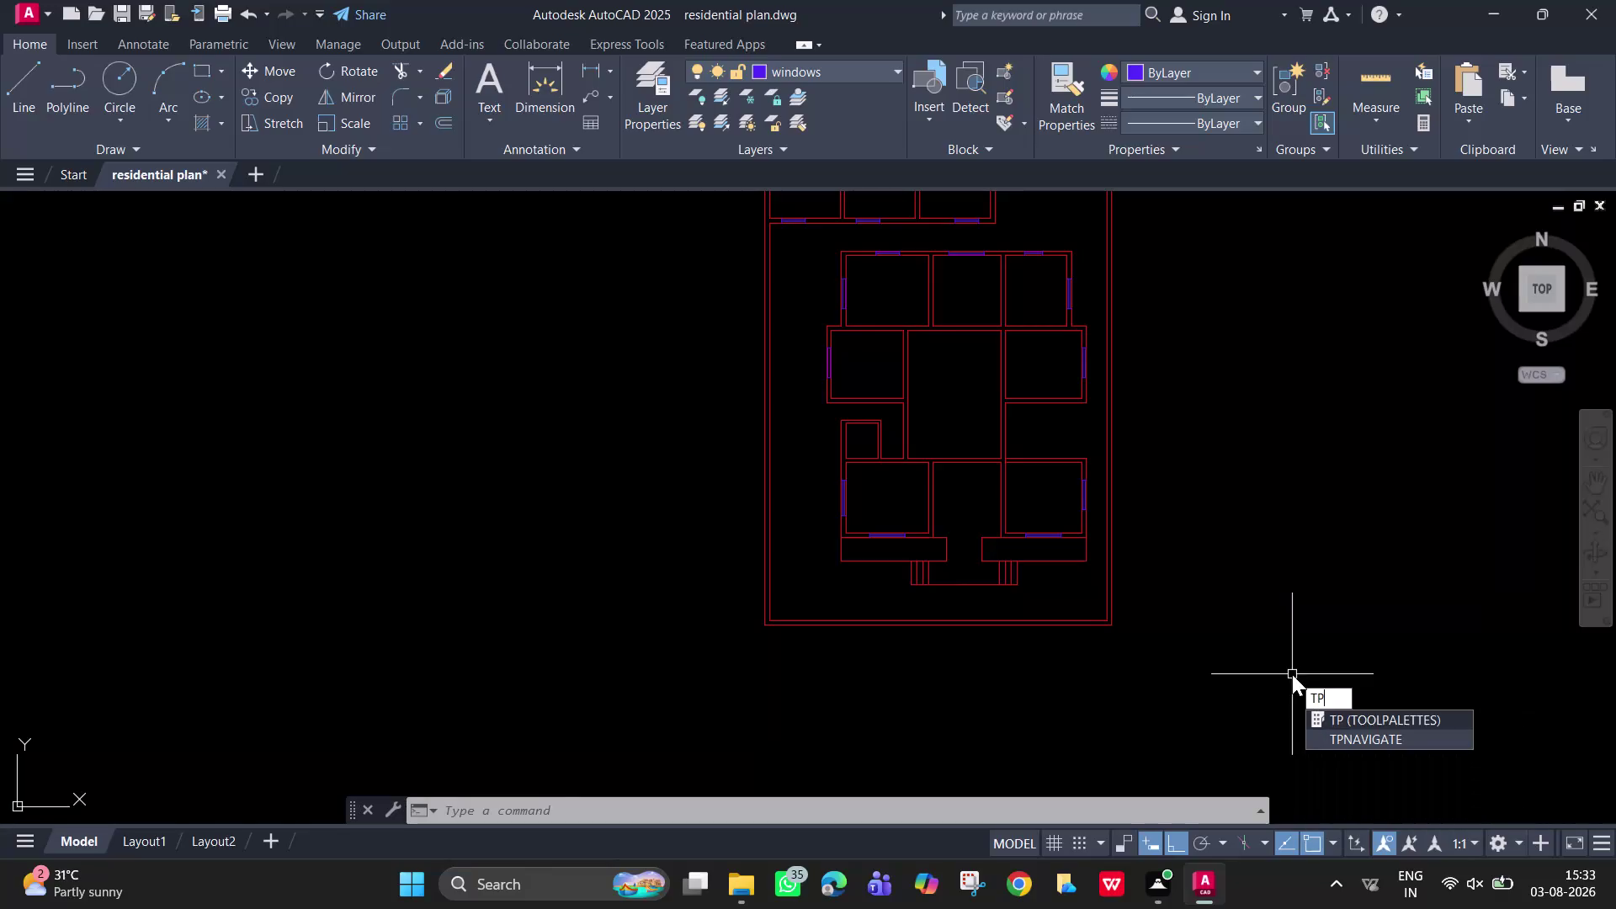
Insert the Door - Imperial sample left of the plan, then open Layer Properties.
key(Return)
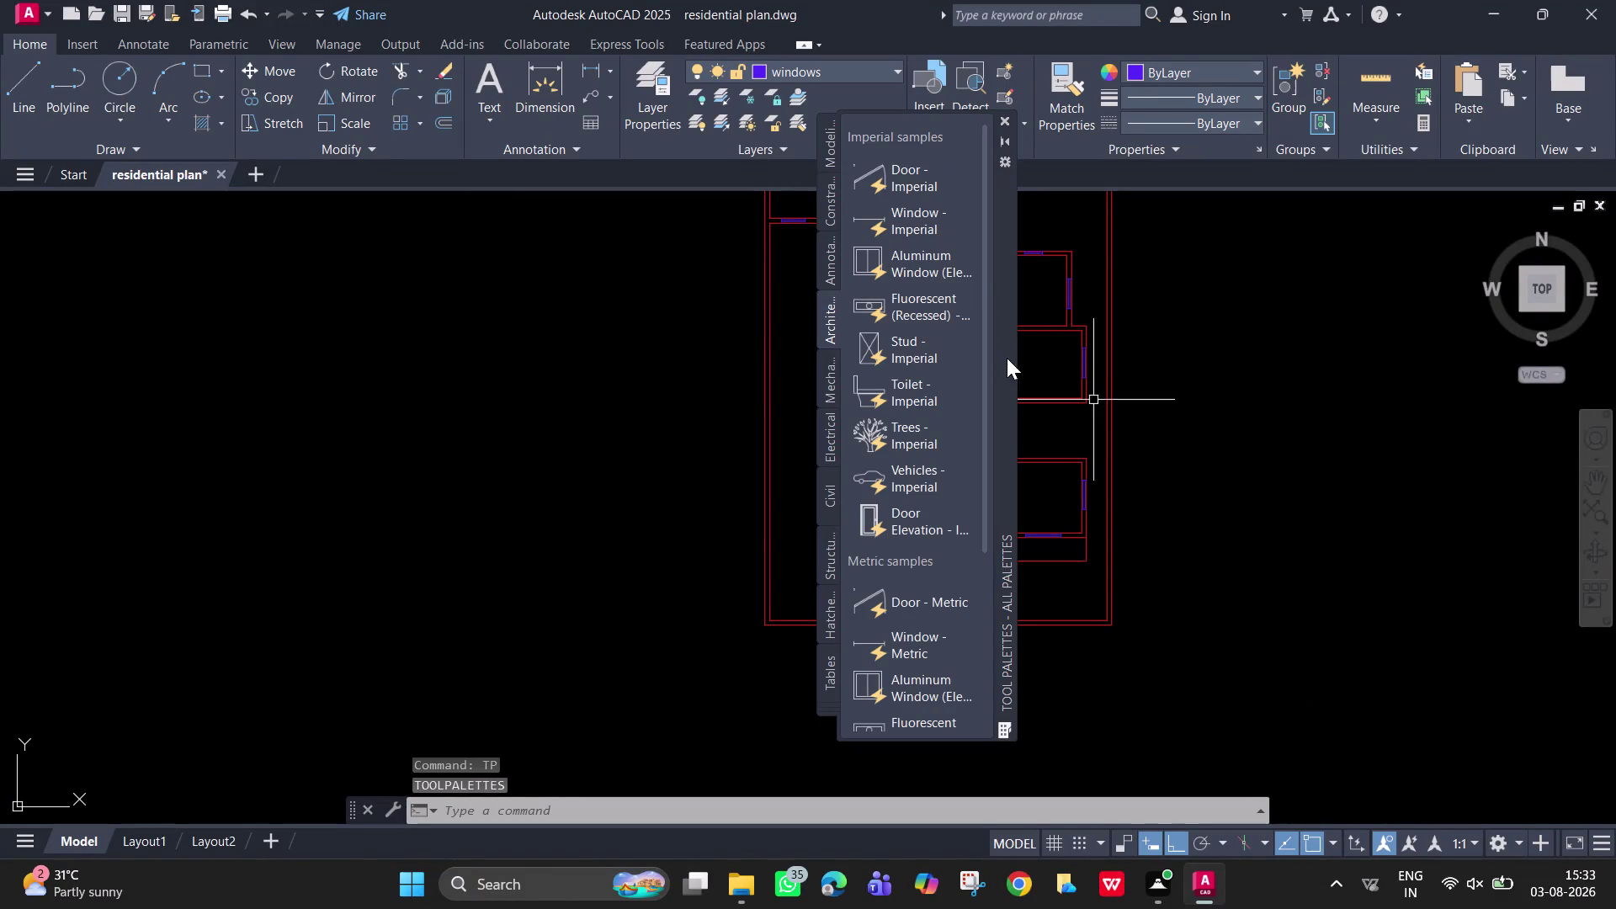
click(929, 181)
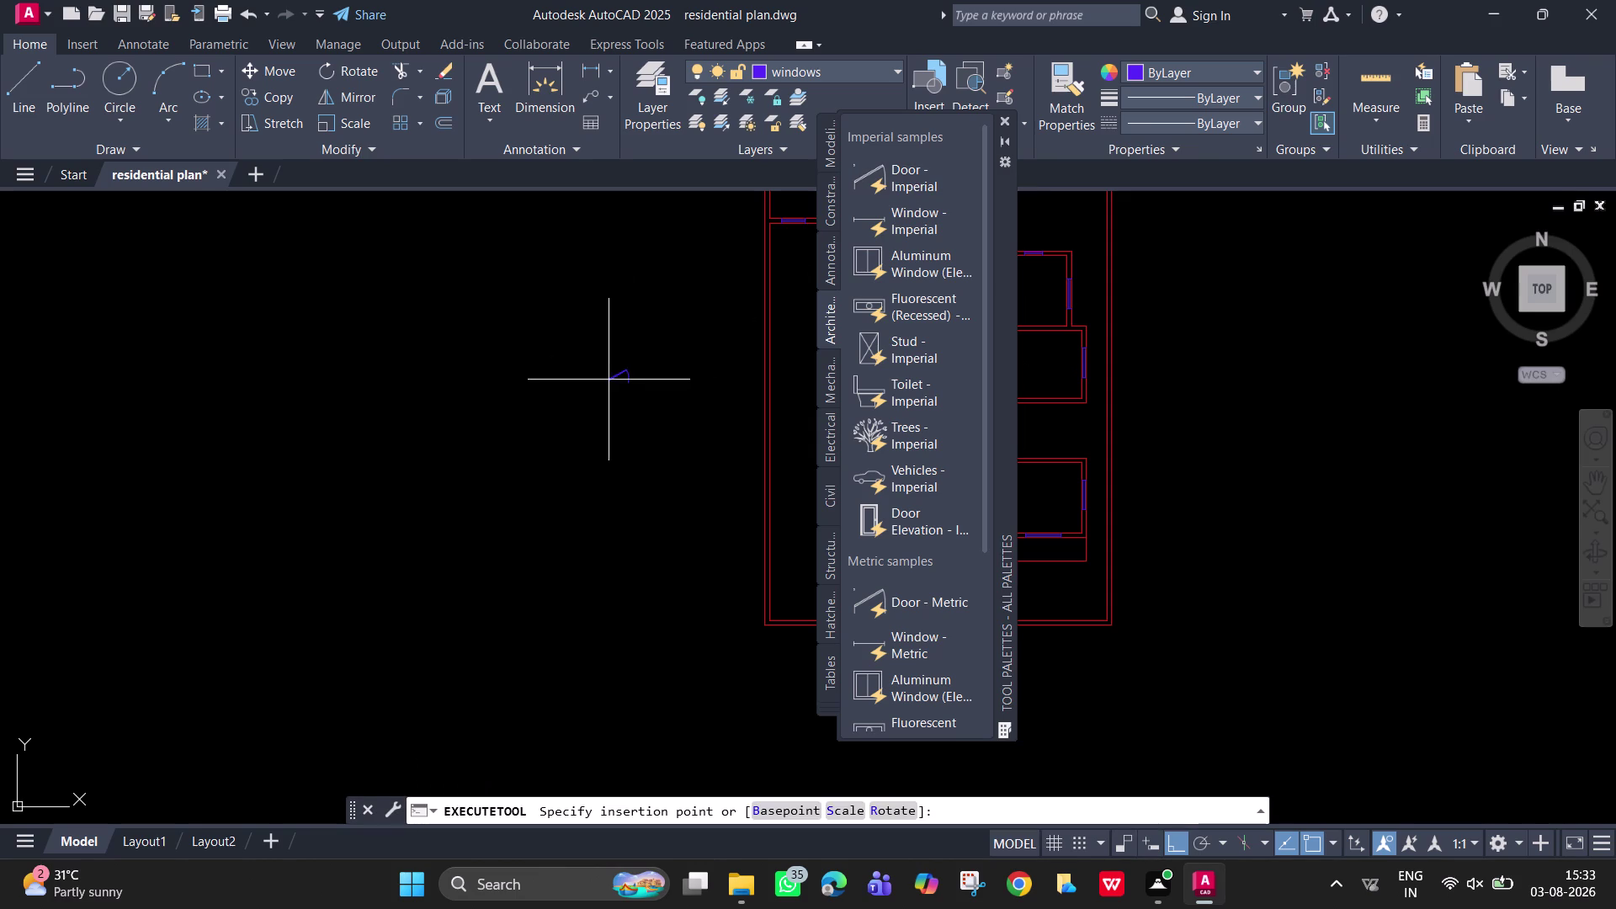
click(448, 464)
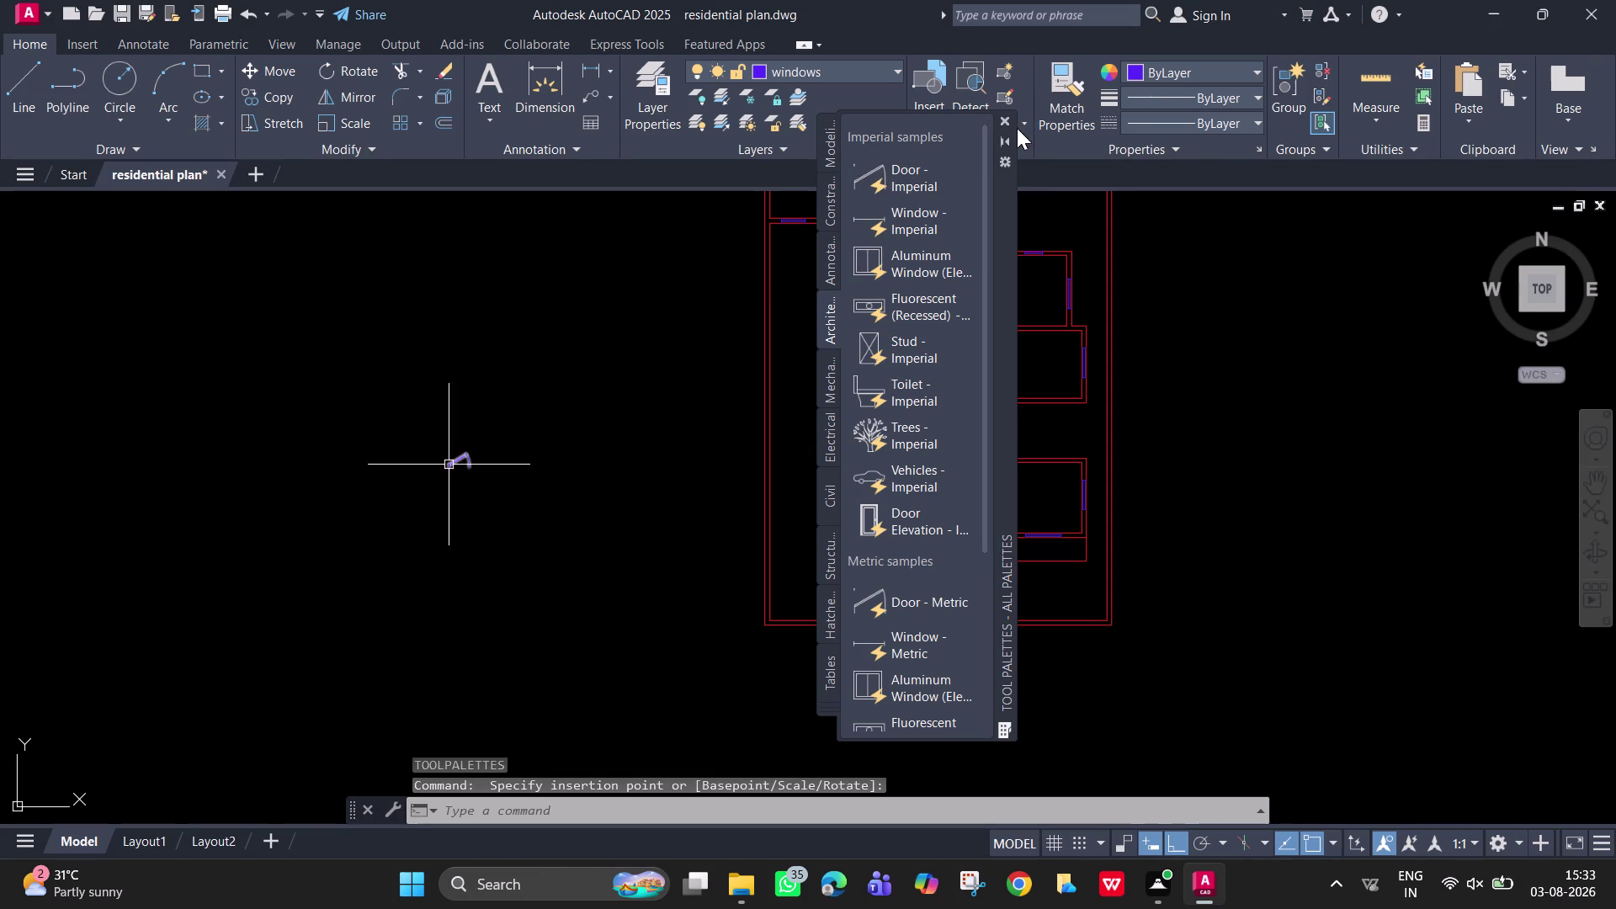
click(1000, 123)
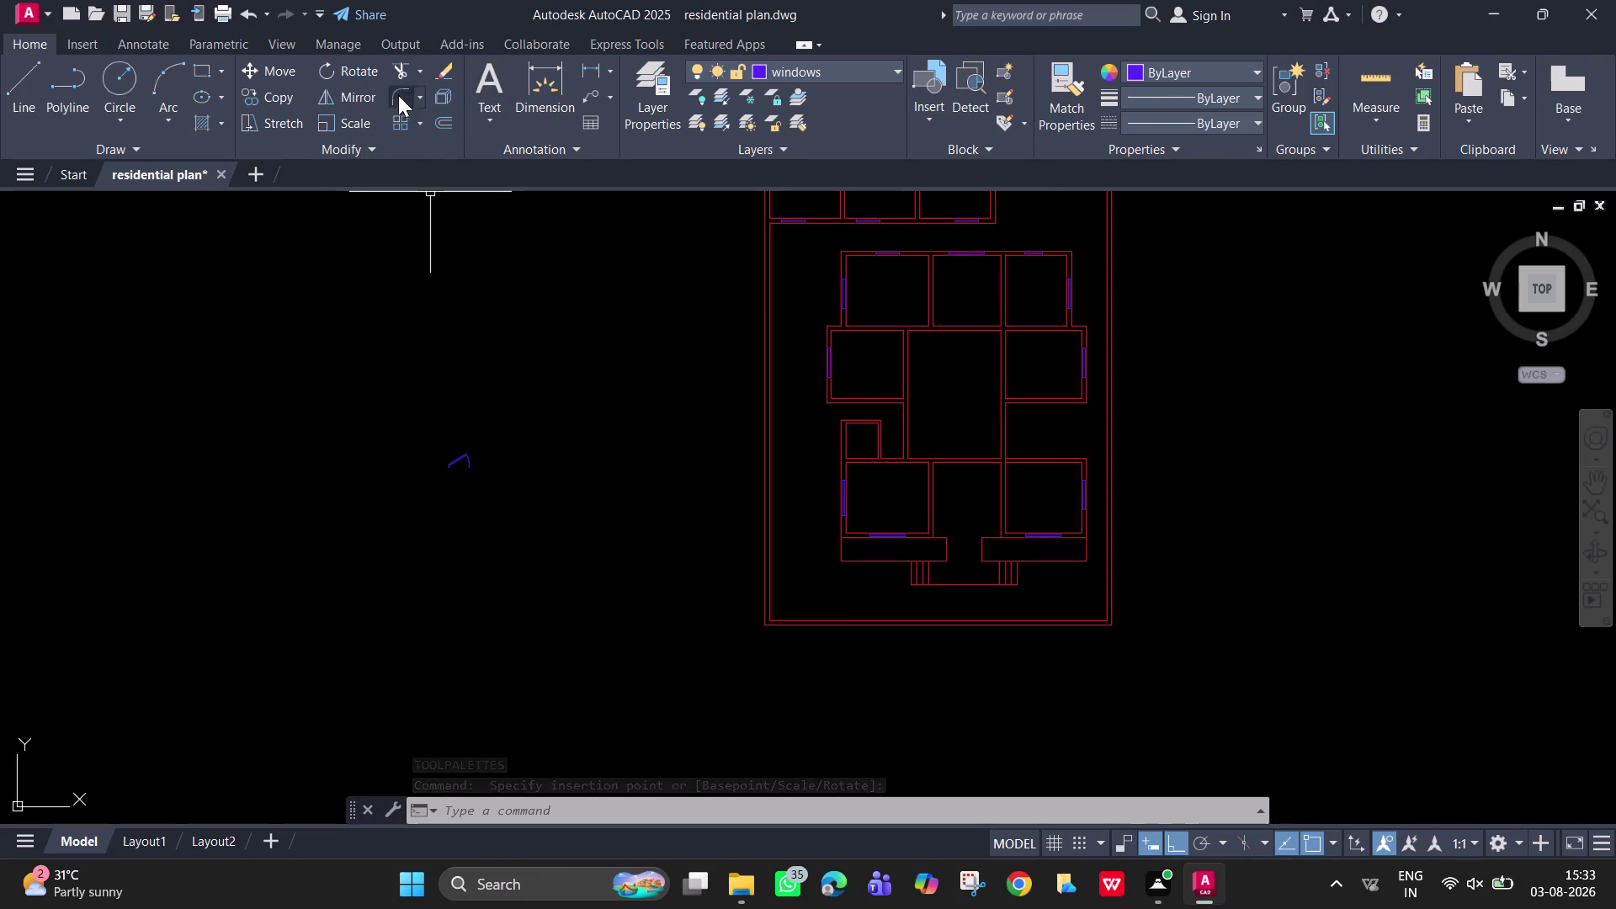
click(669, 91)
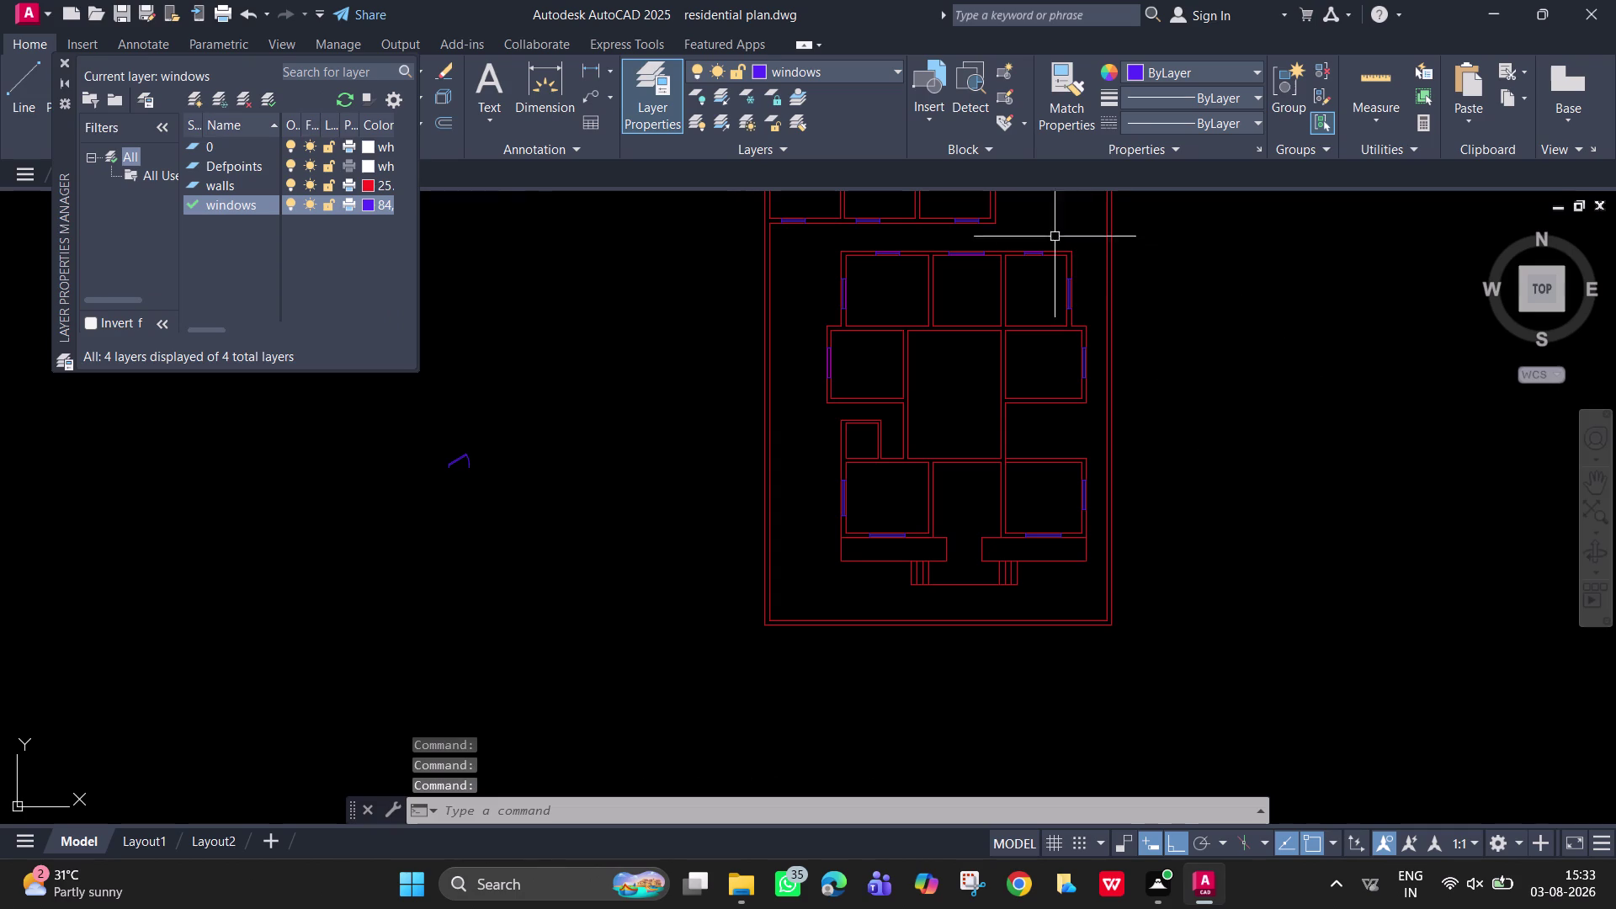
Add a new layer named 'furniture' and open its color swatch.
double_click(260, 203)
double_click(259, 203)
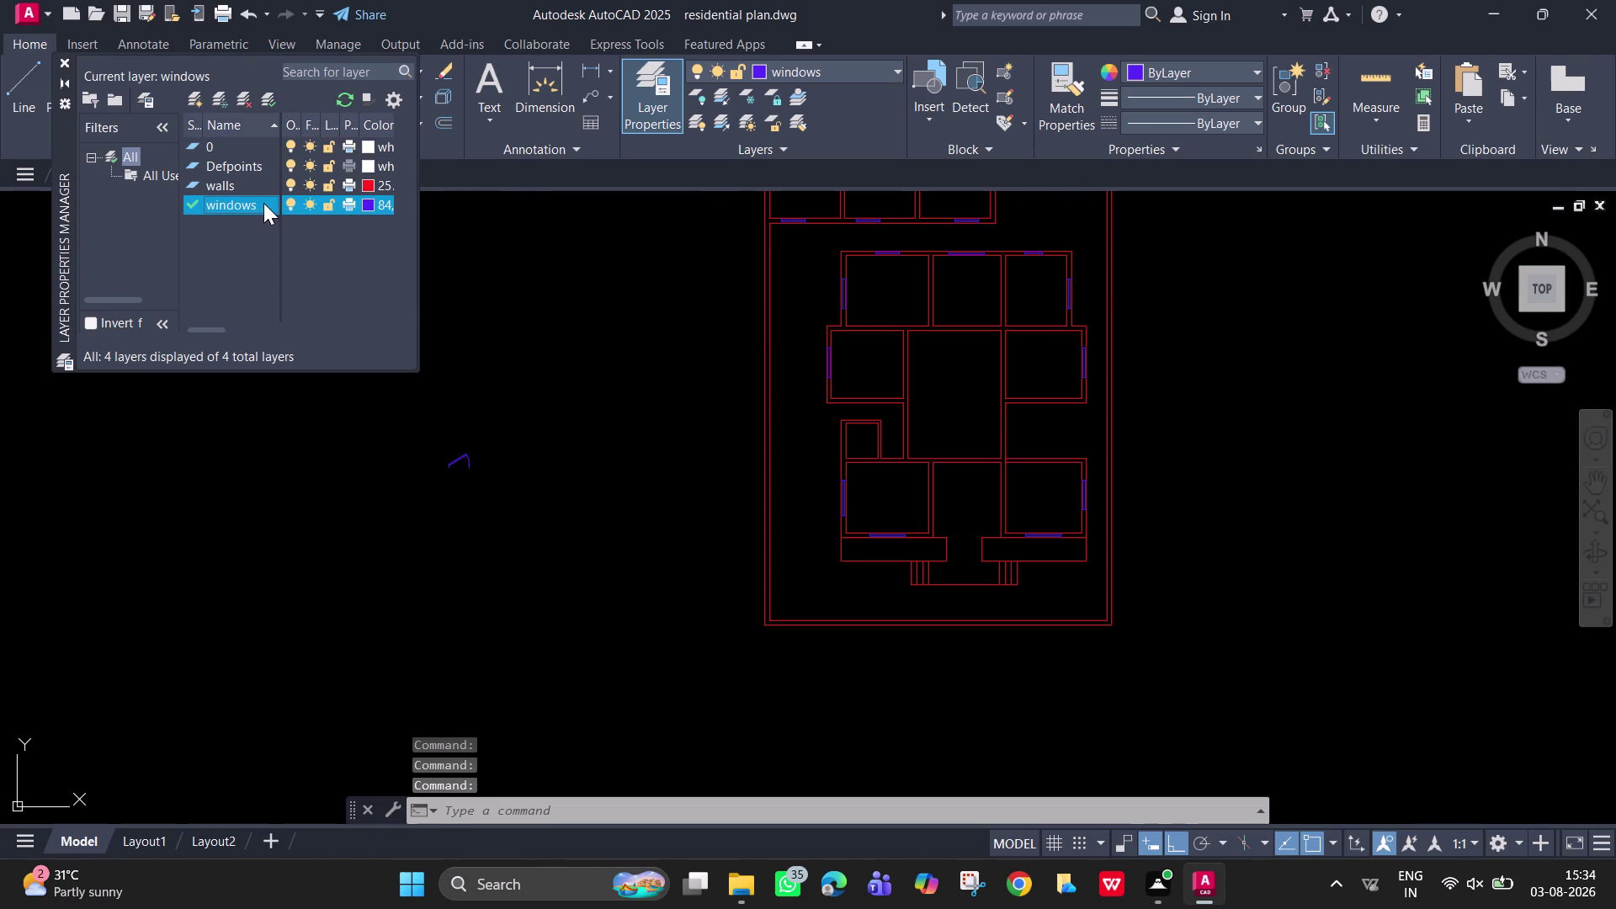
double_click(268, 203)
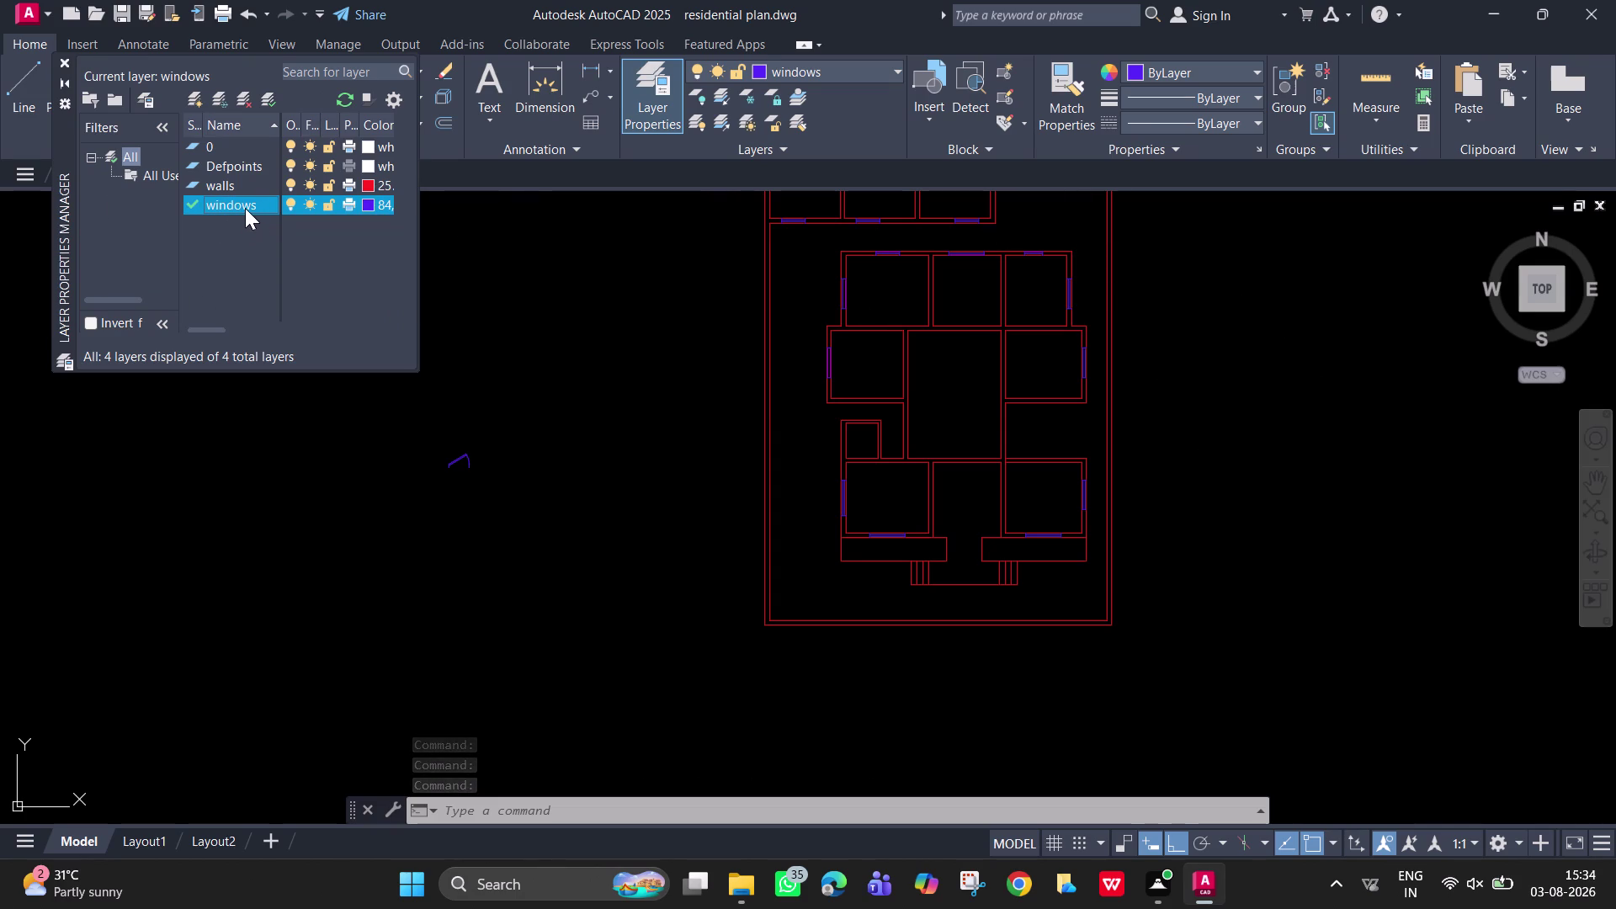
double_click(245, 208)
double_click(253, 206)
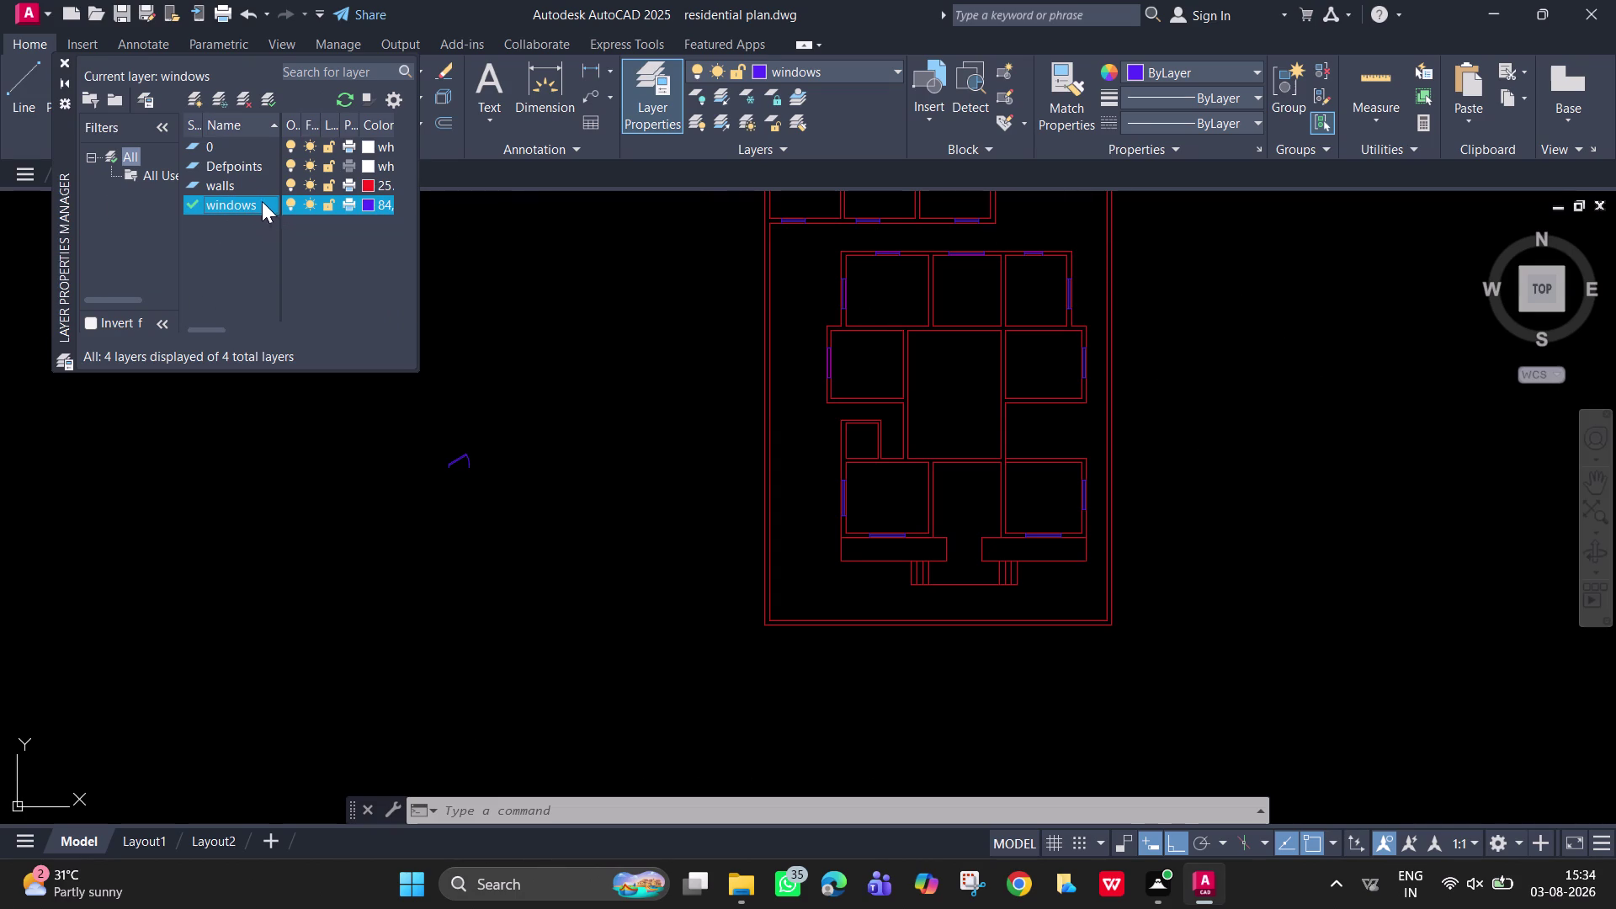
click(193, 98)
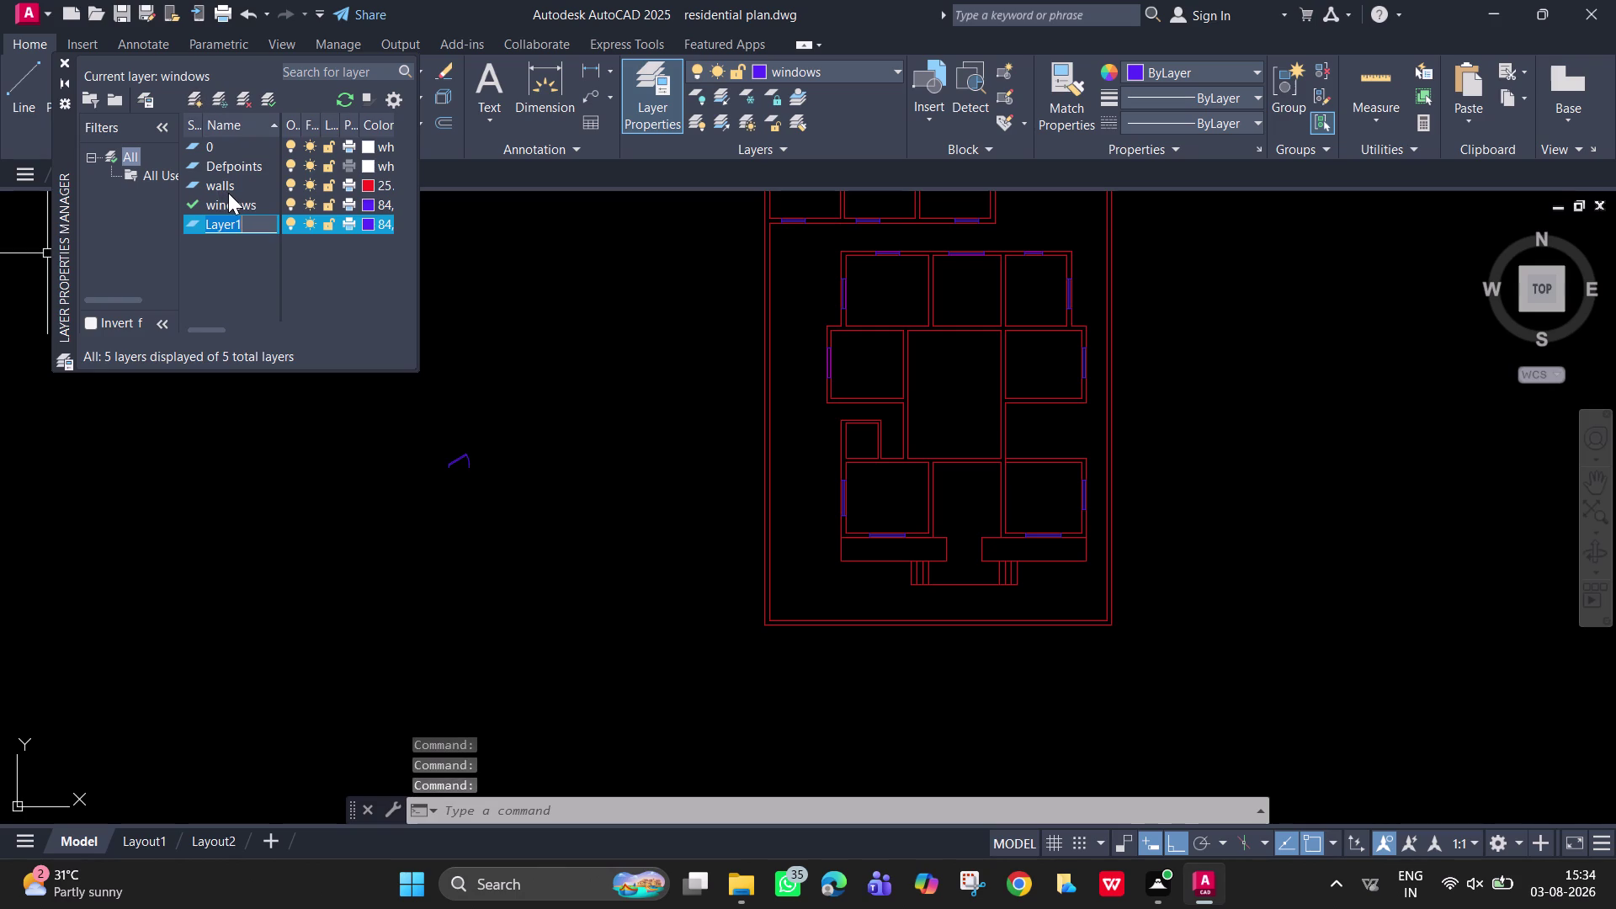
key(BackSpace)
text(furn)
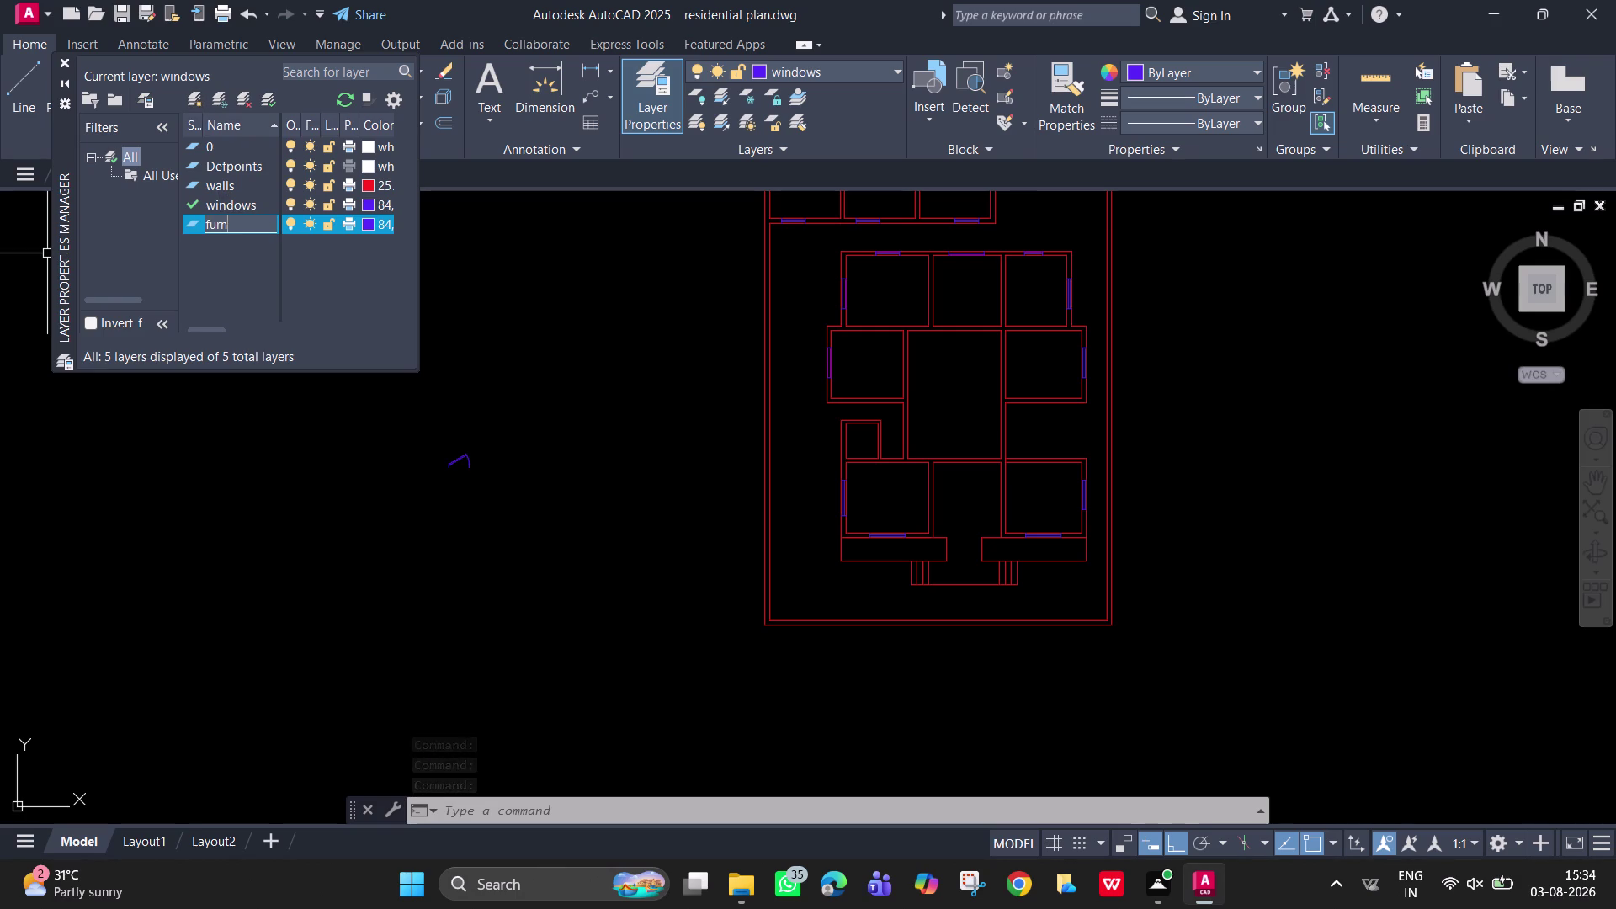
text(iture)
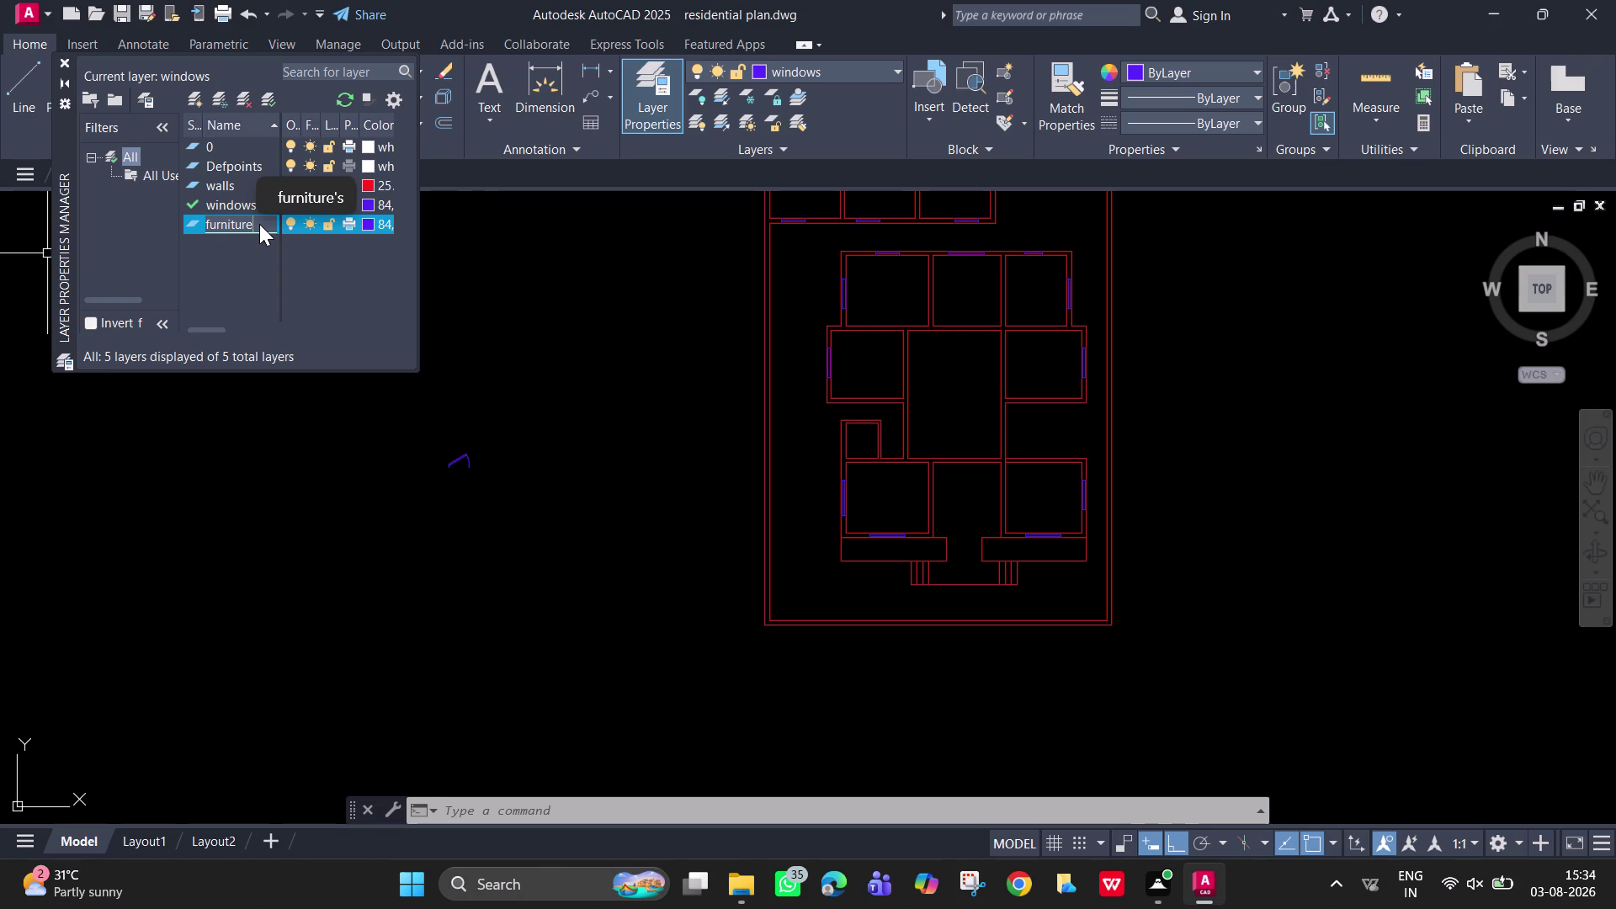
key(Return)
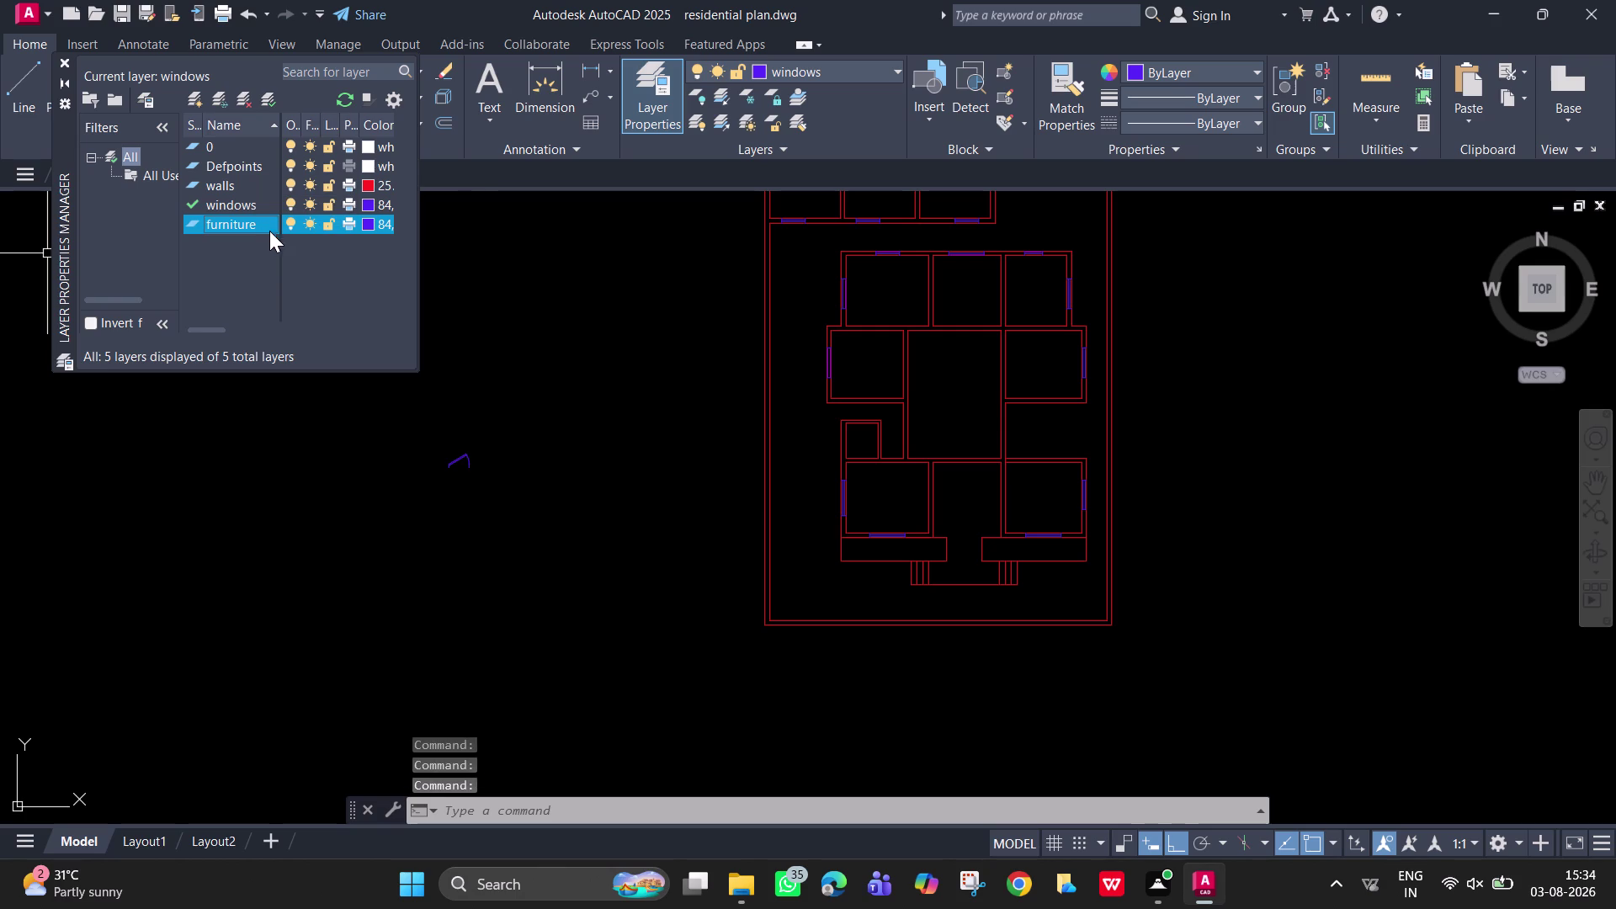
click(360, 219)
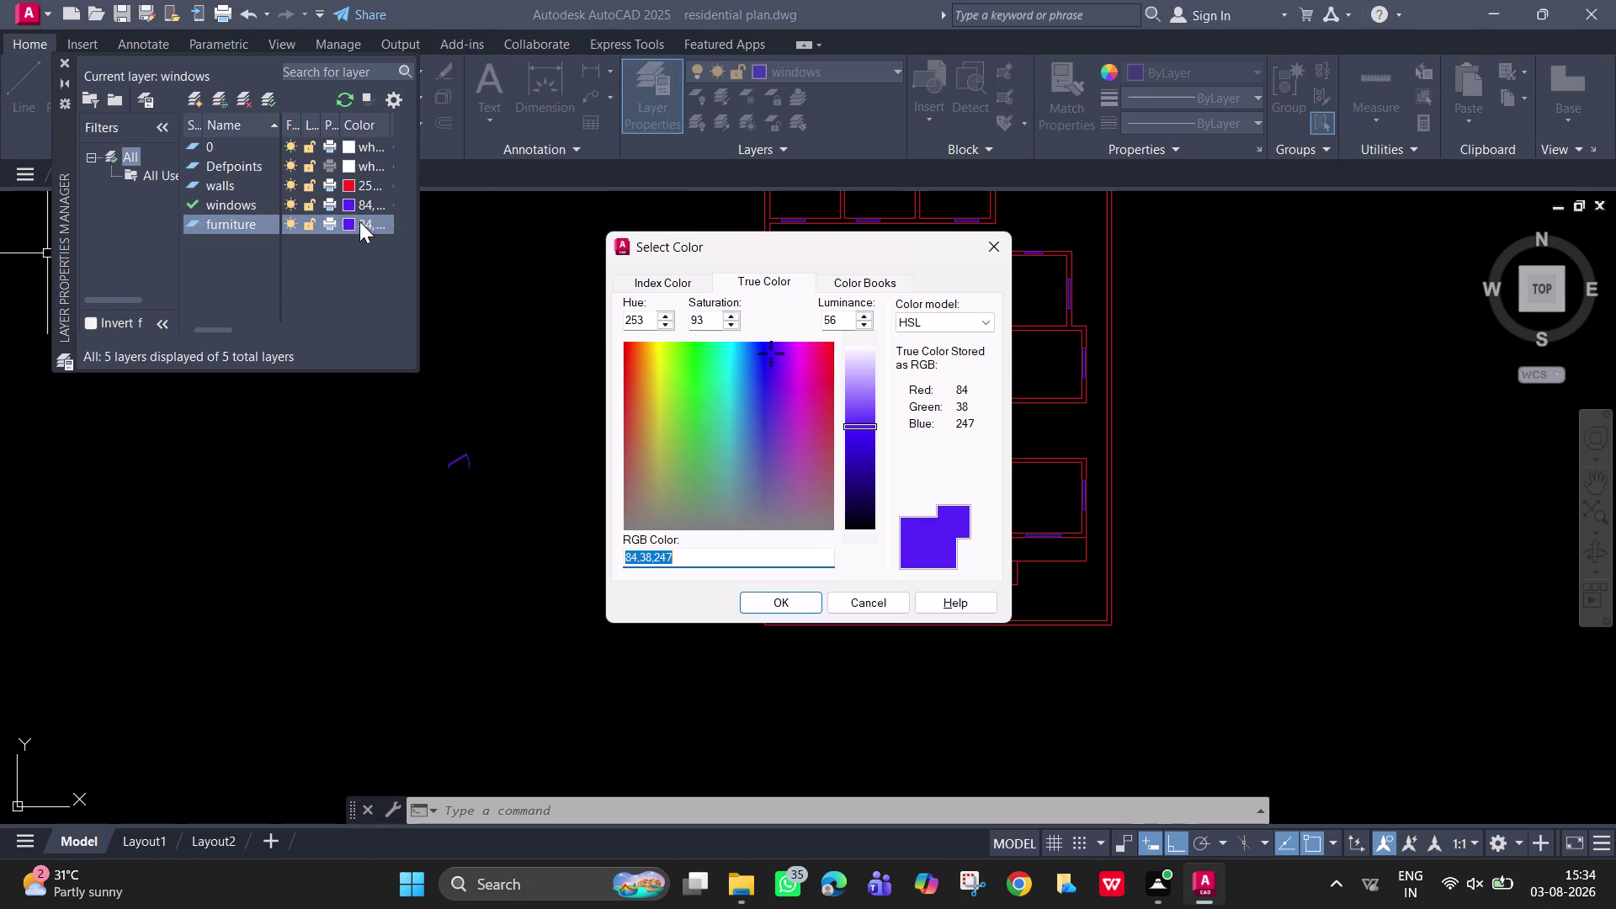
Set the furniture layer color to a magenta True Color shade.
drag(721, 369, 705, 346)
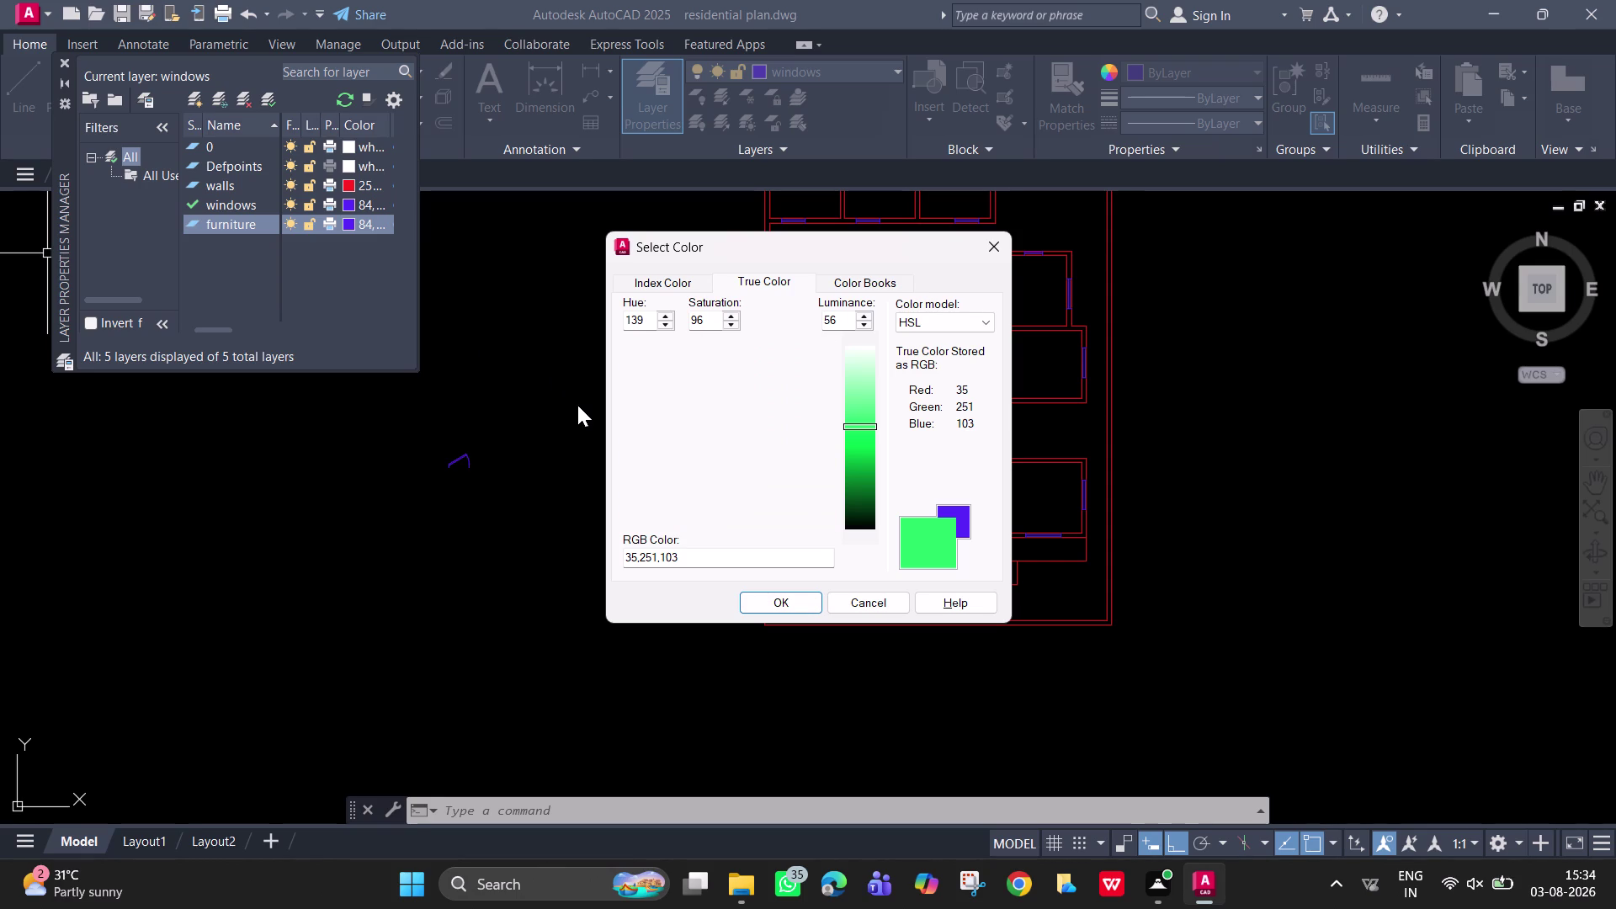
click(733, 378)
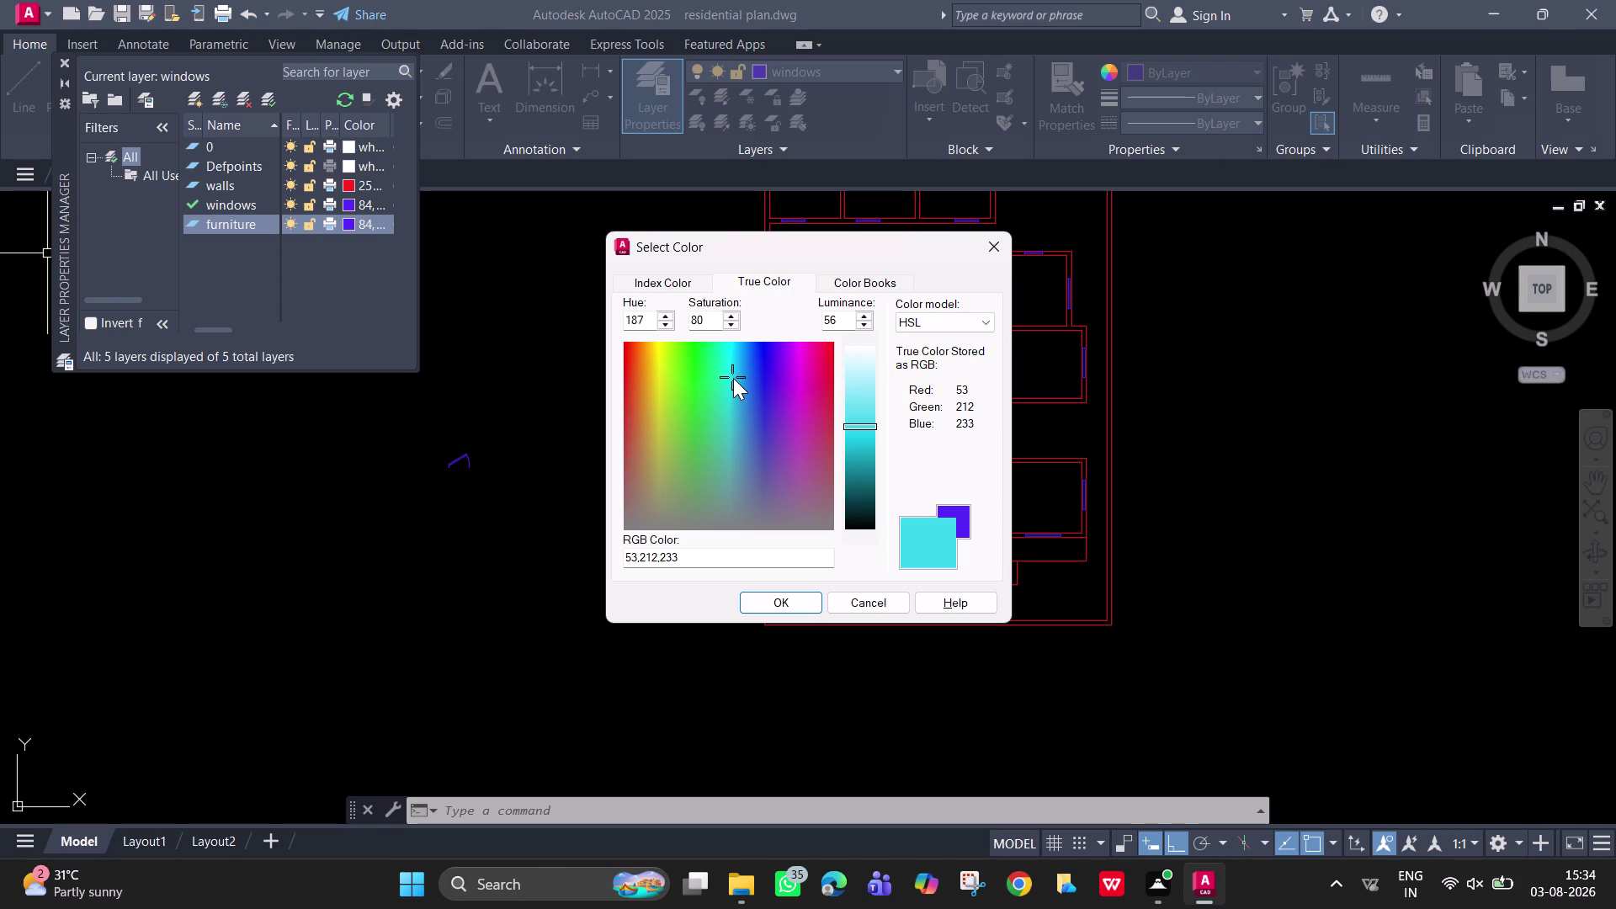
drag(730, 378, 729, 369)
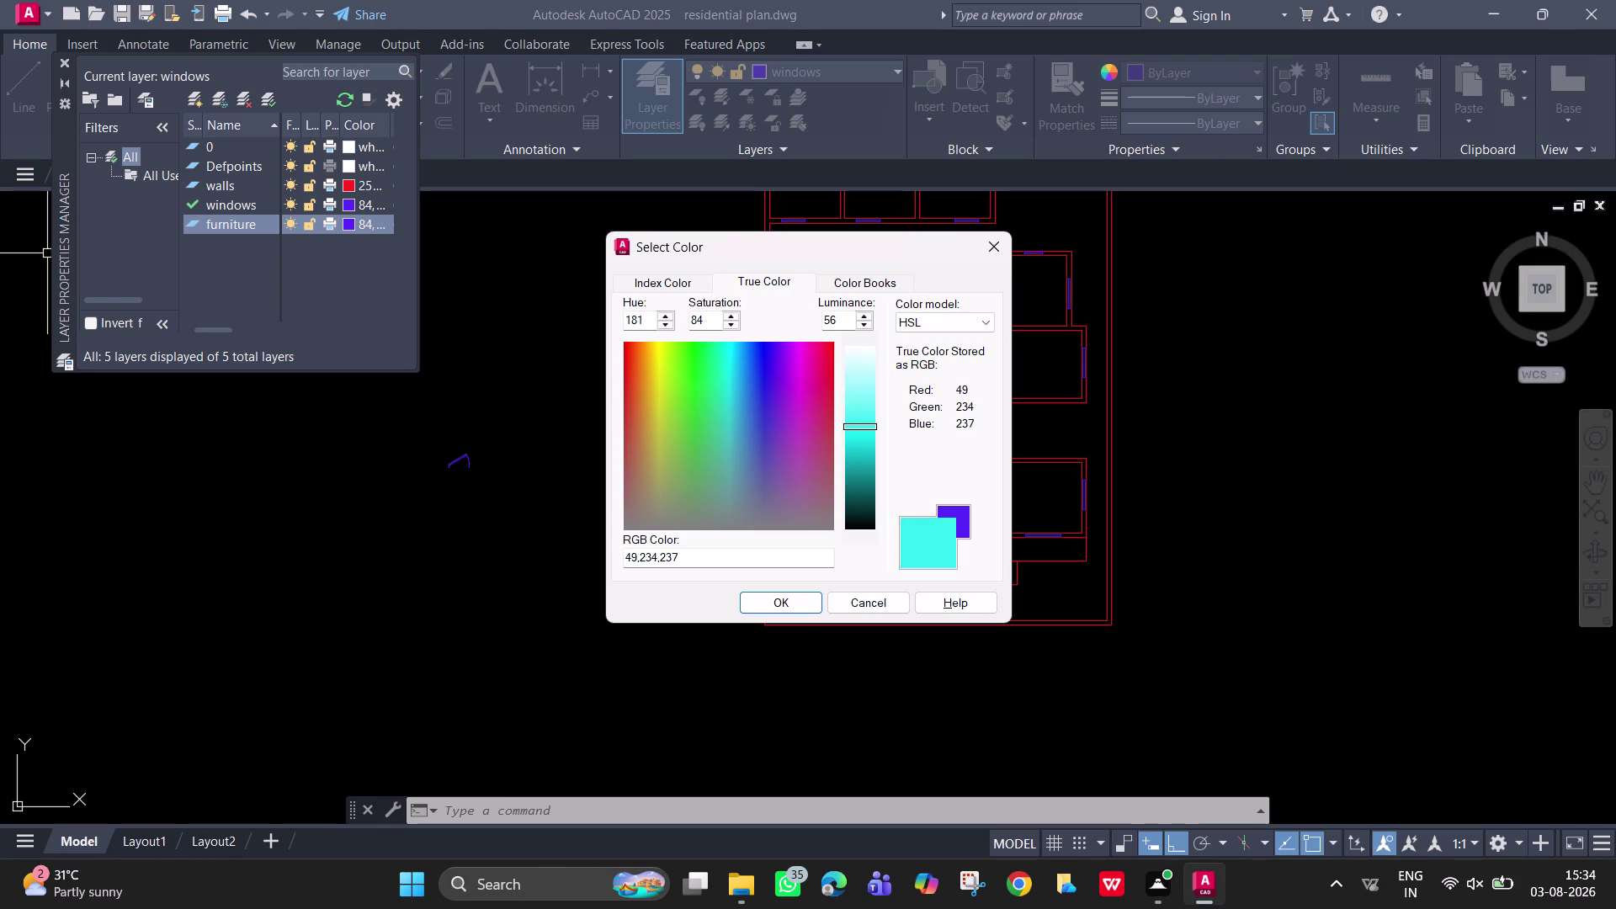
drag(730, 370, 661, 354)
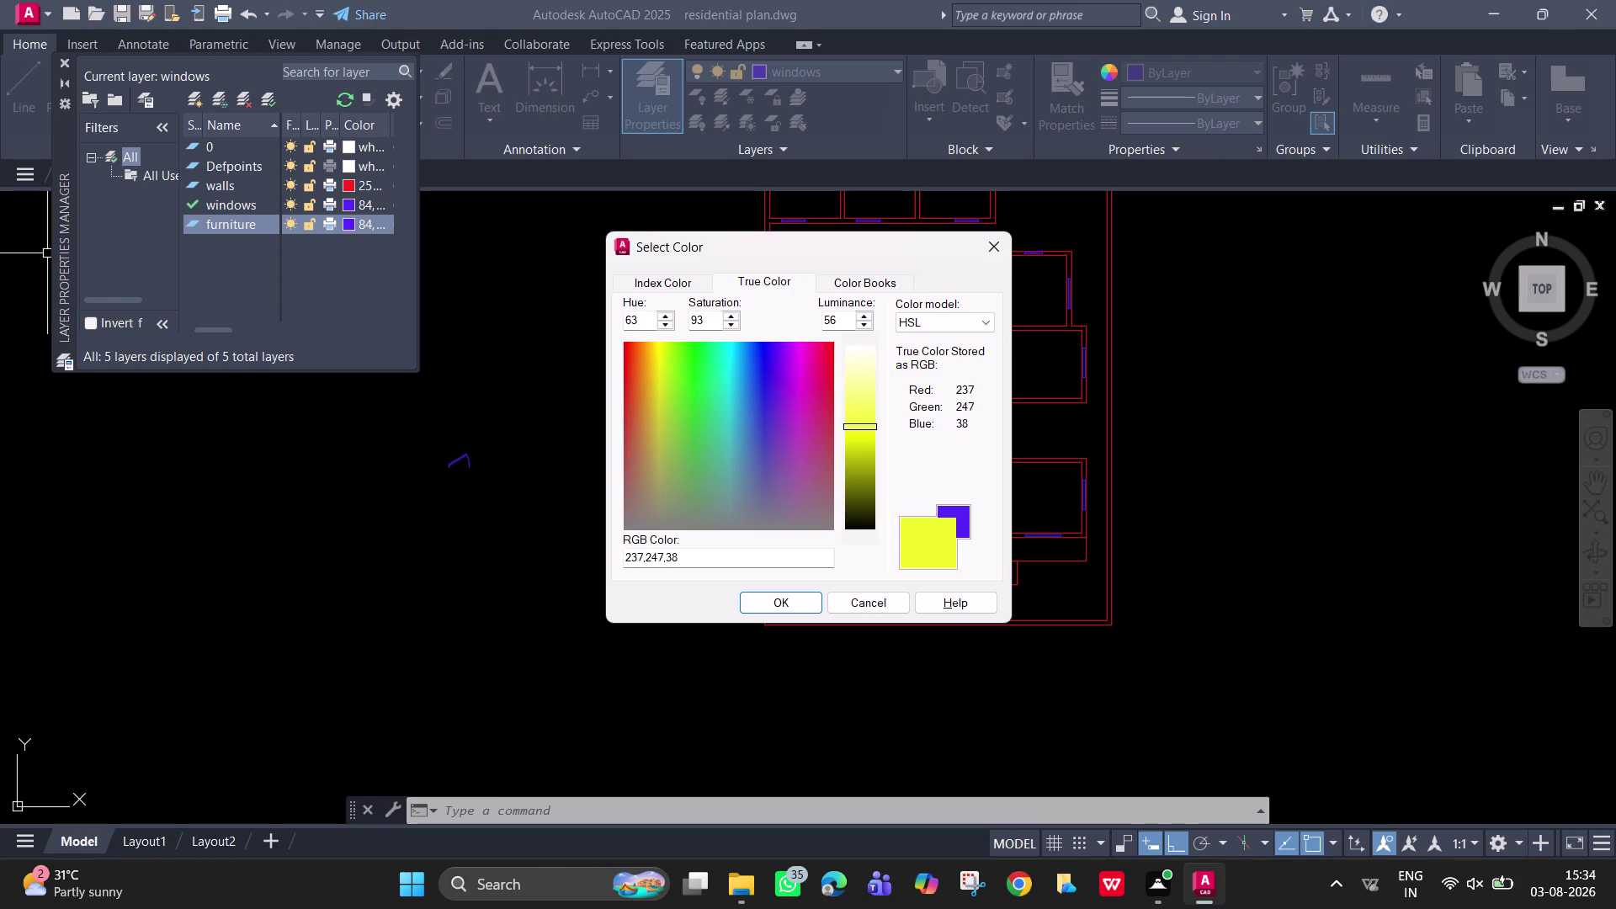
drag(661, 354, 641, 399)
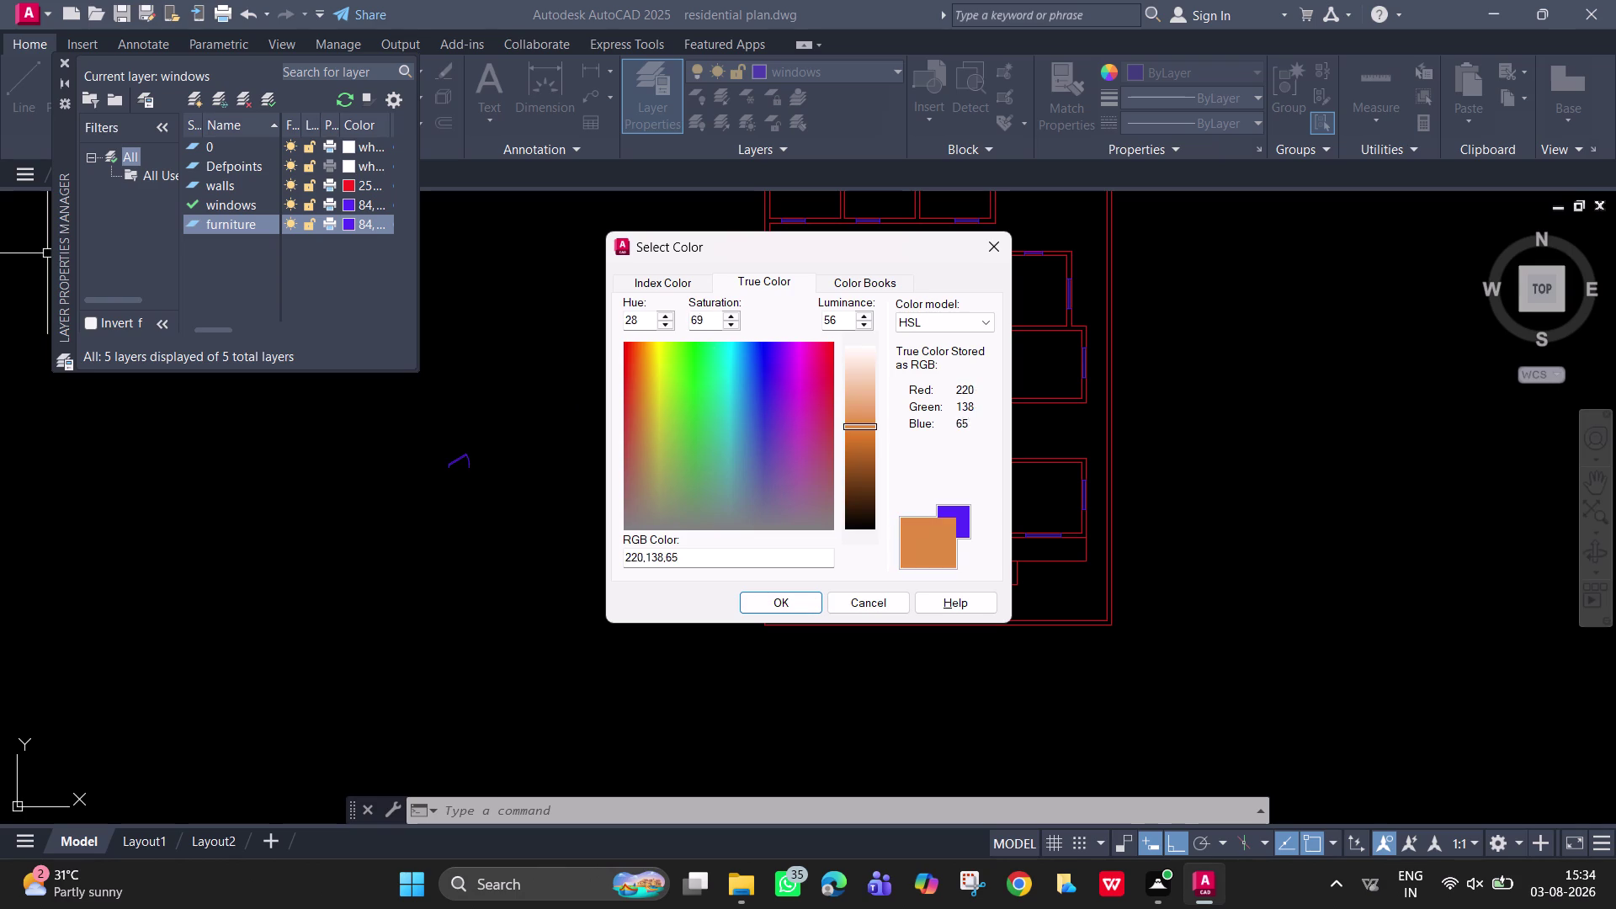
drag(640, 399, 835, 344)
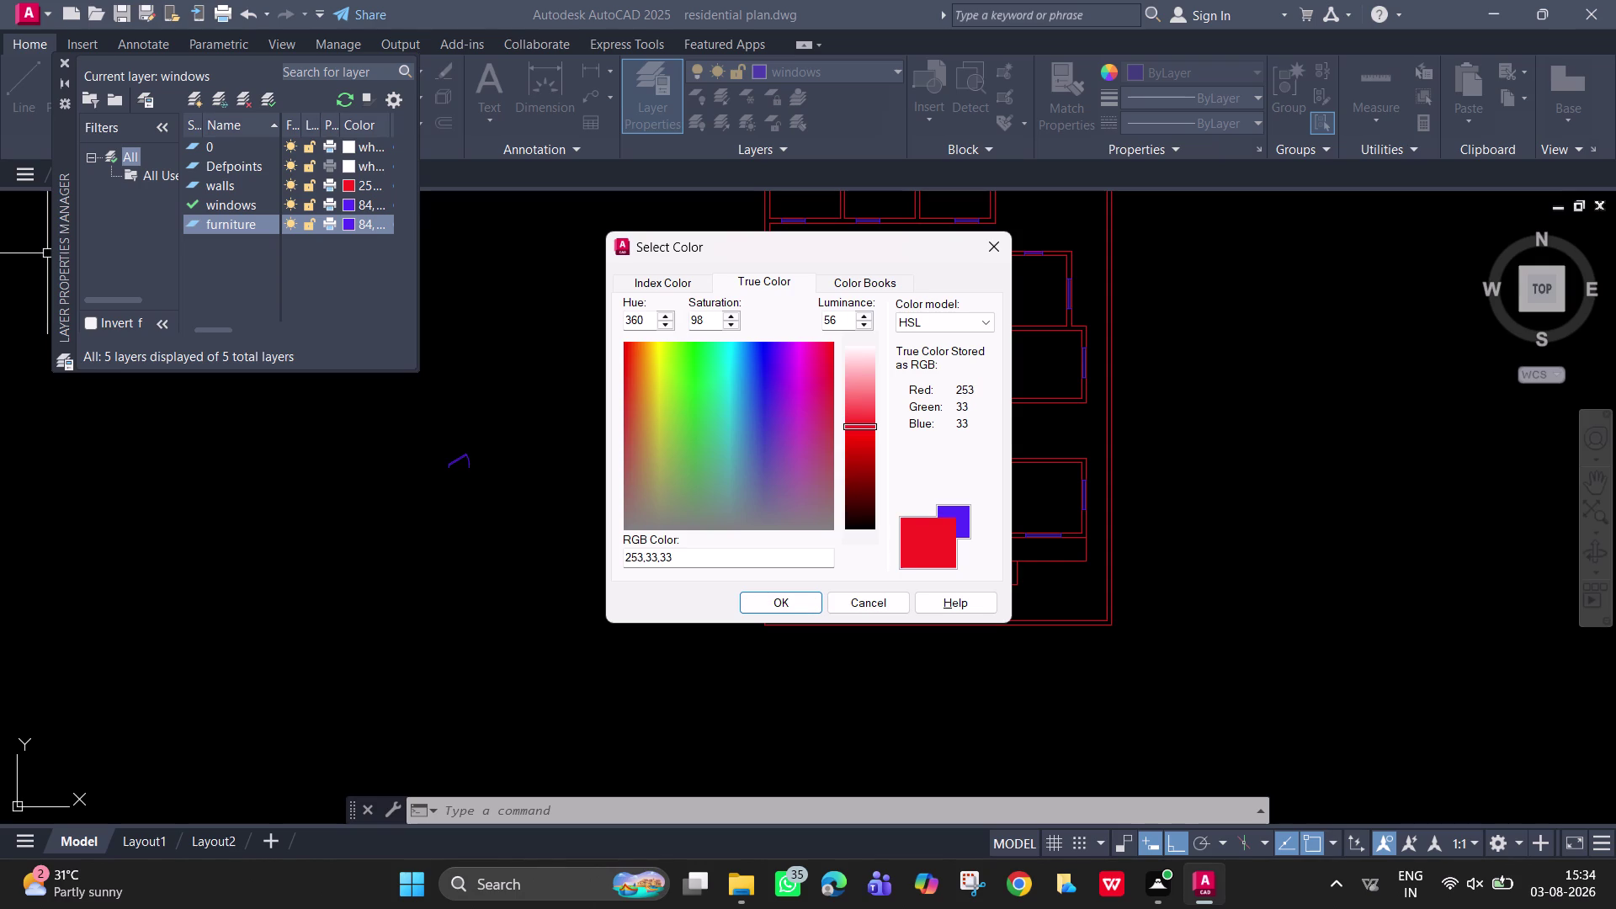
drag(835, 344, 832, 394)
drag(821, 394, 792, 524)
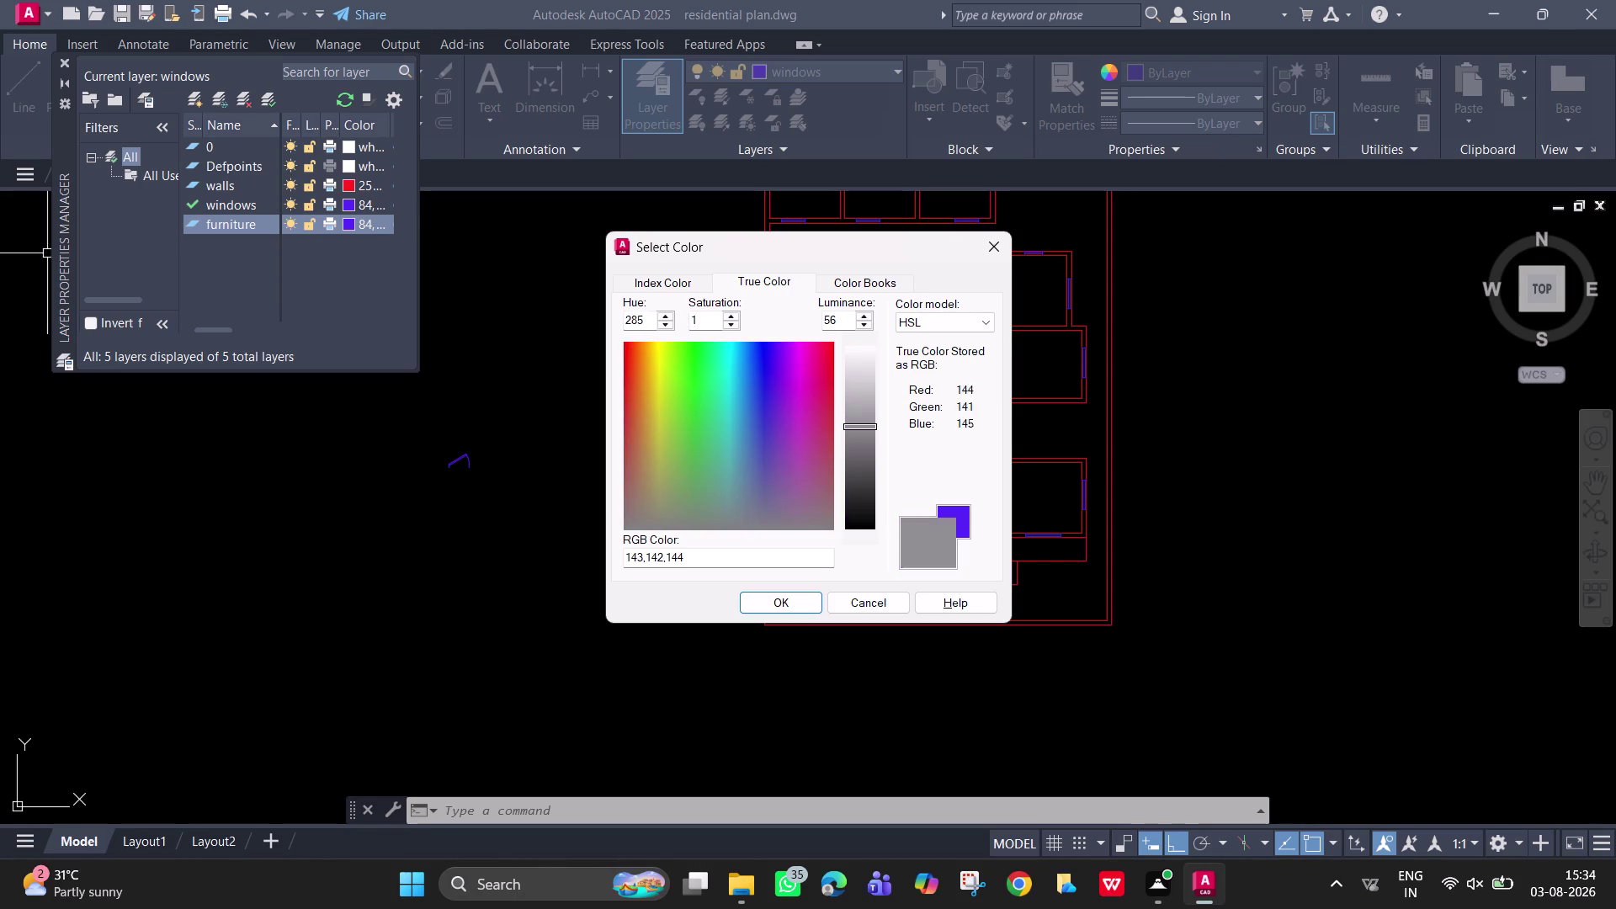
drag(792, 524, 836, 429)
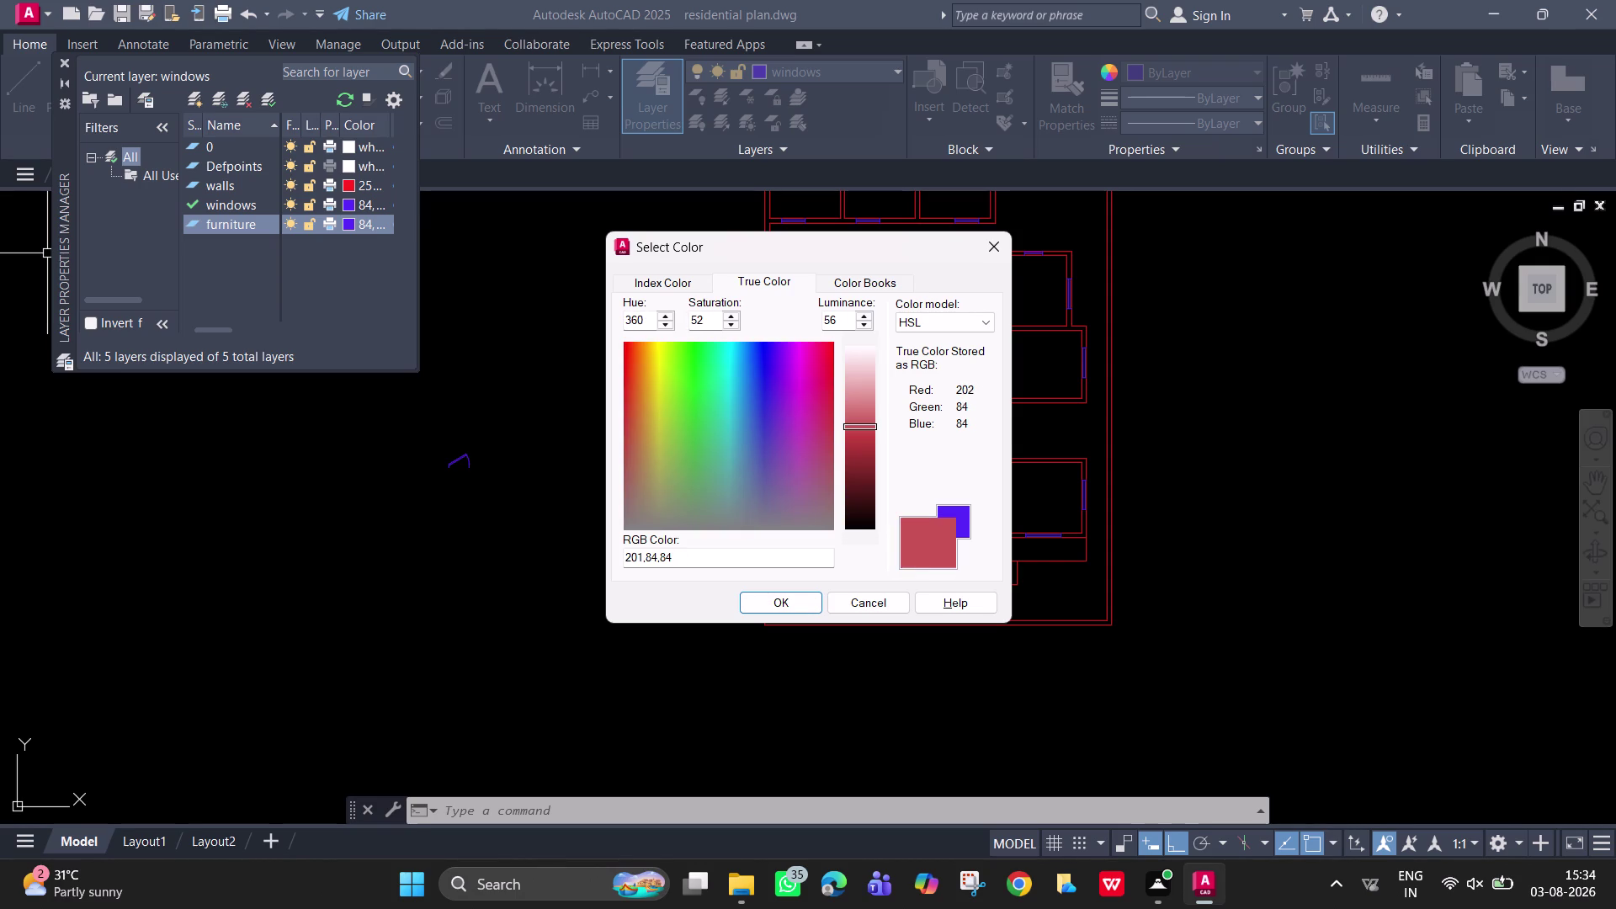
drag(836, 428, 834, 432)
click(785, 432)
click(801, 442)
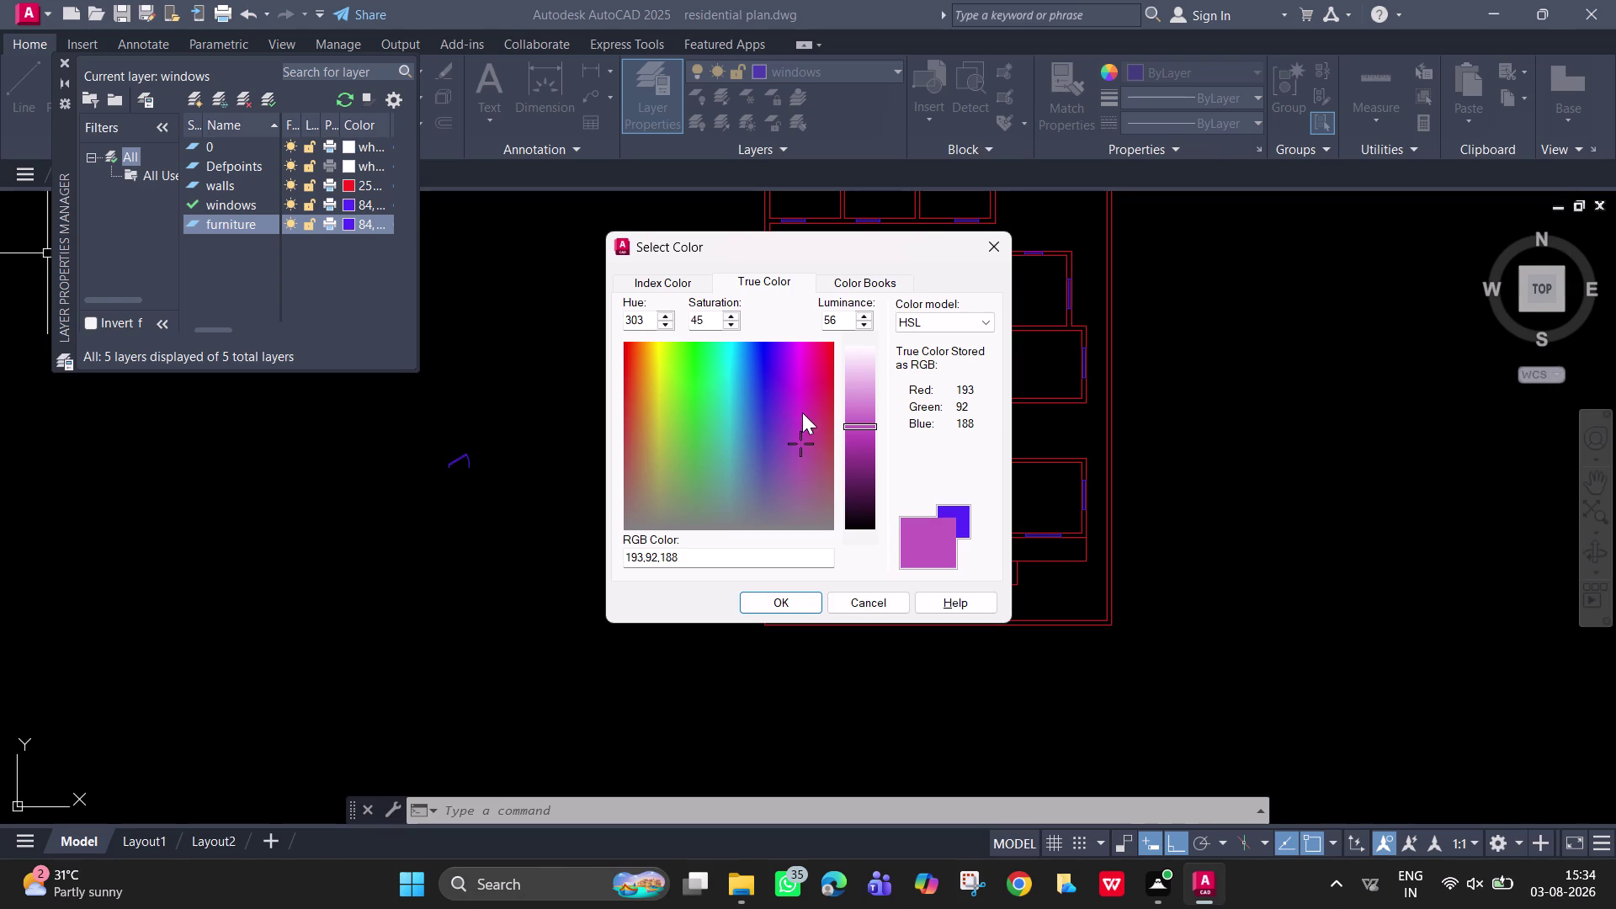
click(802, 409)
click(791, 608)
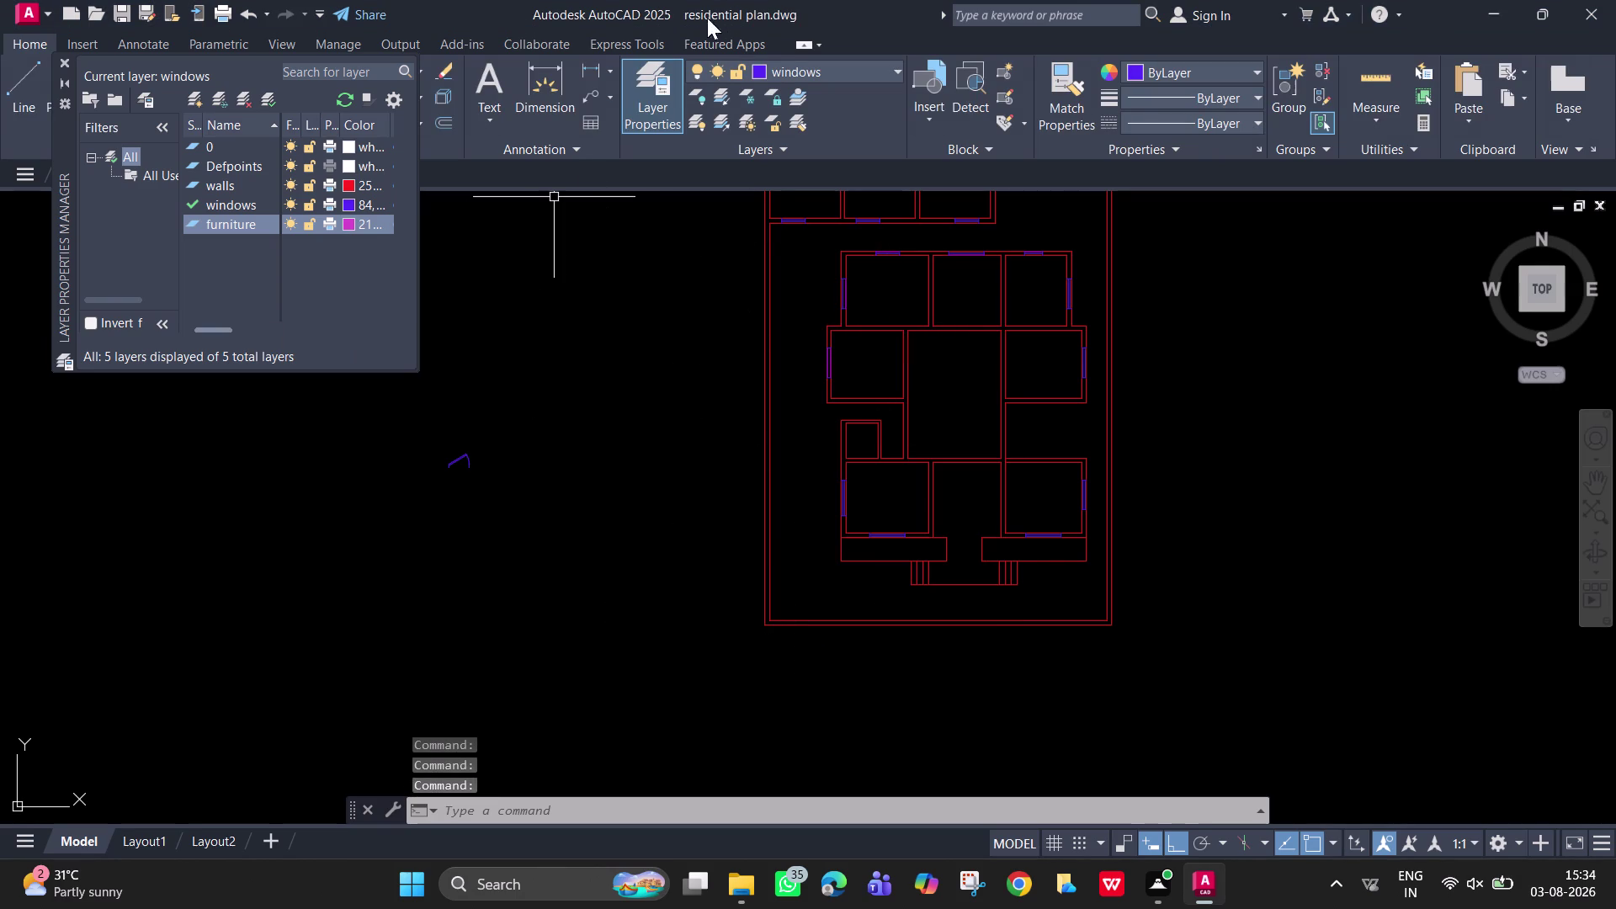
Make furniture the current layer and open DesignCenter with DC.
click(811, 67)
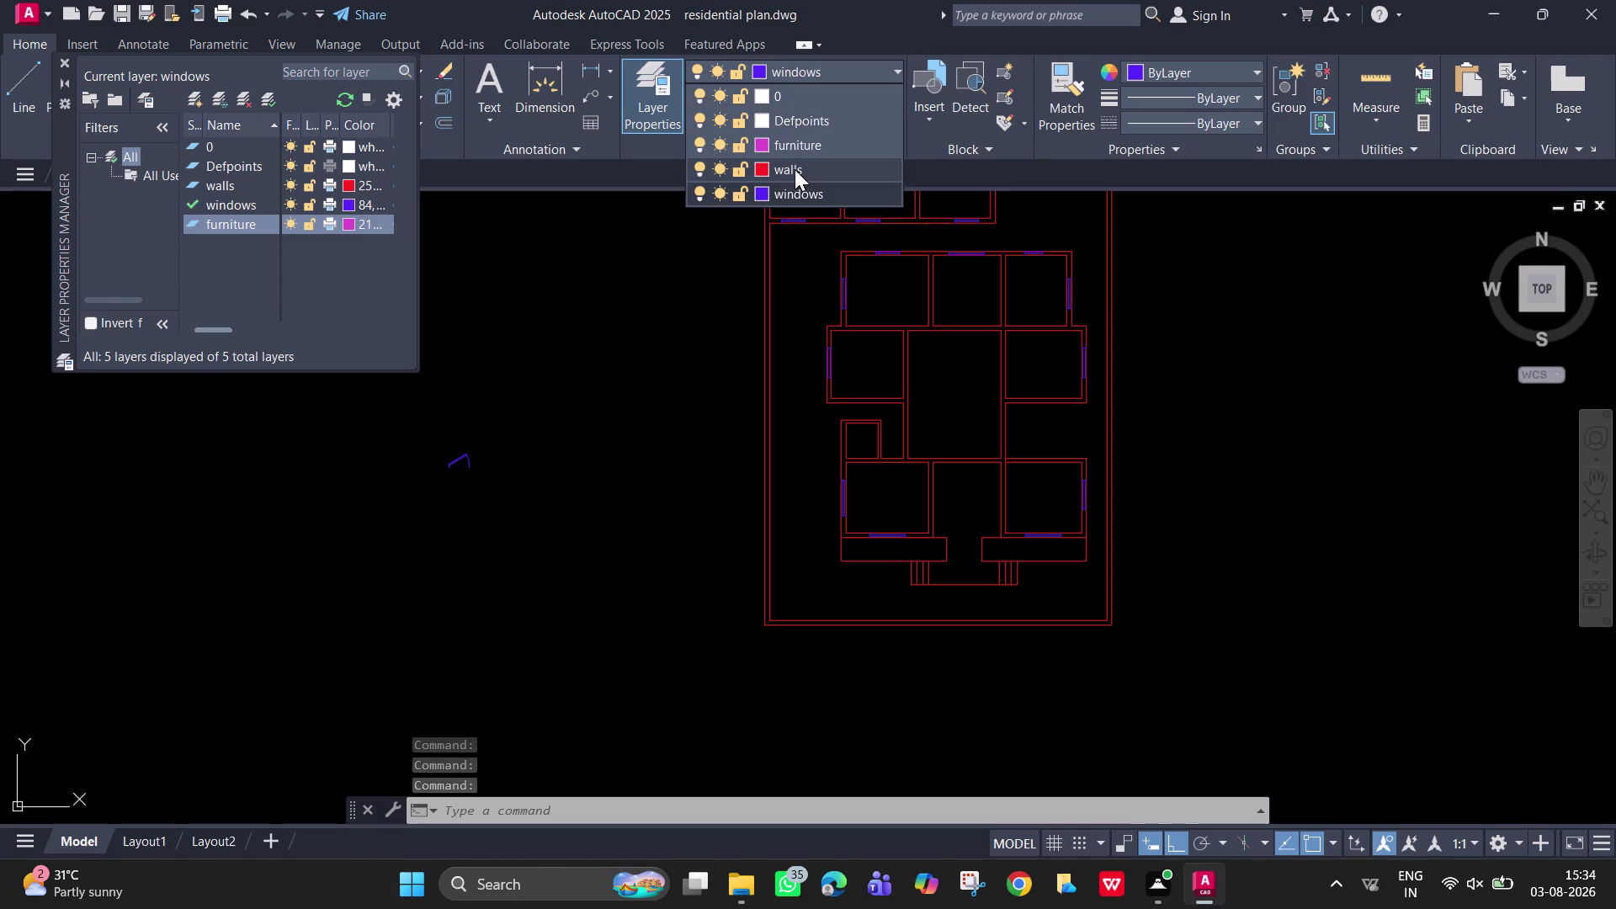
click(791, 140)
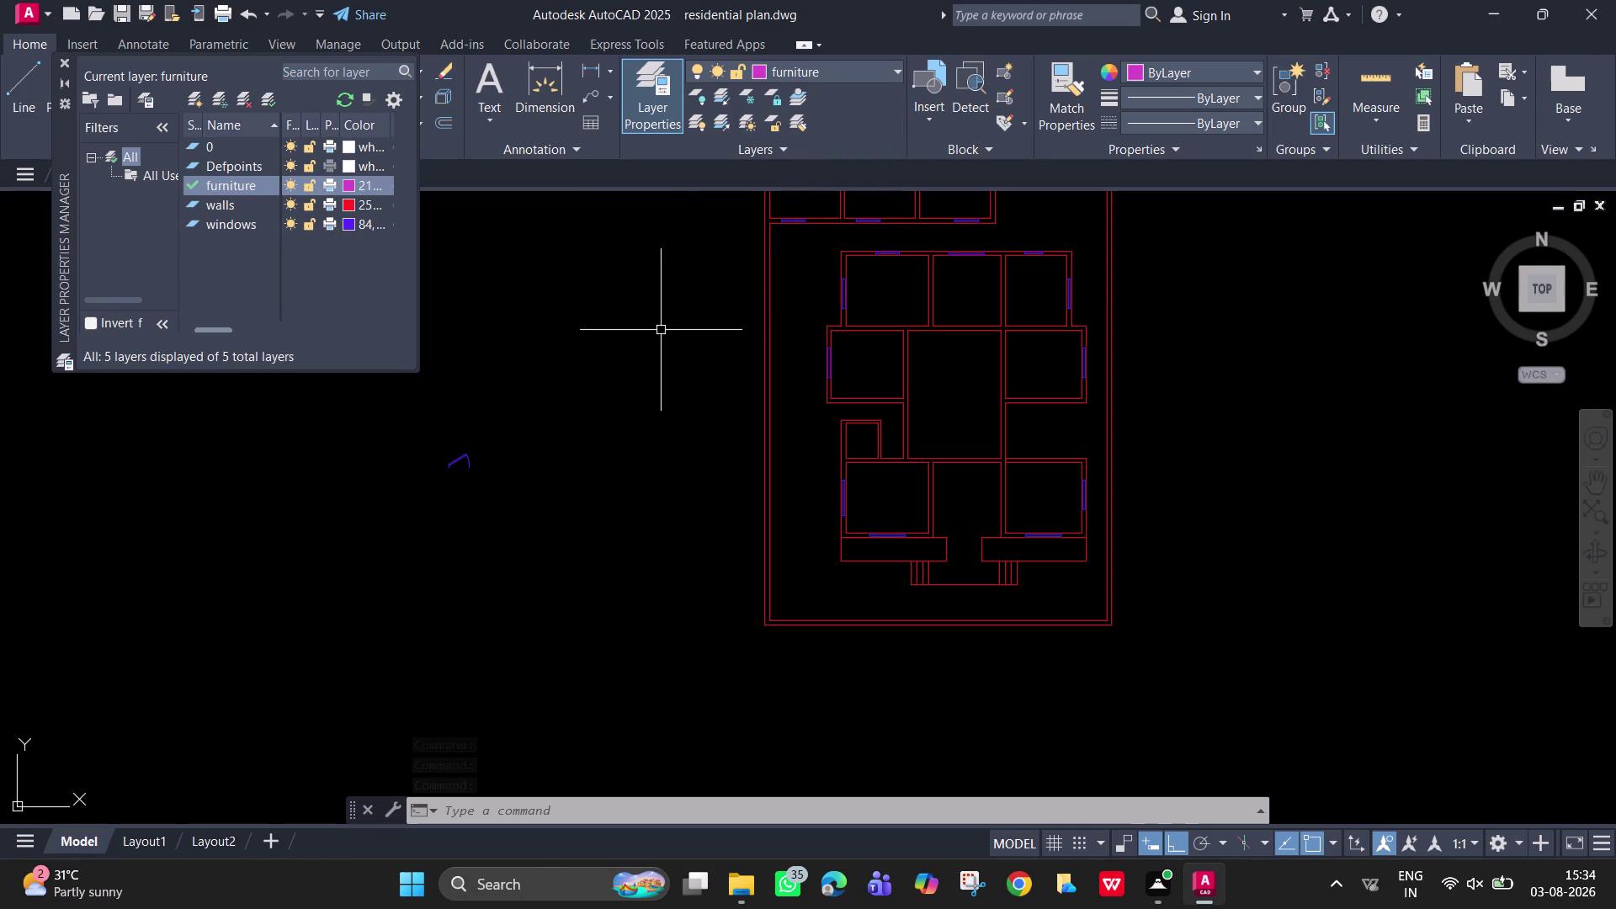
key(d)
key(c)
key(space)
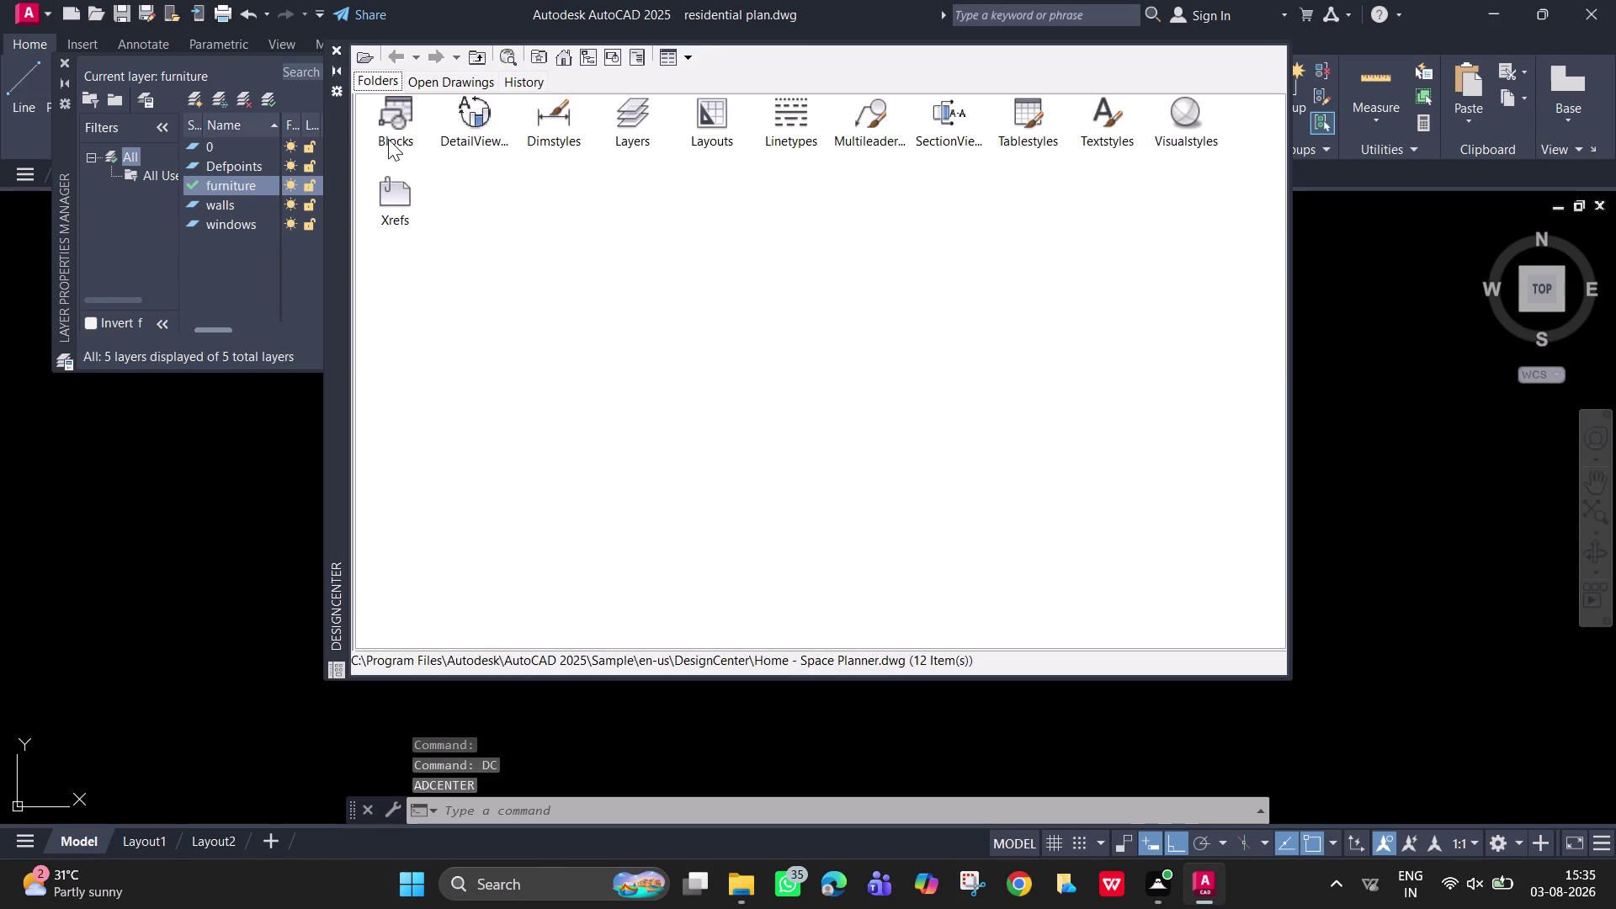
Insert the Bed - Queen and Dining Set blocks into the plan.
triple_click(399, 120)
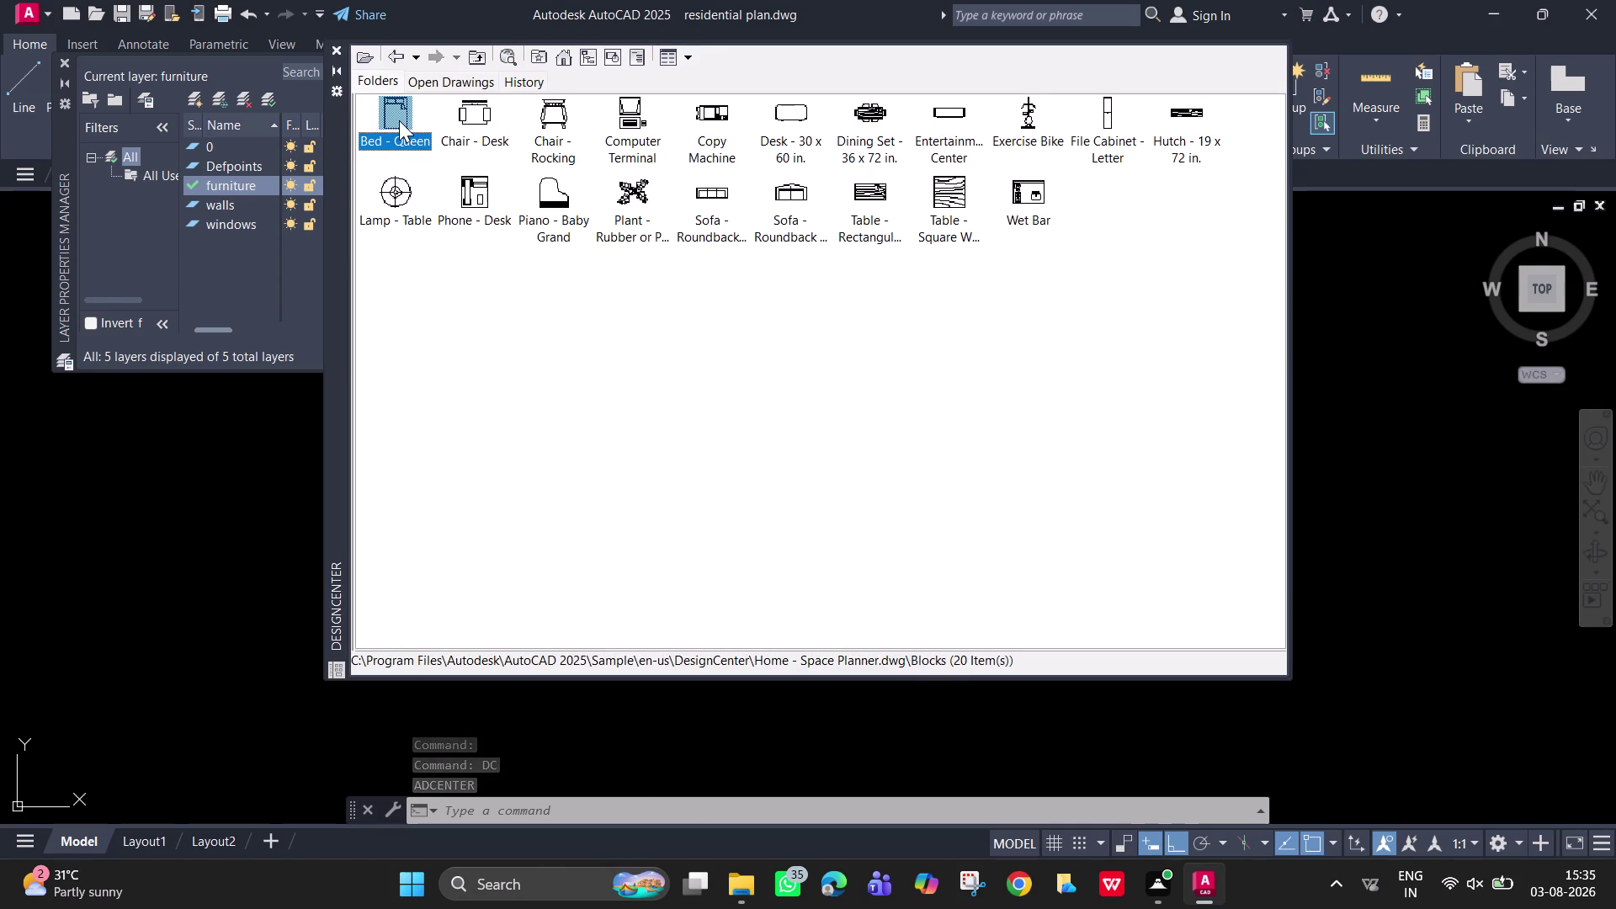
double_click(404, 118)
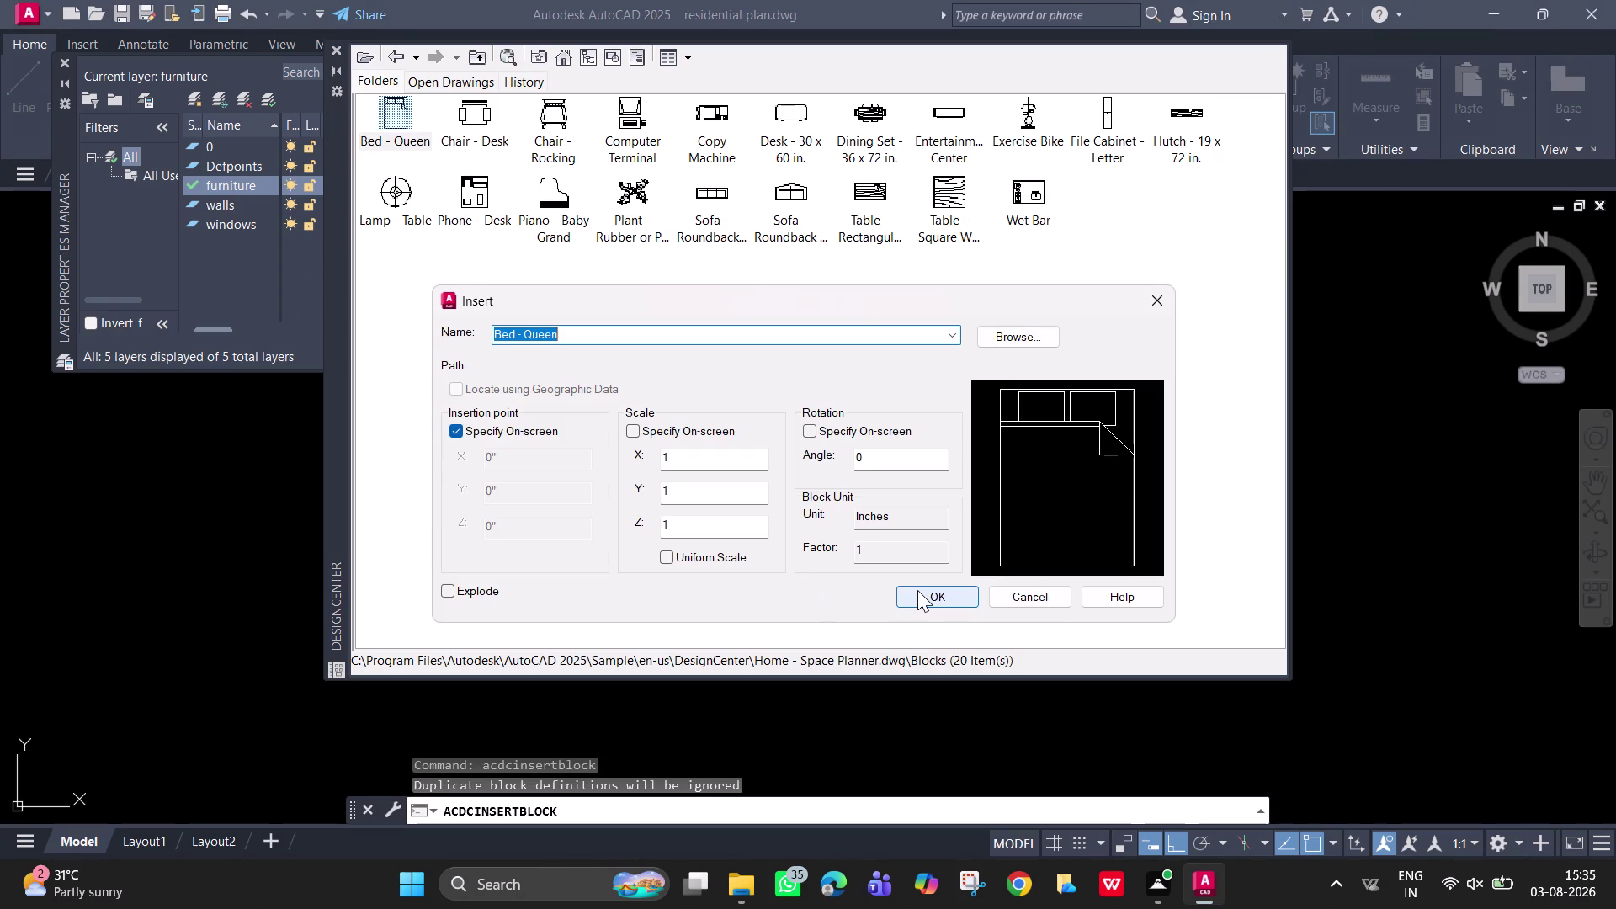
click(917, 592)
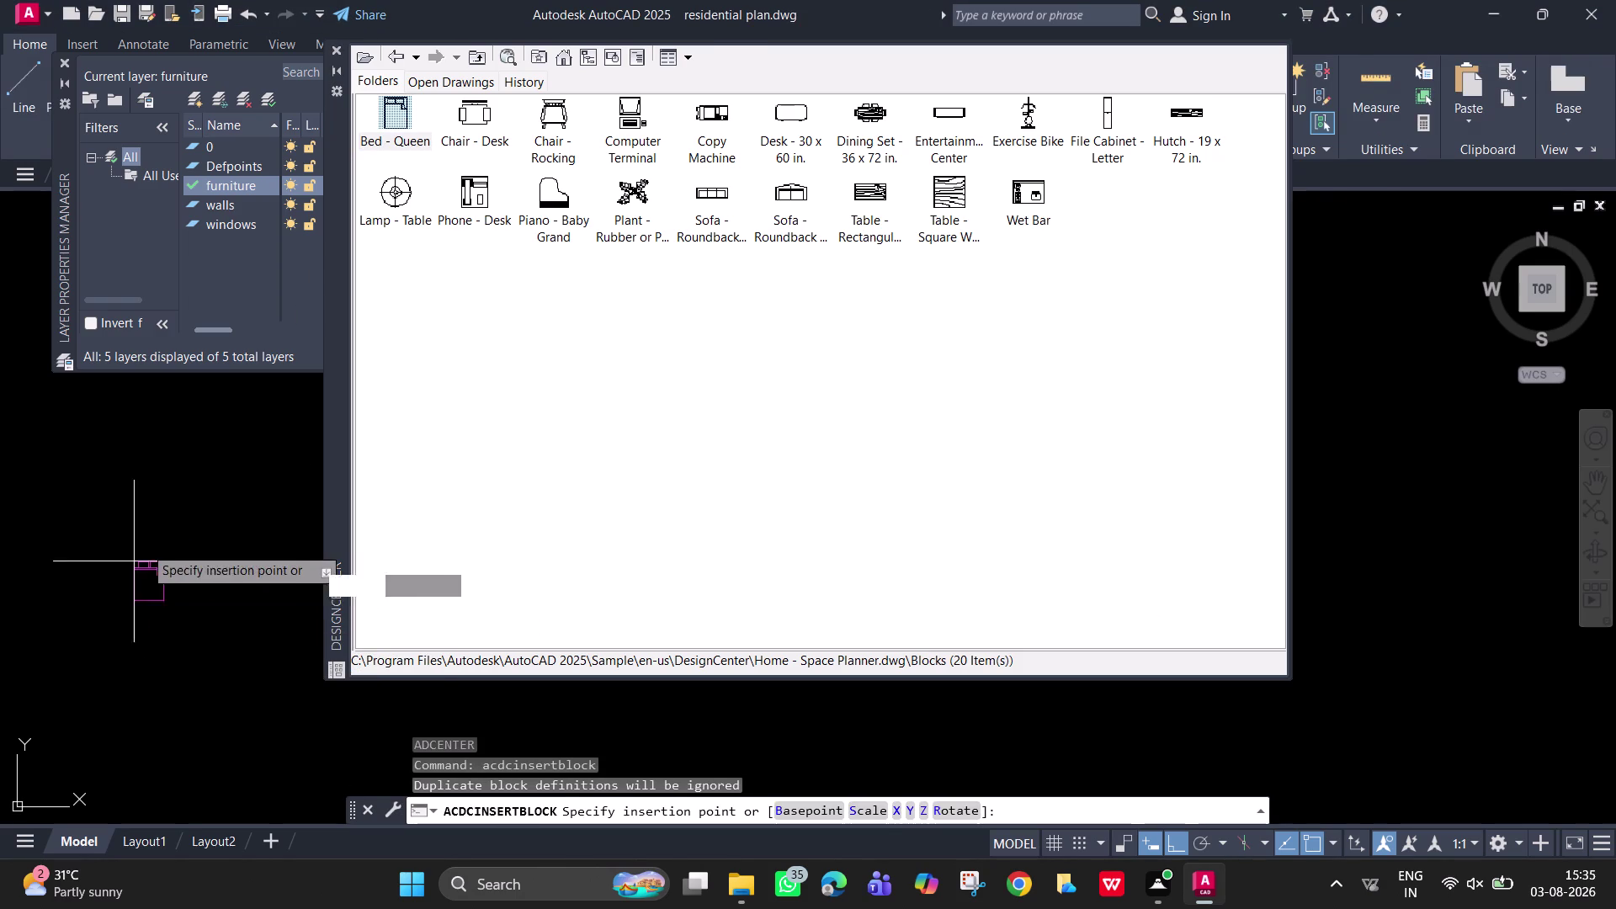
drag(152, 525, 157, 516)
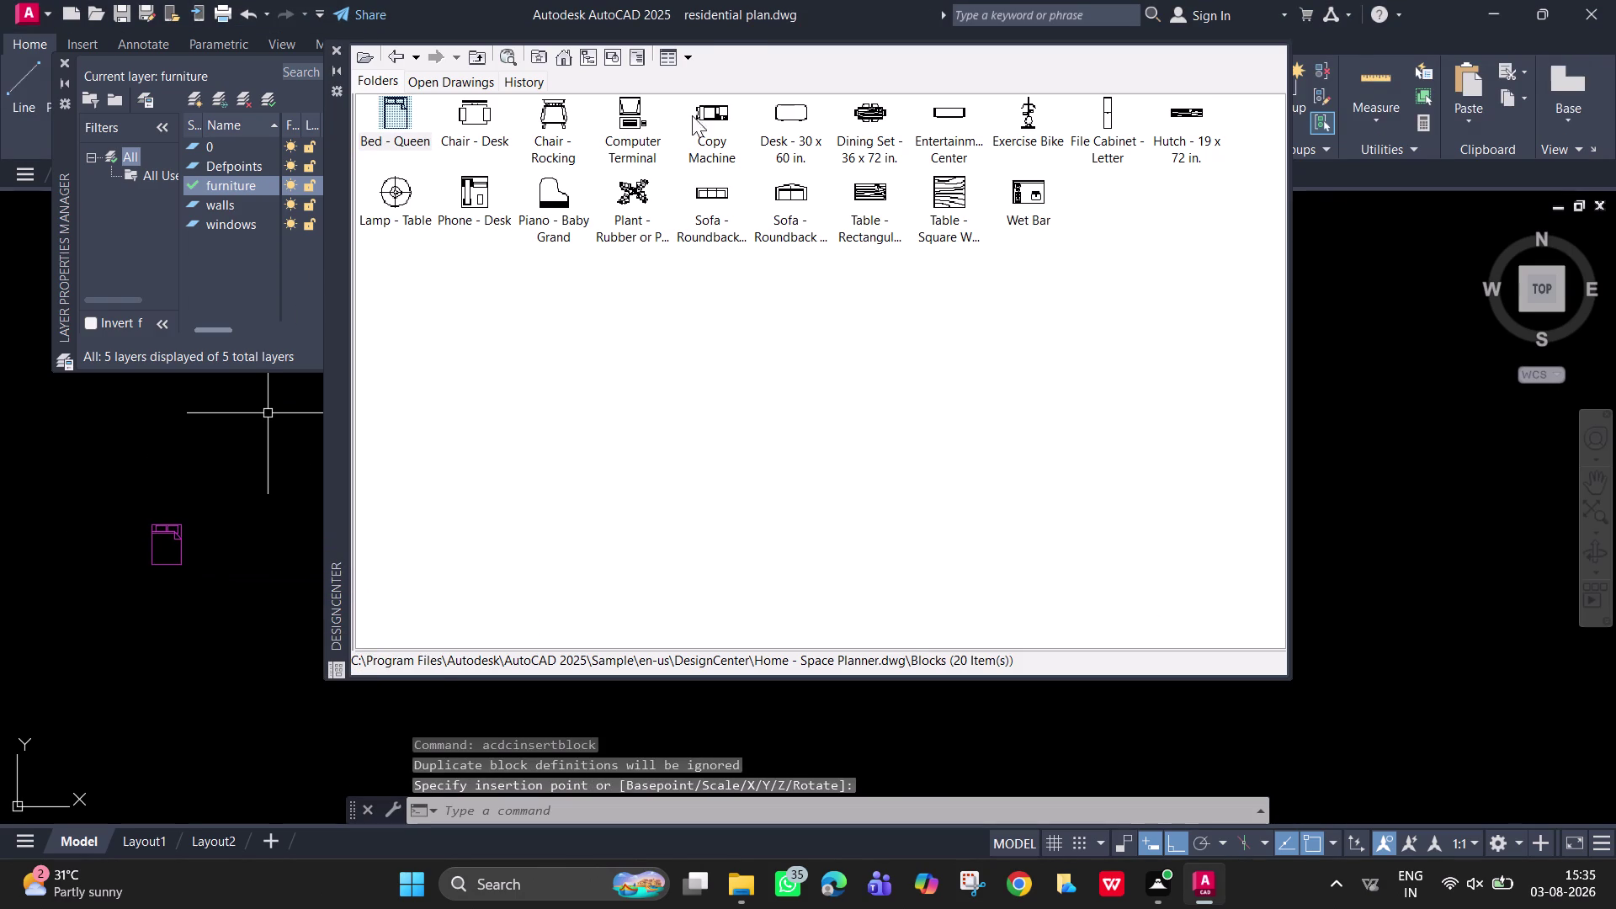
double_click(869, 124)
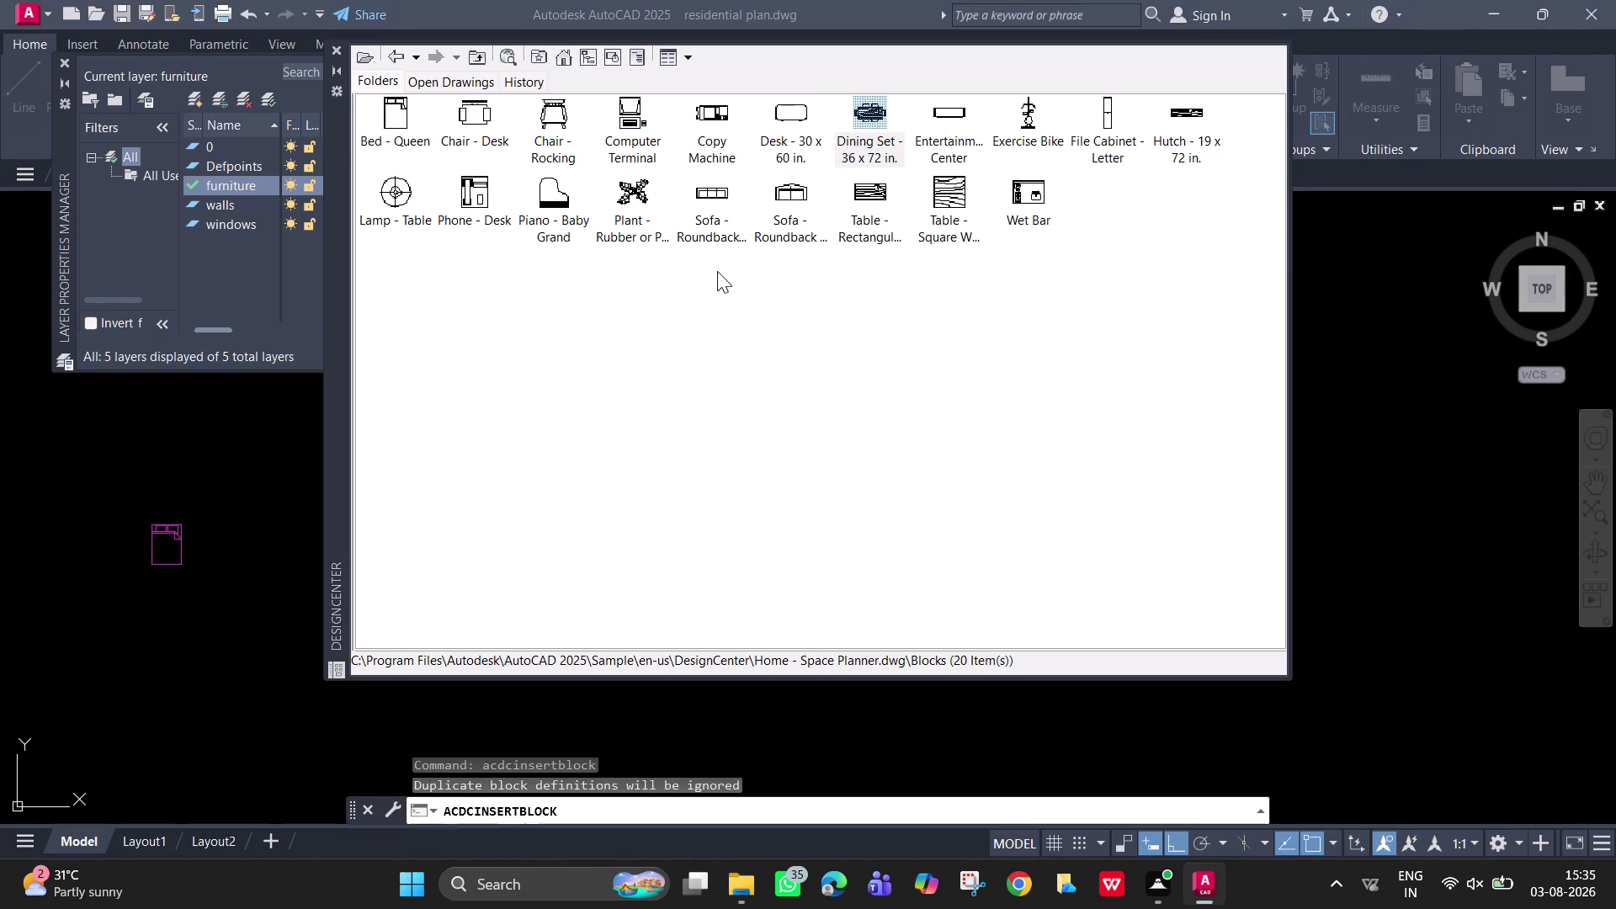
click(941, 603)
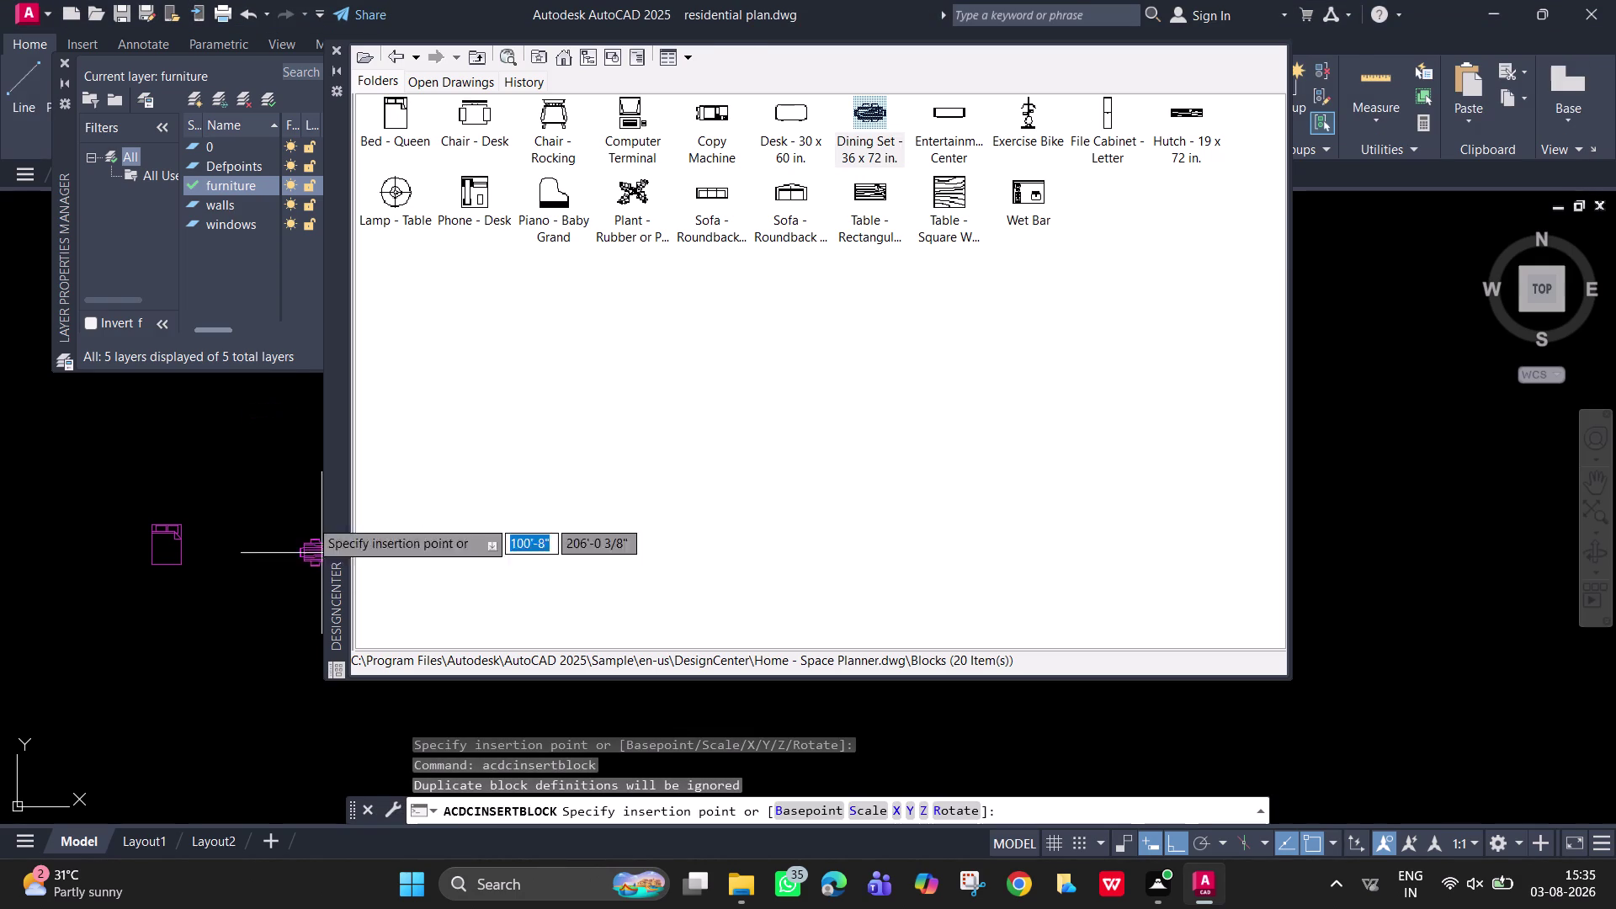
click(248, 450)
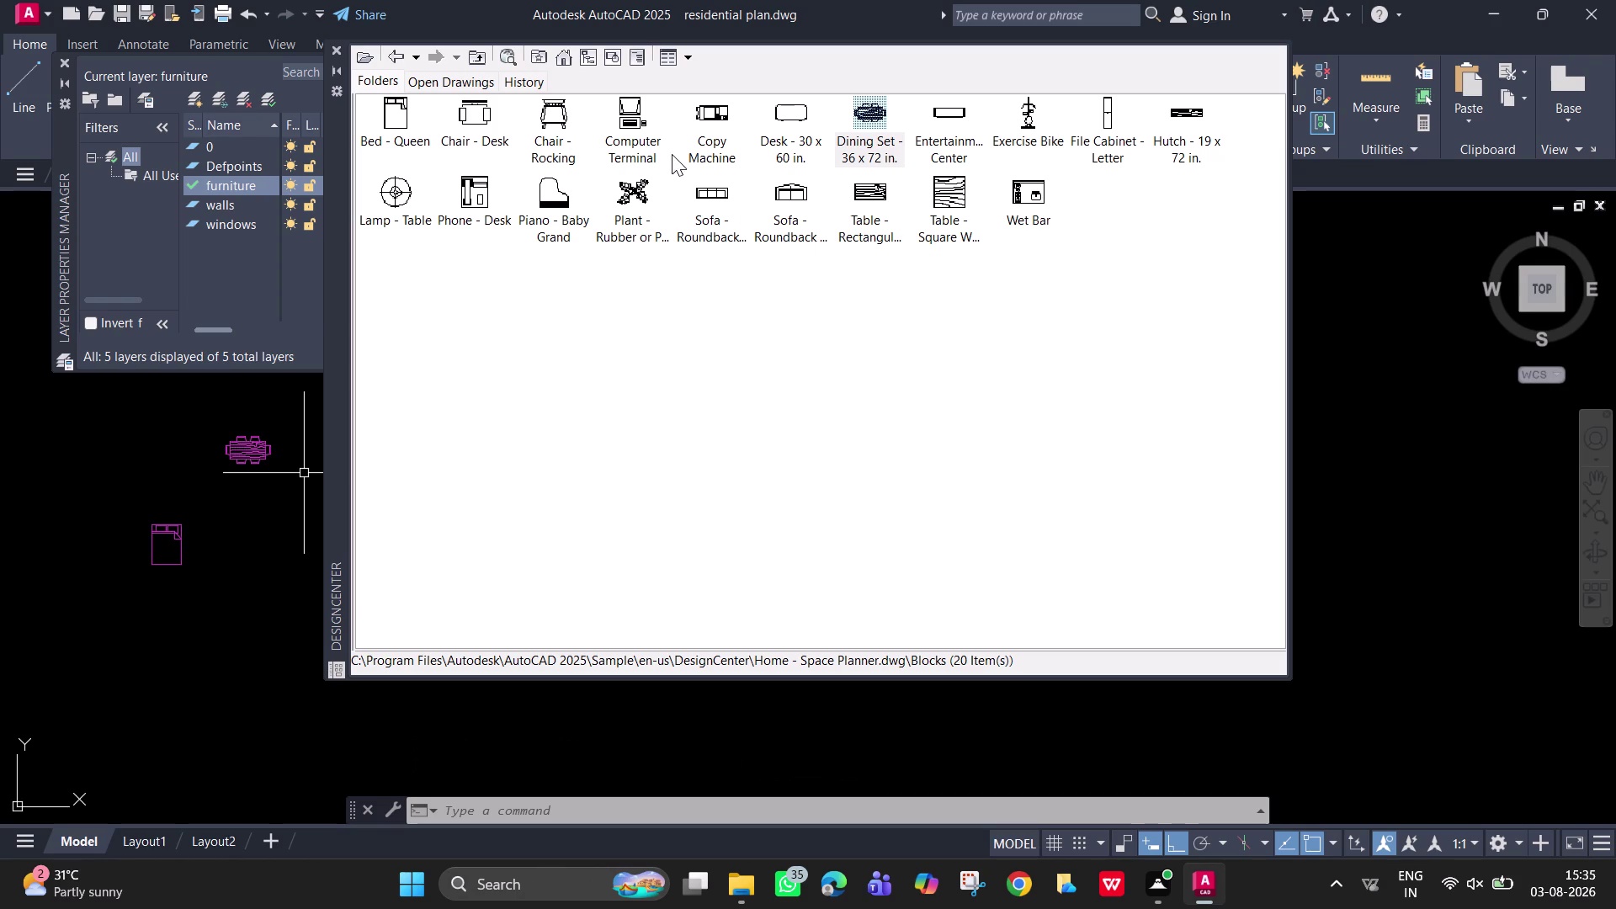
Place the 7 ft roundback sofa left of the dining set.
click(702, 208)
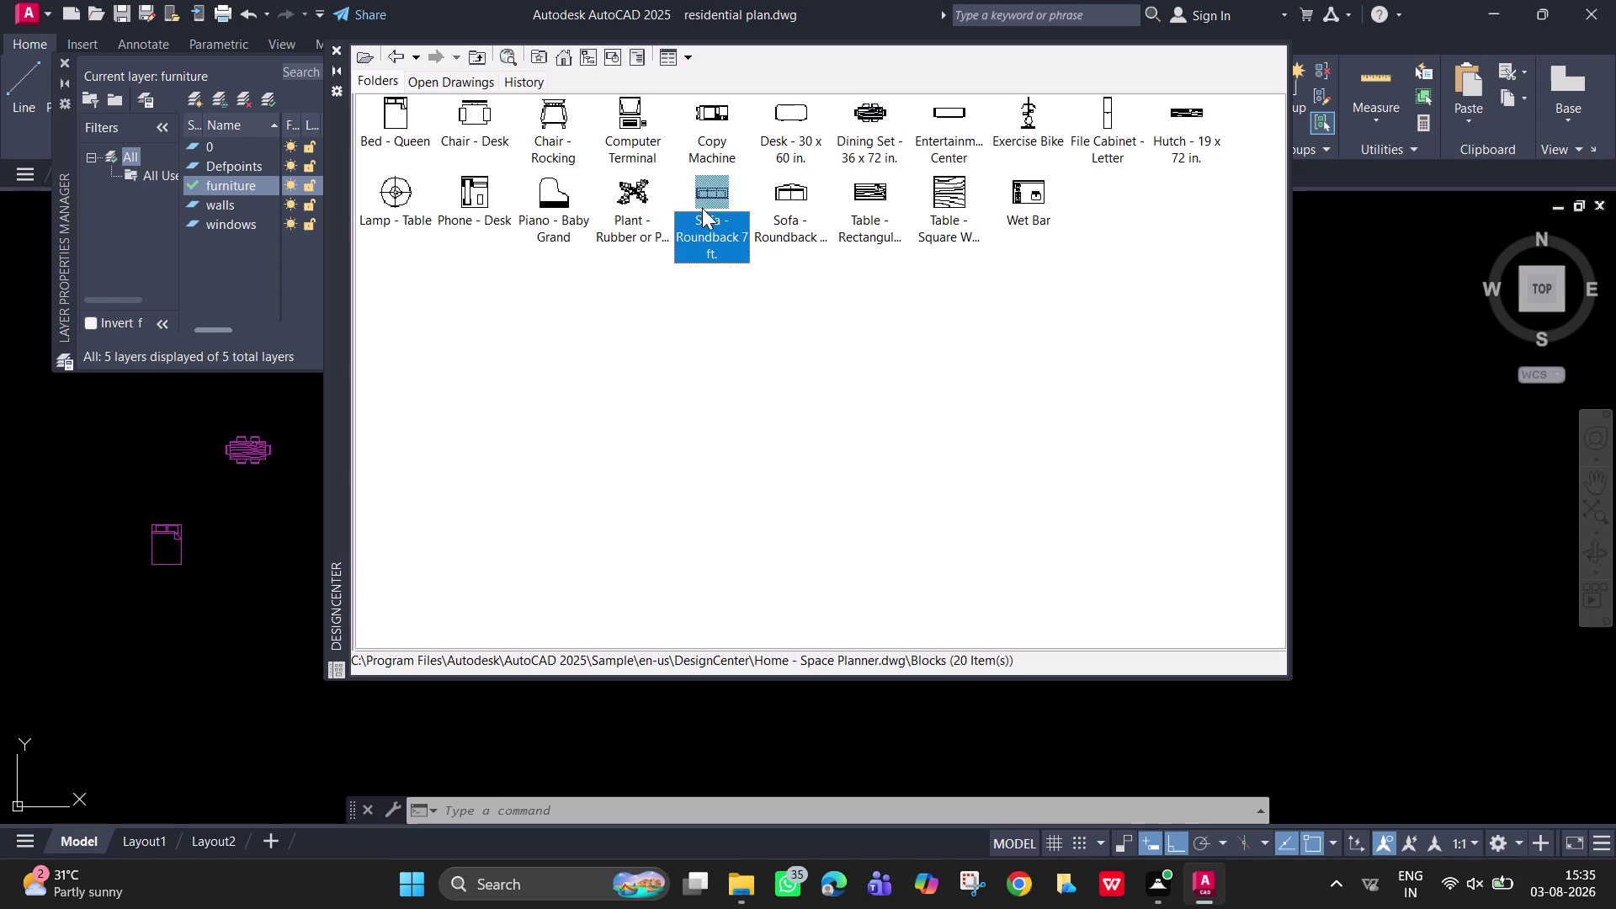
double_click(705, 202)
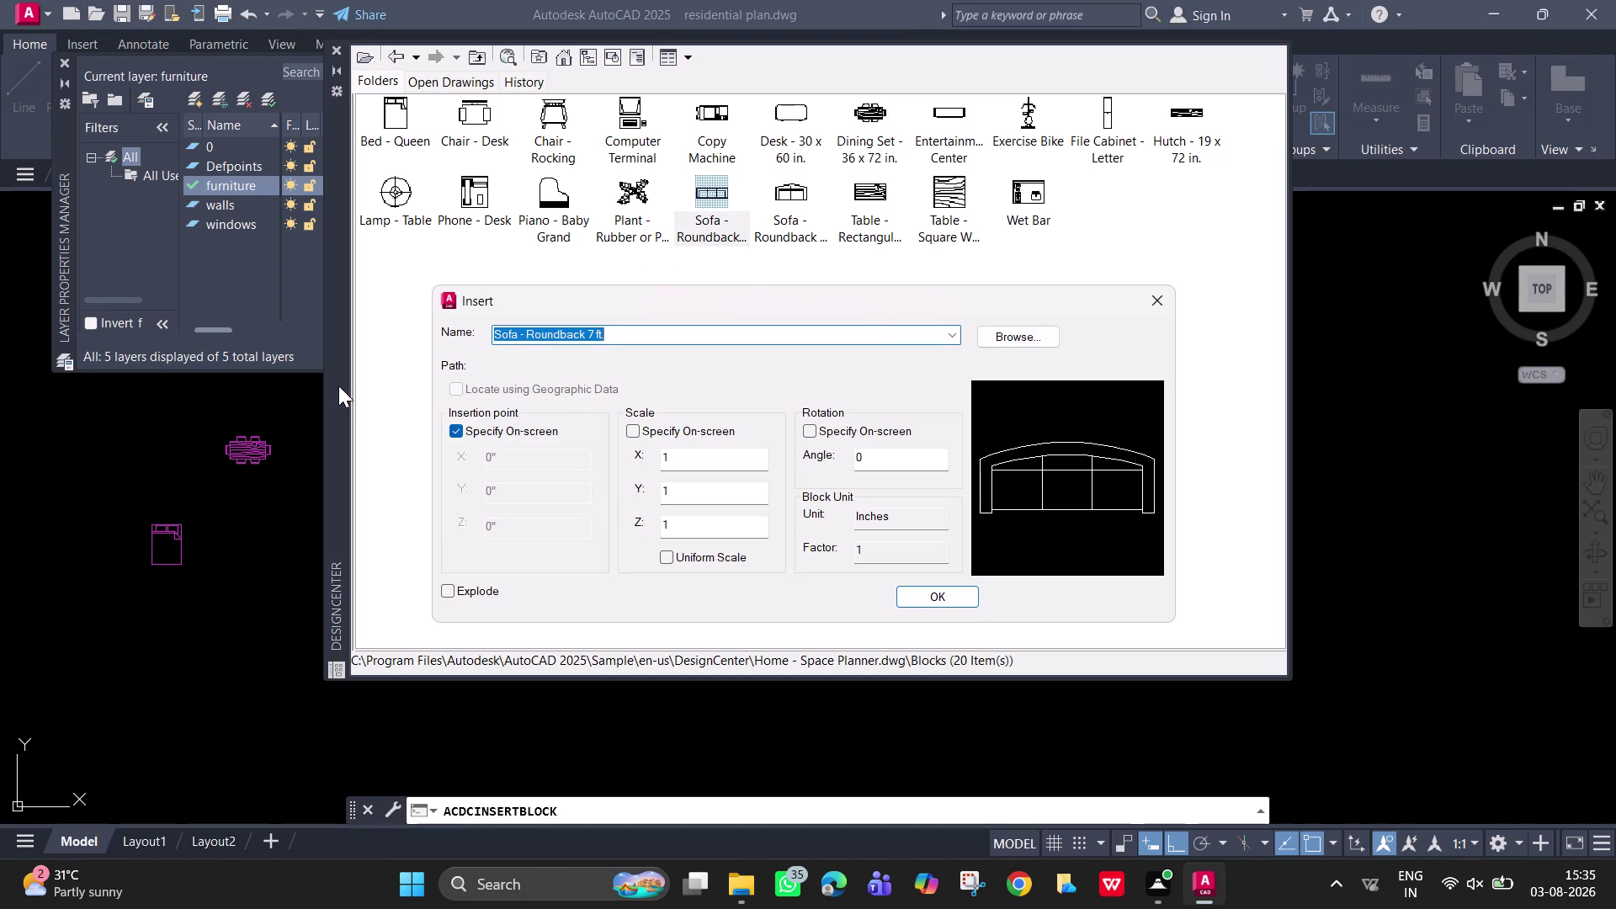
click(911, 606)
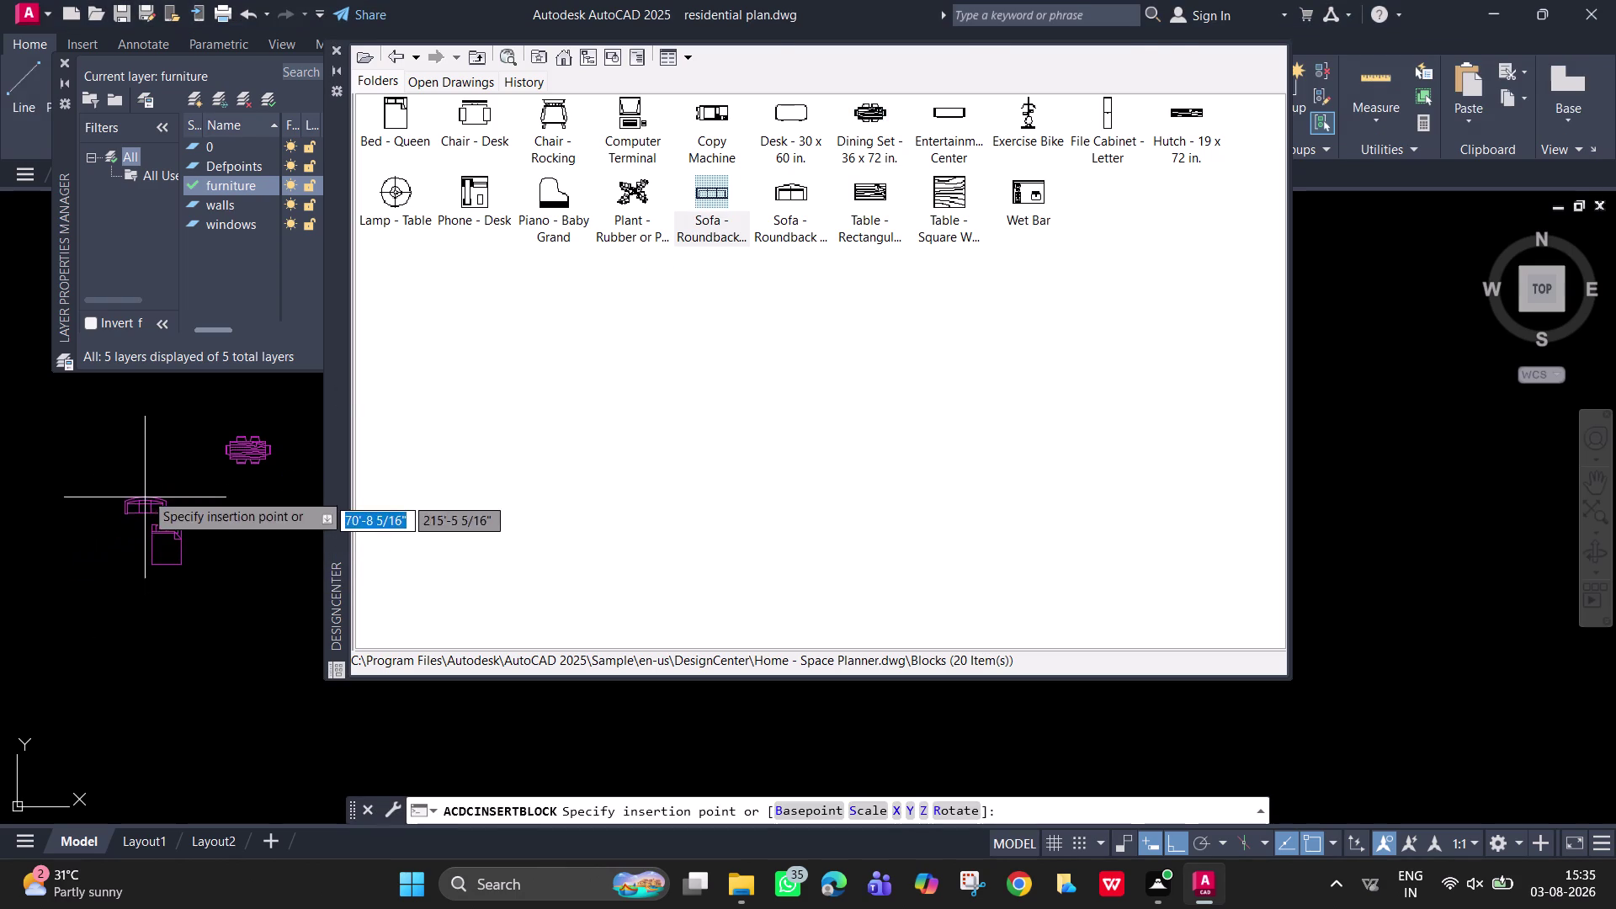
click(146, 445)
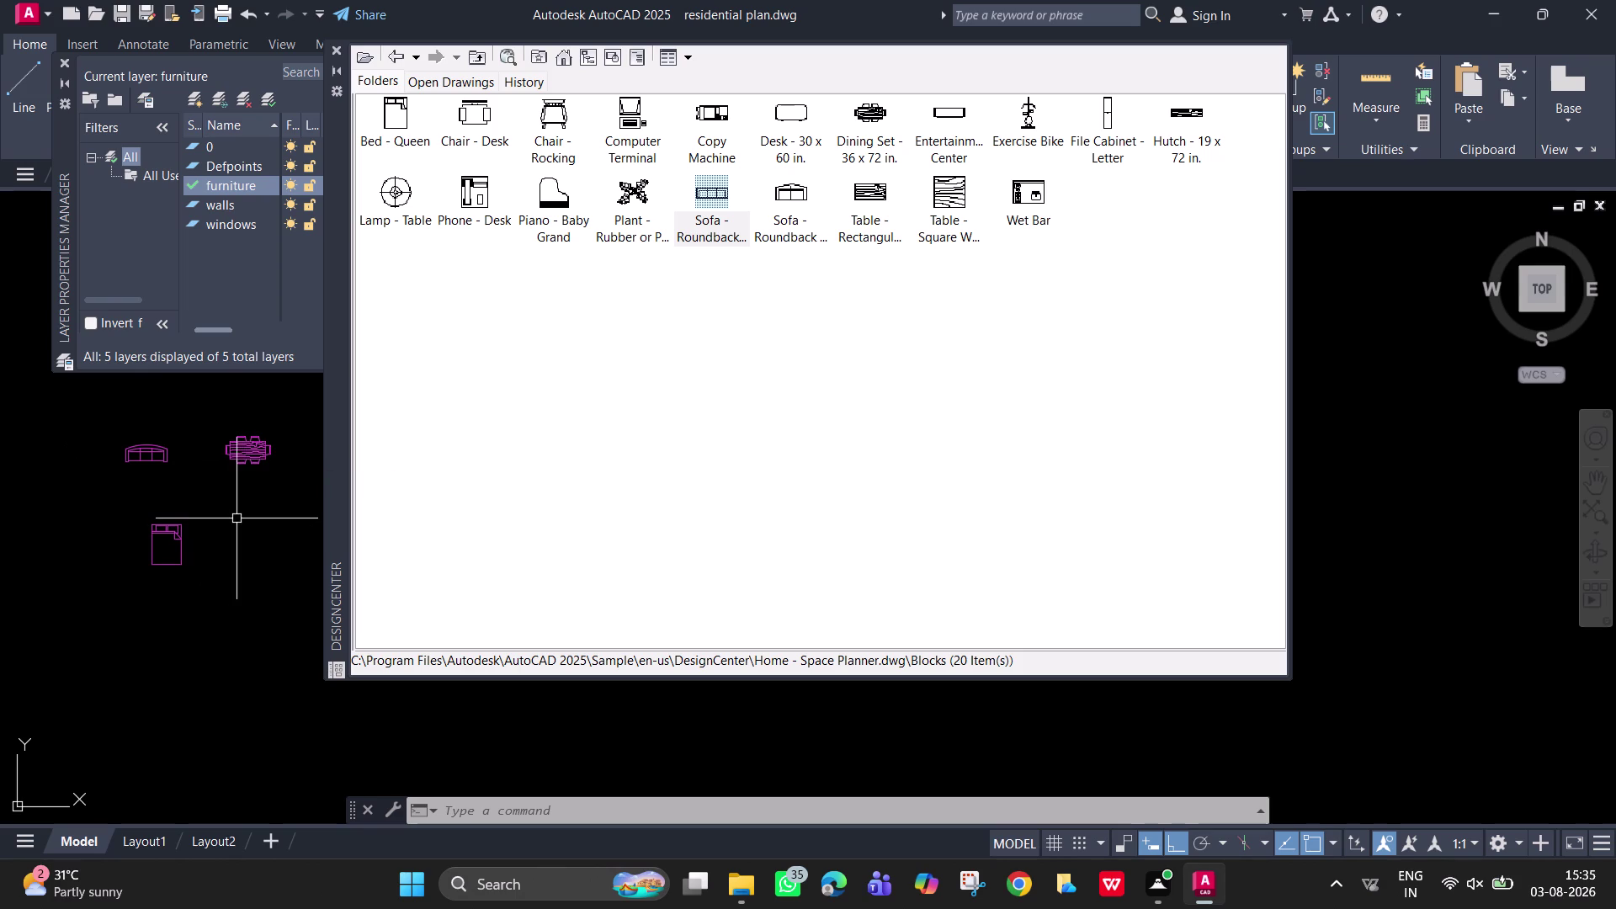
Place a rectangular table below the bed and a desk chair beside it.
double_click(871, 194)
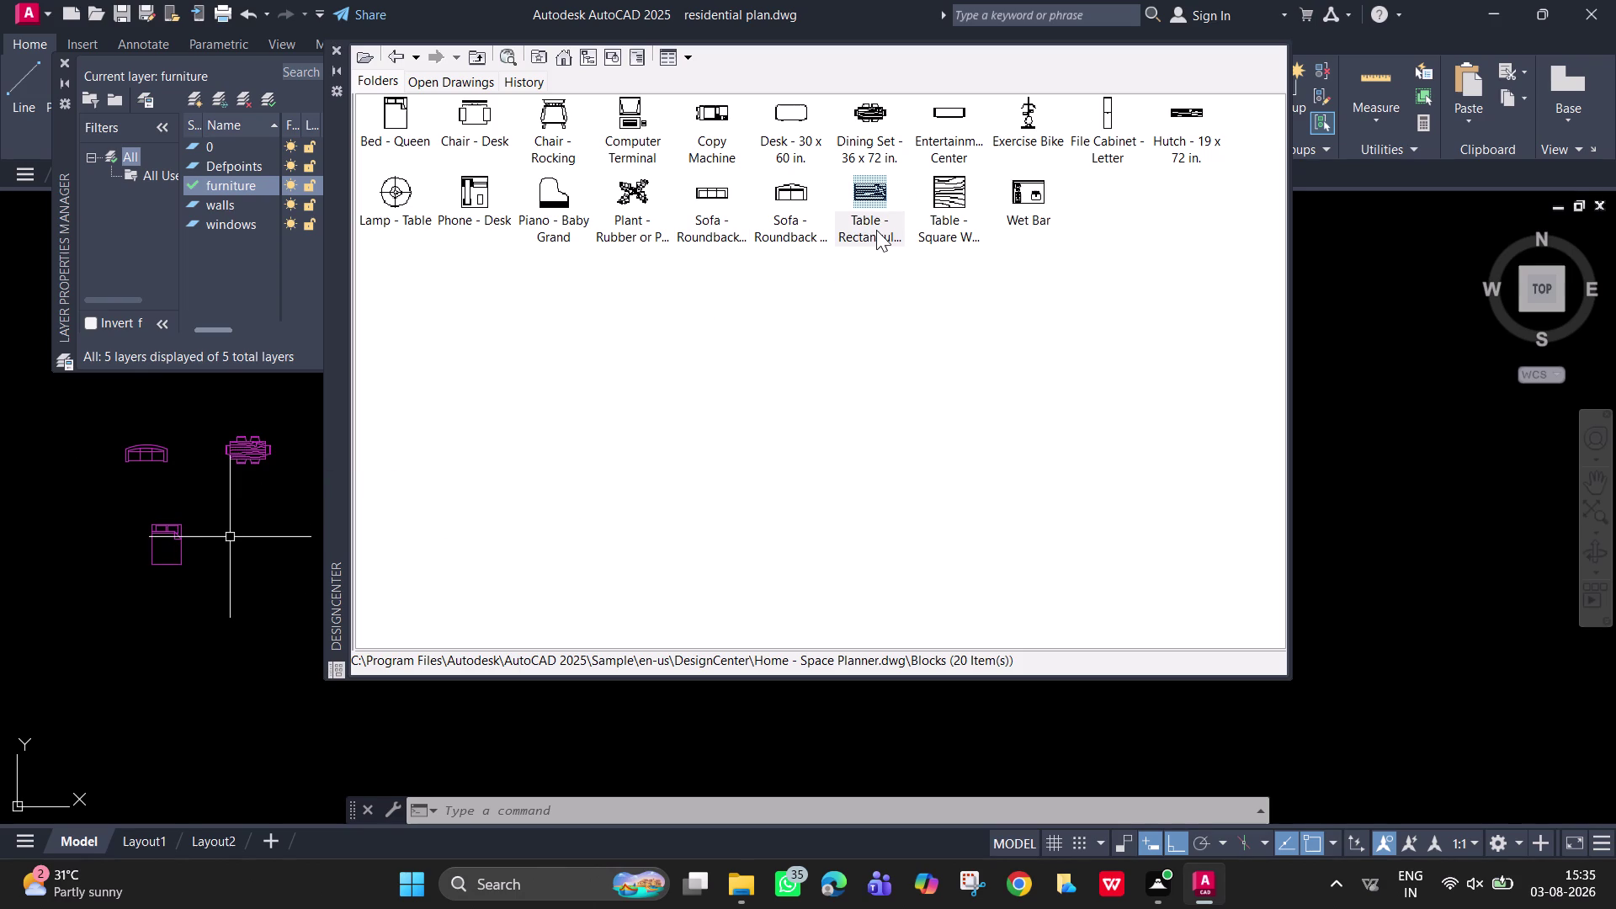
double_click(876, 230)
click(941, 596)
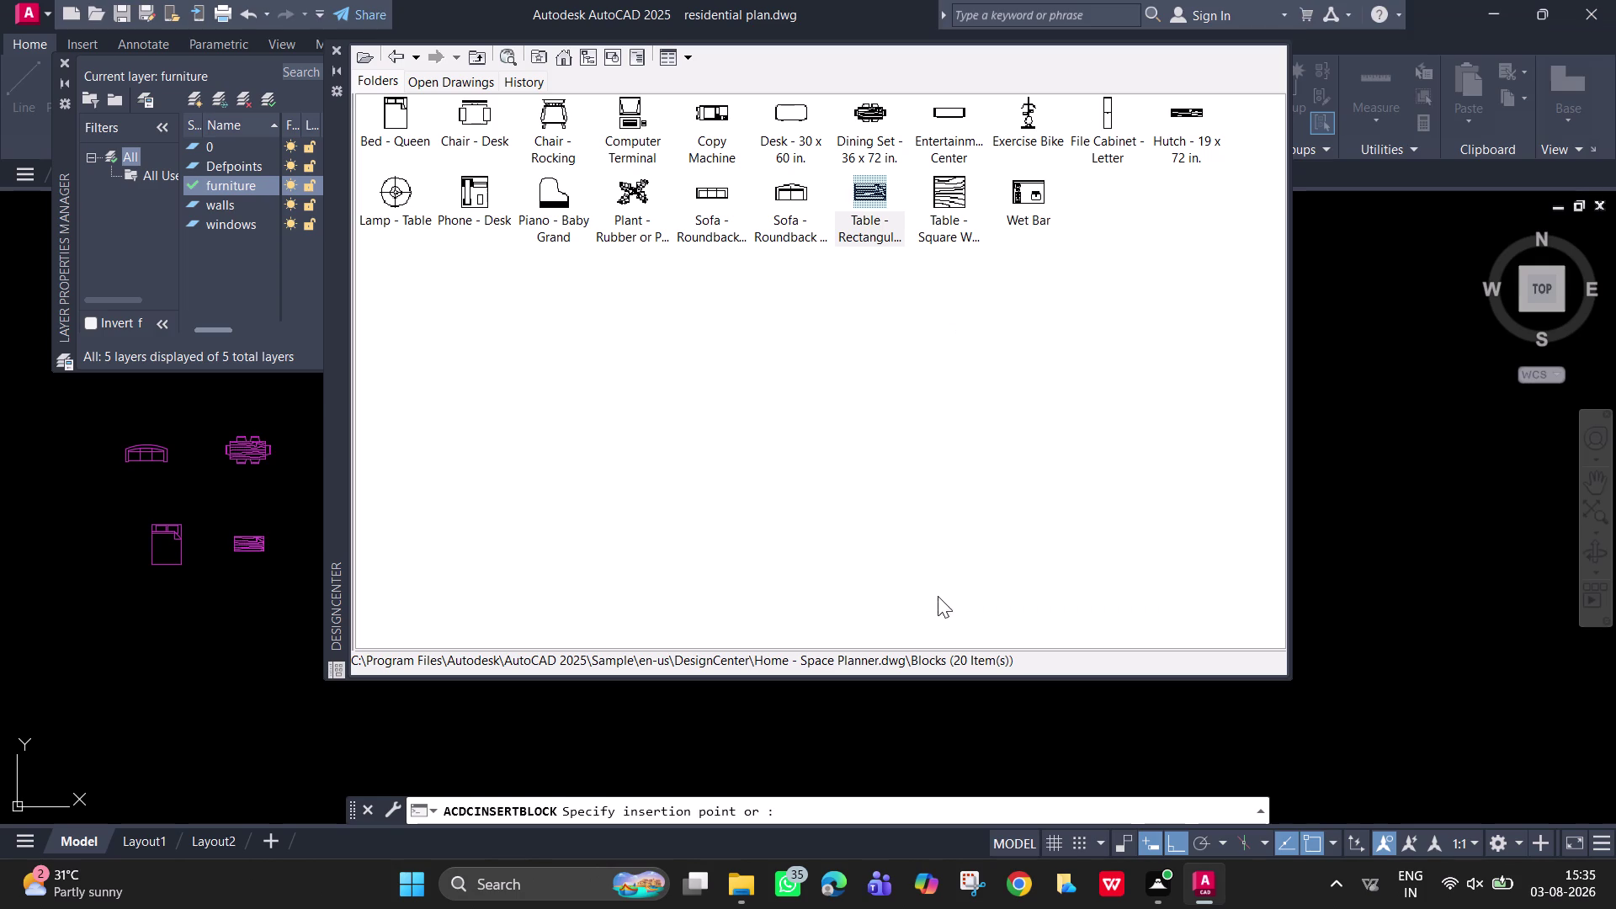
click(165, 612)
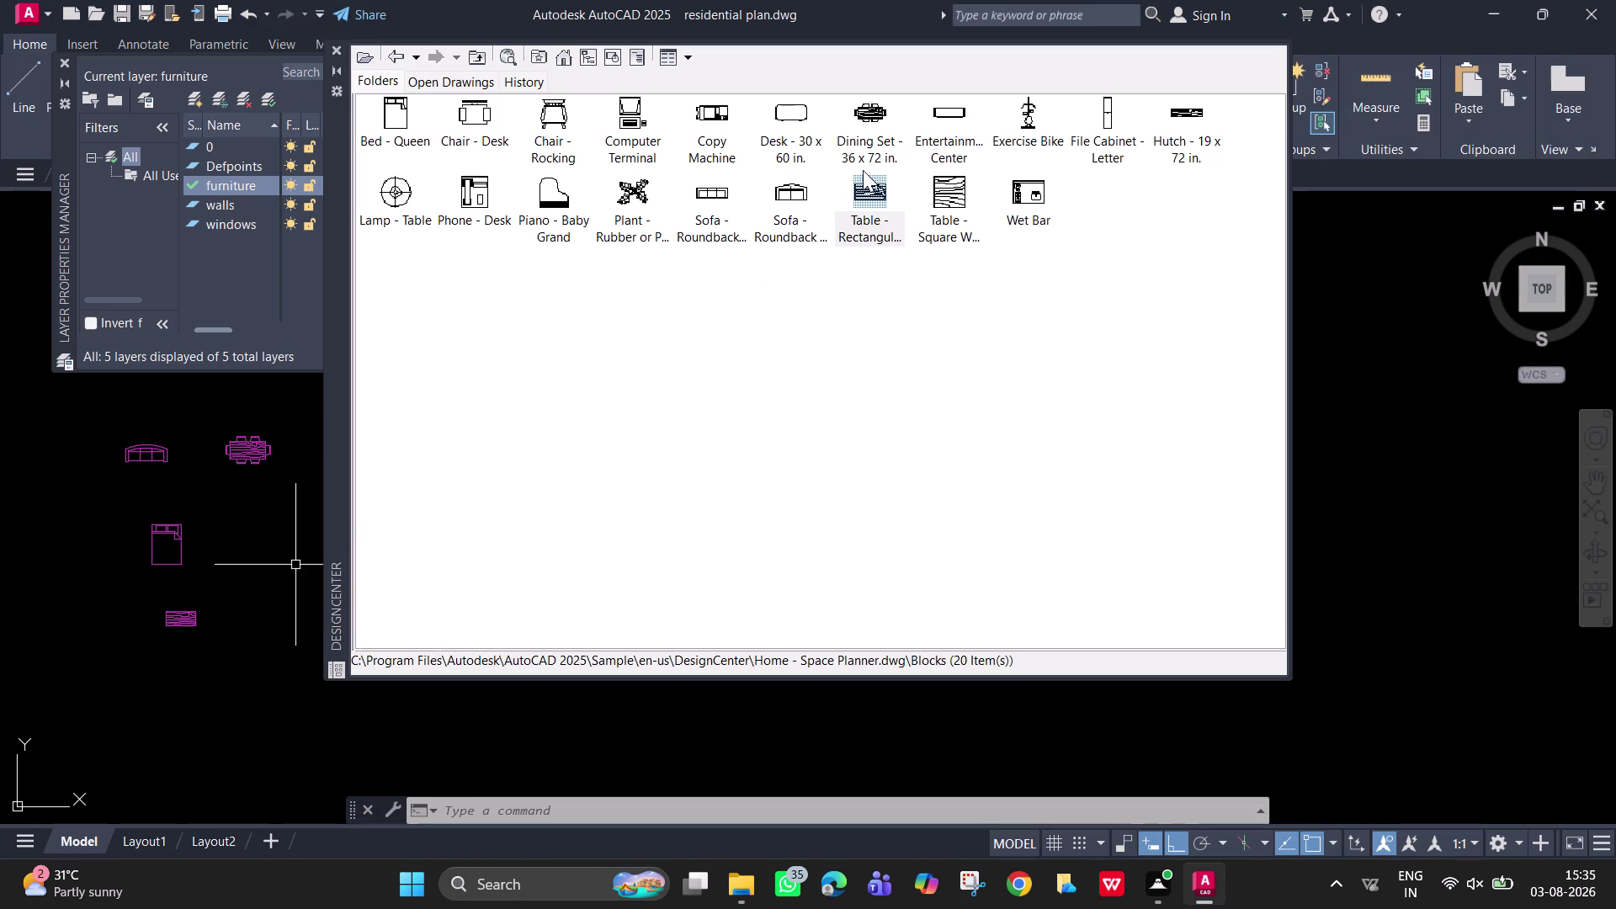
double_click(457, 118)
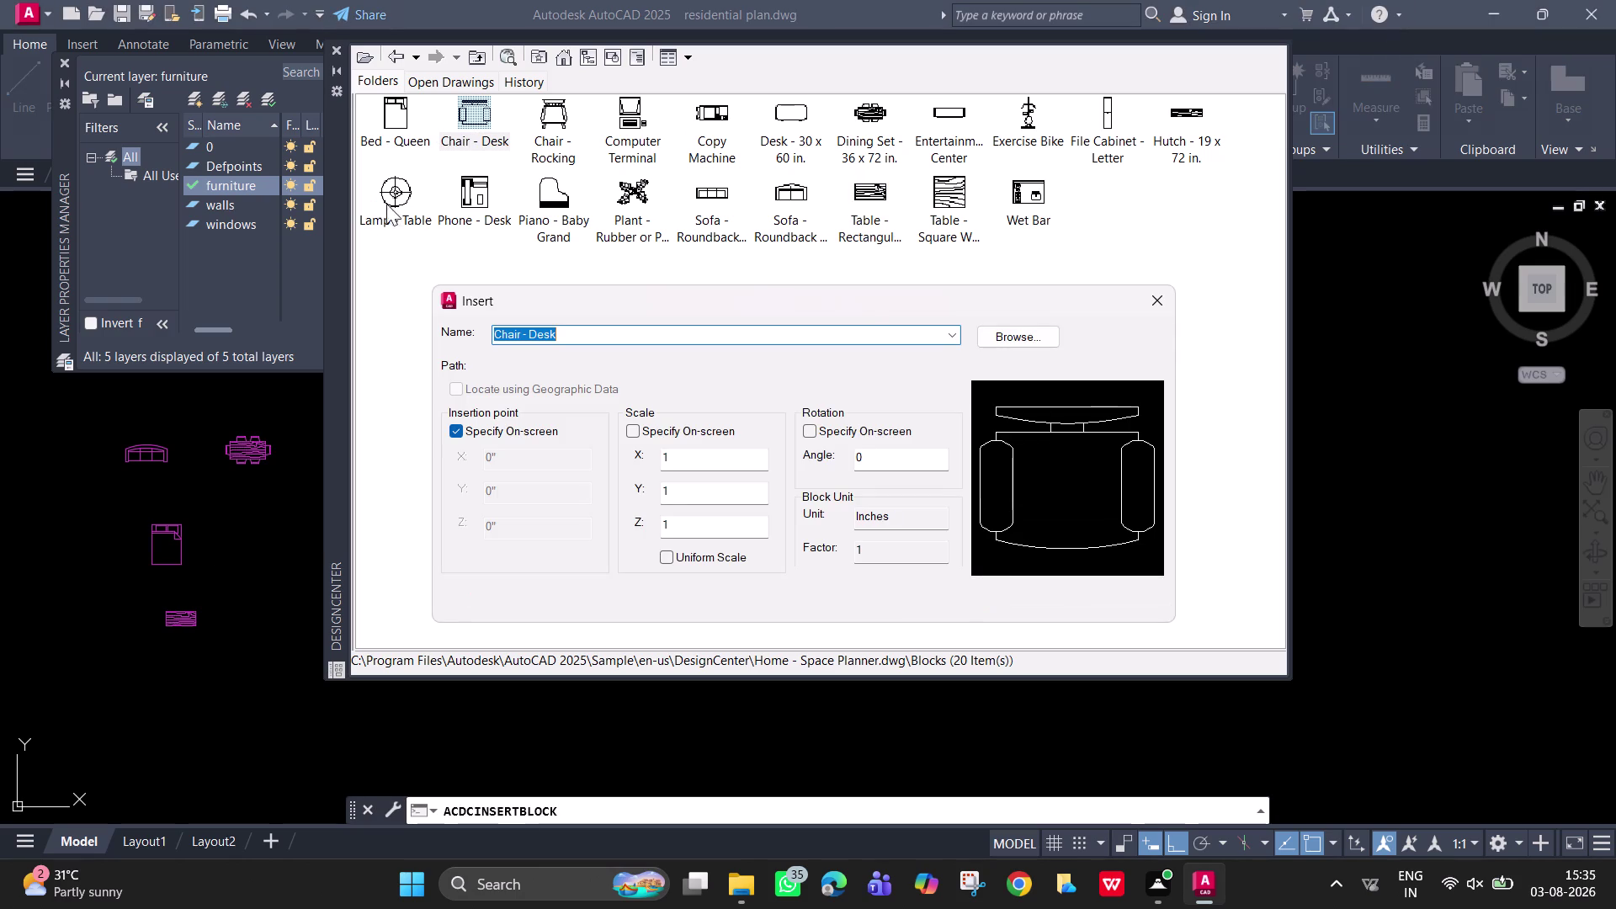
click(946, 602)
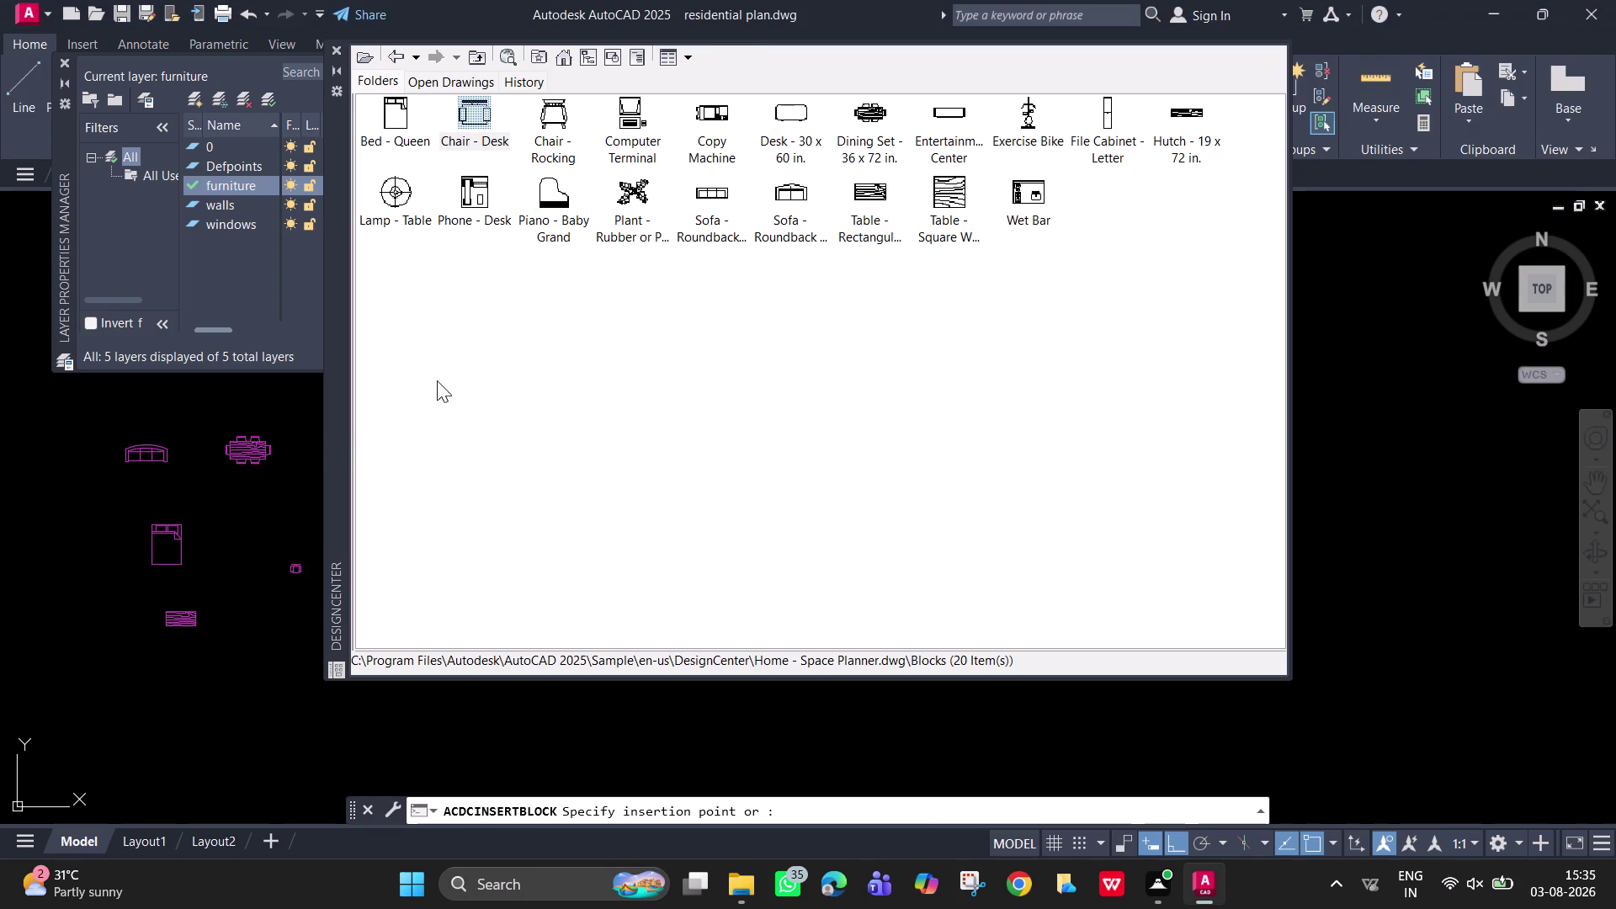
click(242, 580)
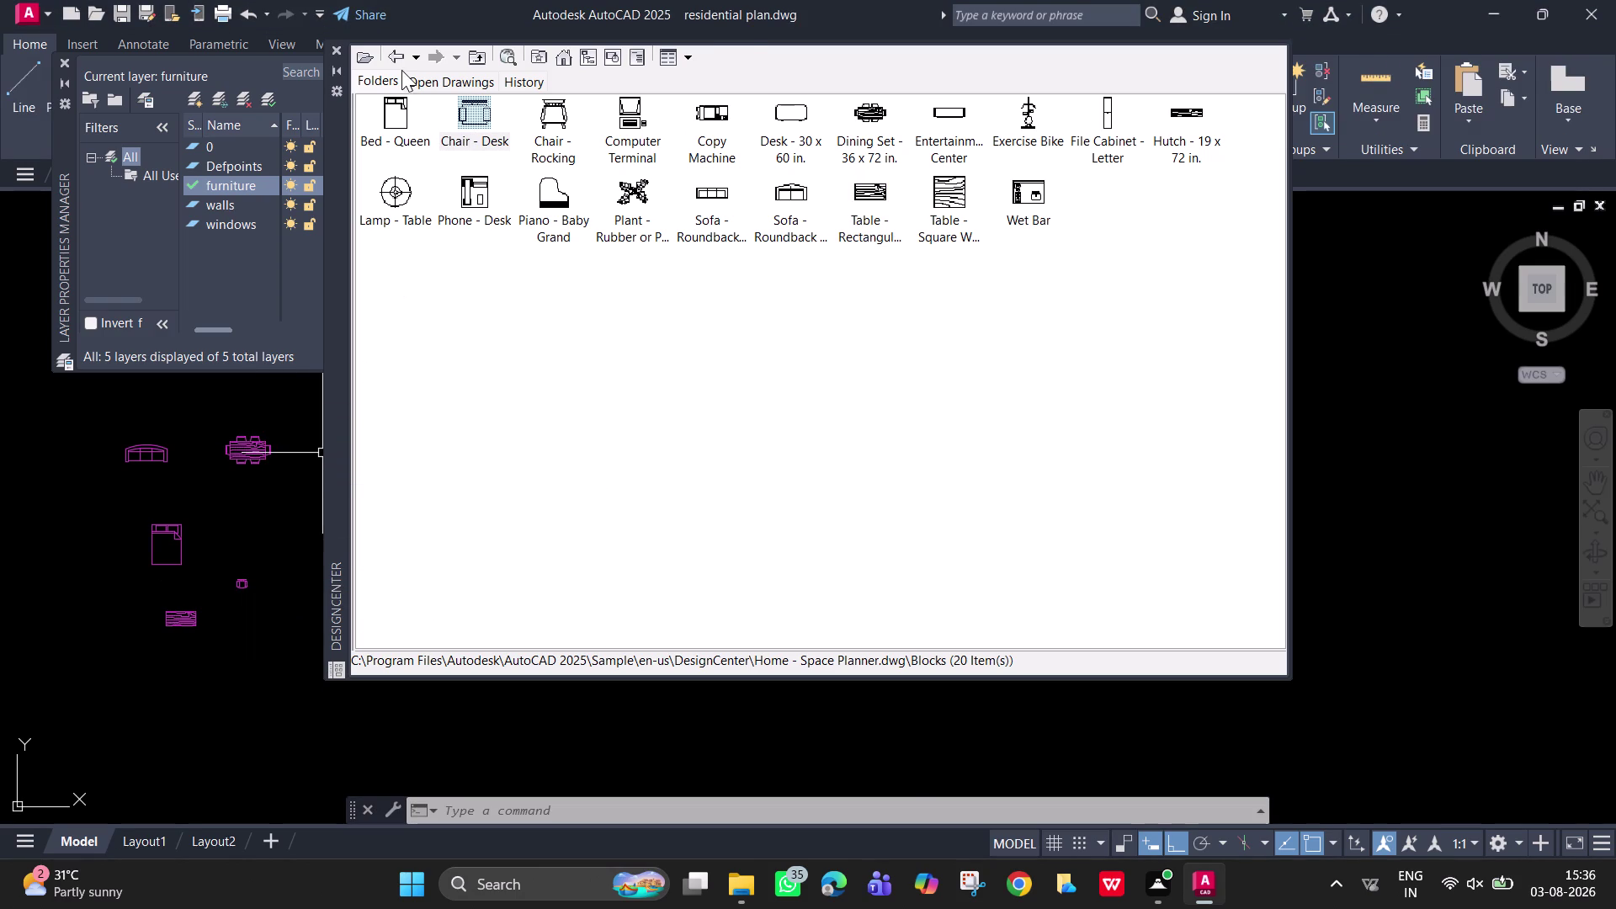
Navigate DesignCenter through Sample > en-us > DesignCenter to open Kitchens.dwg.
click(400, 56)
click(401, 55)
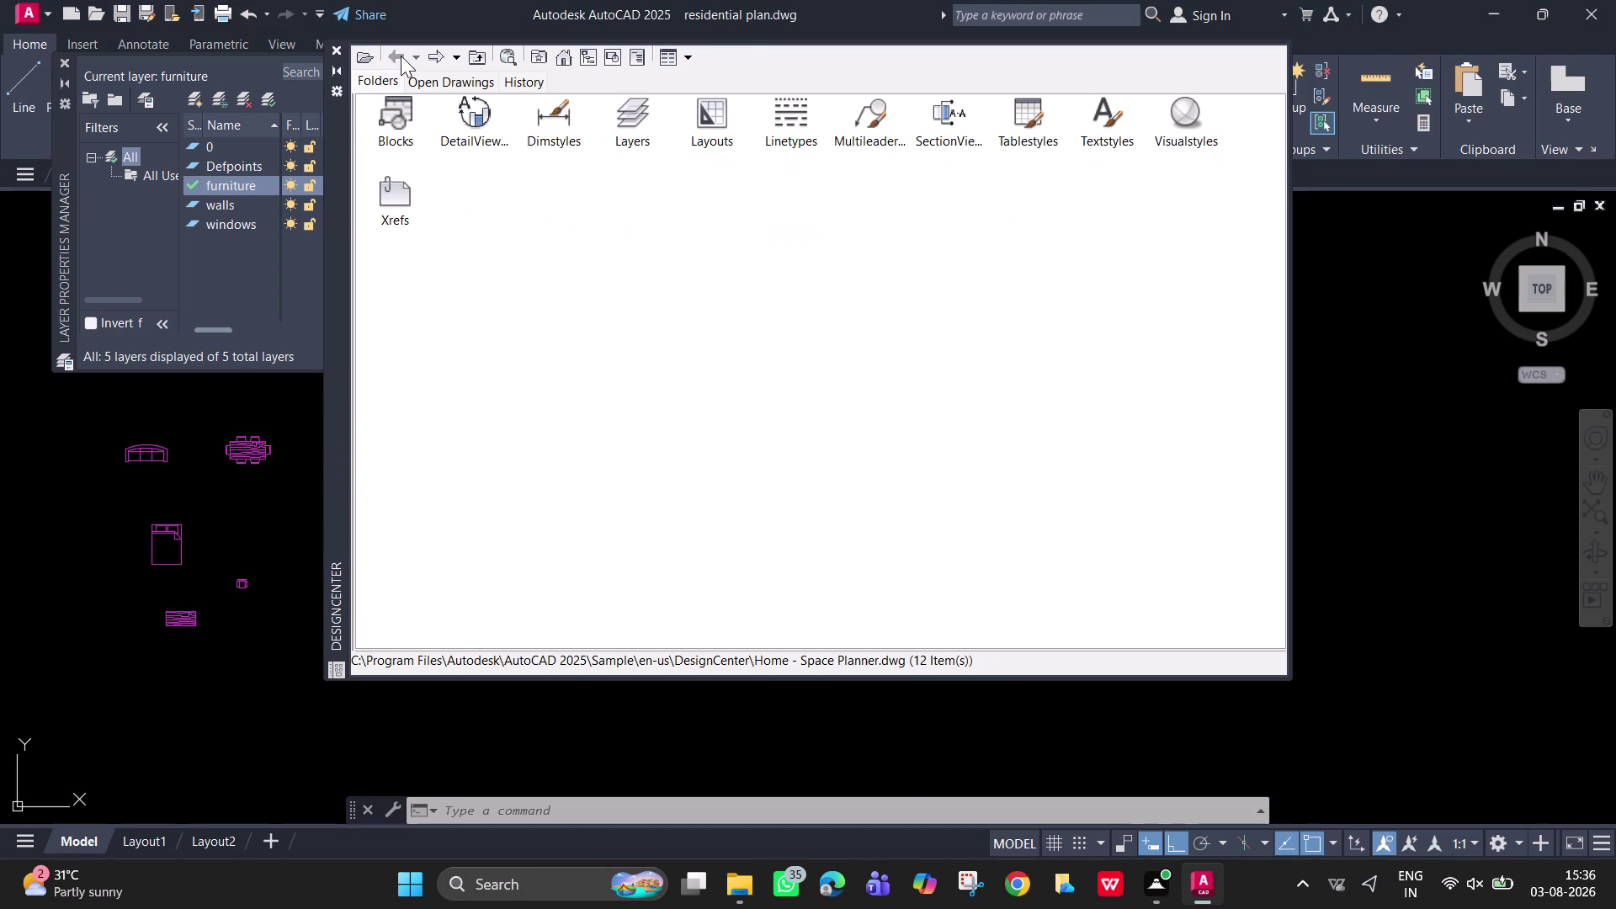
click(561, 62)
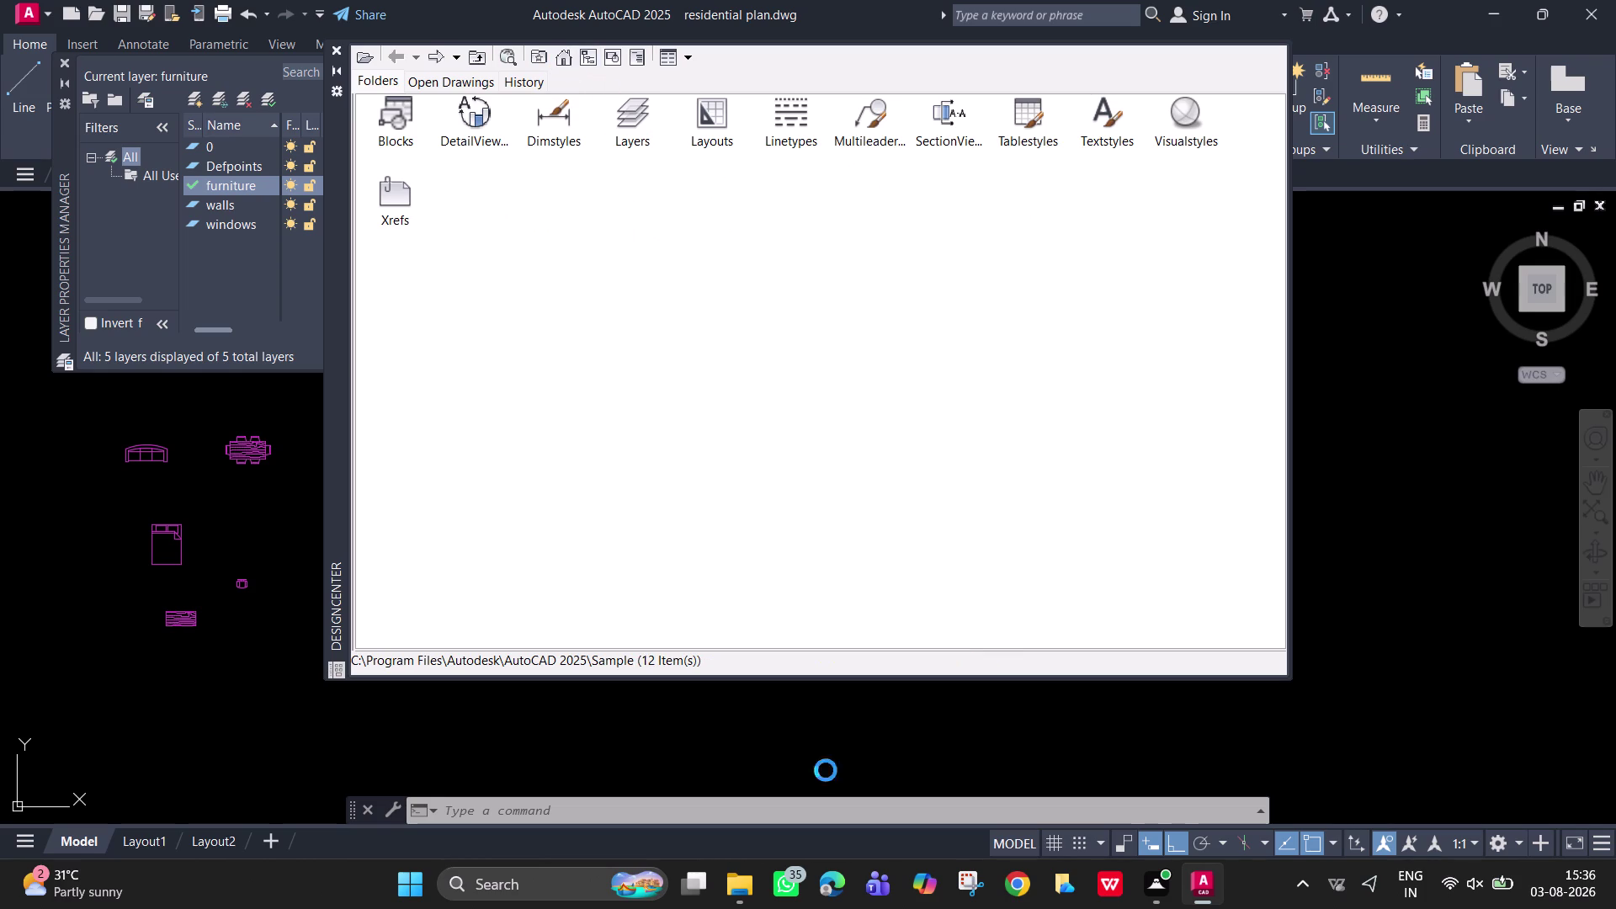
double_click(556, 118)
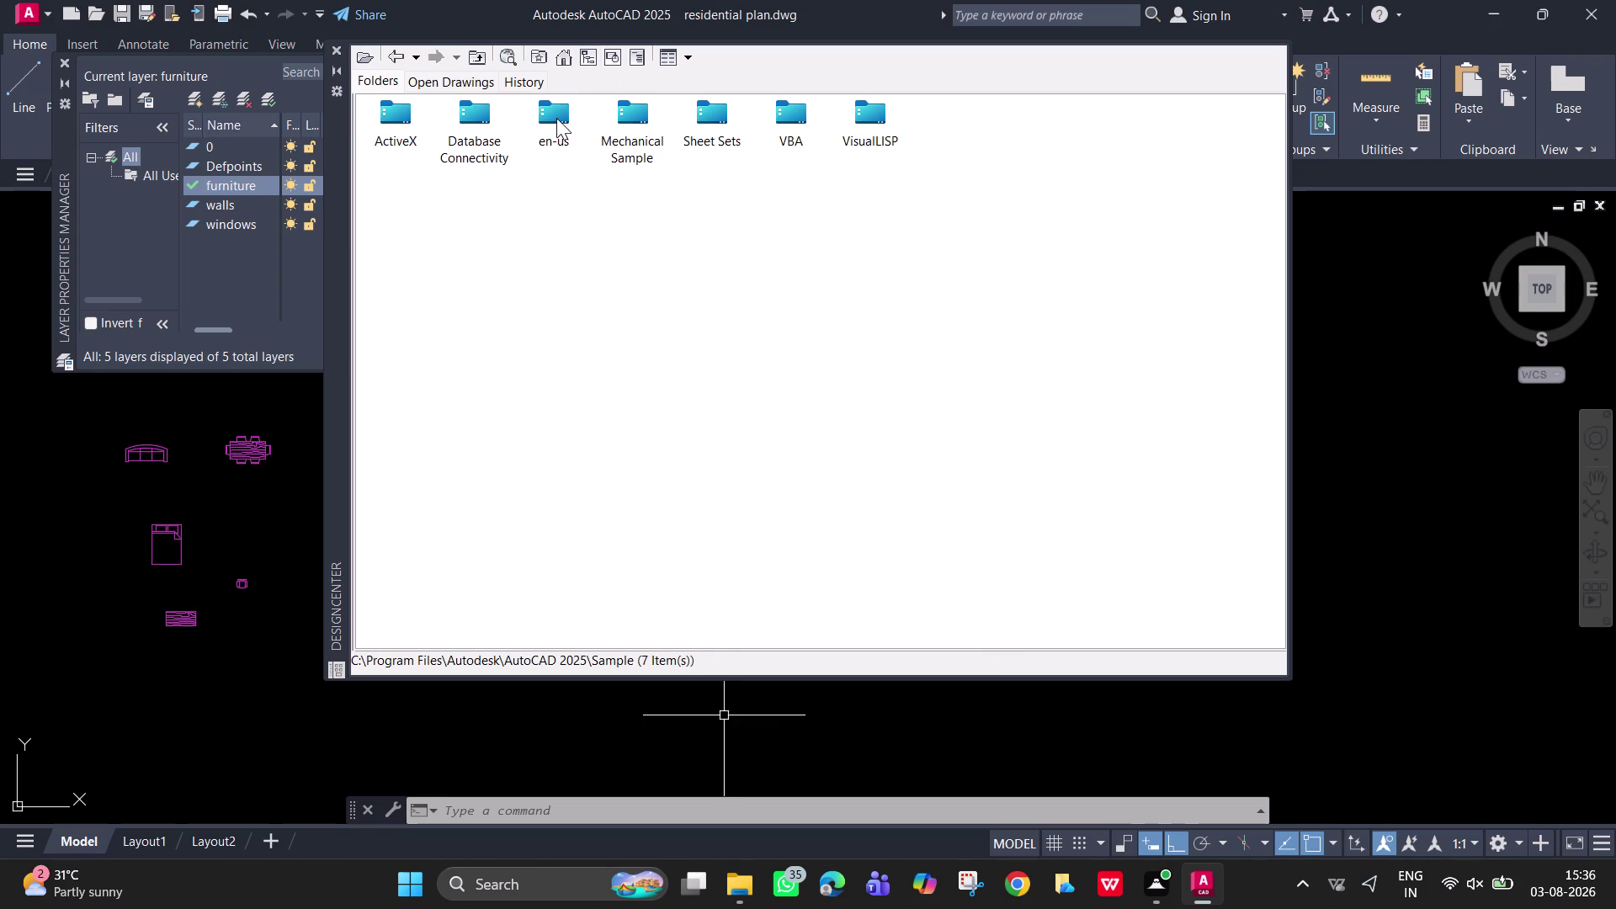
double_click(471, 124)
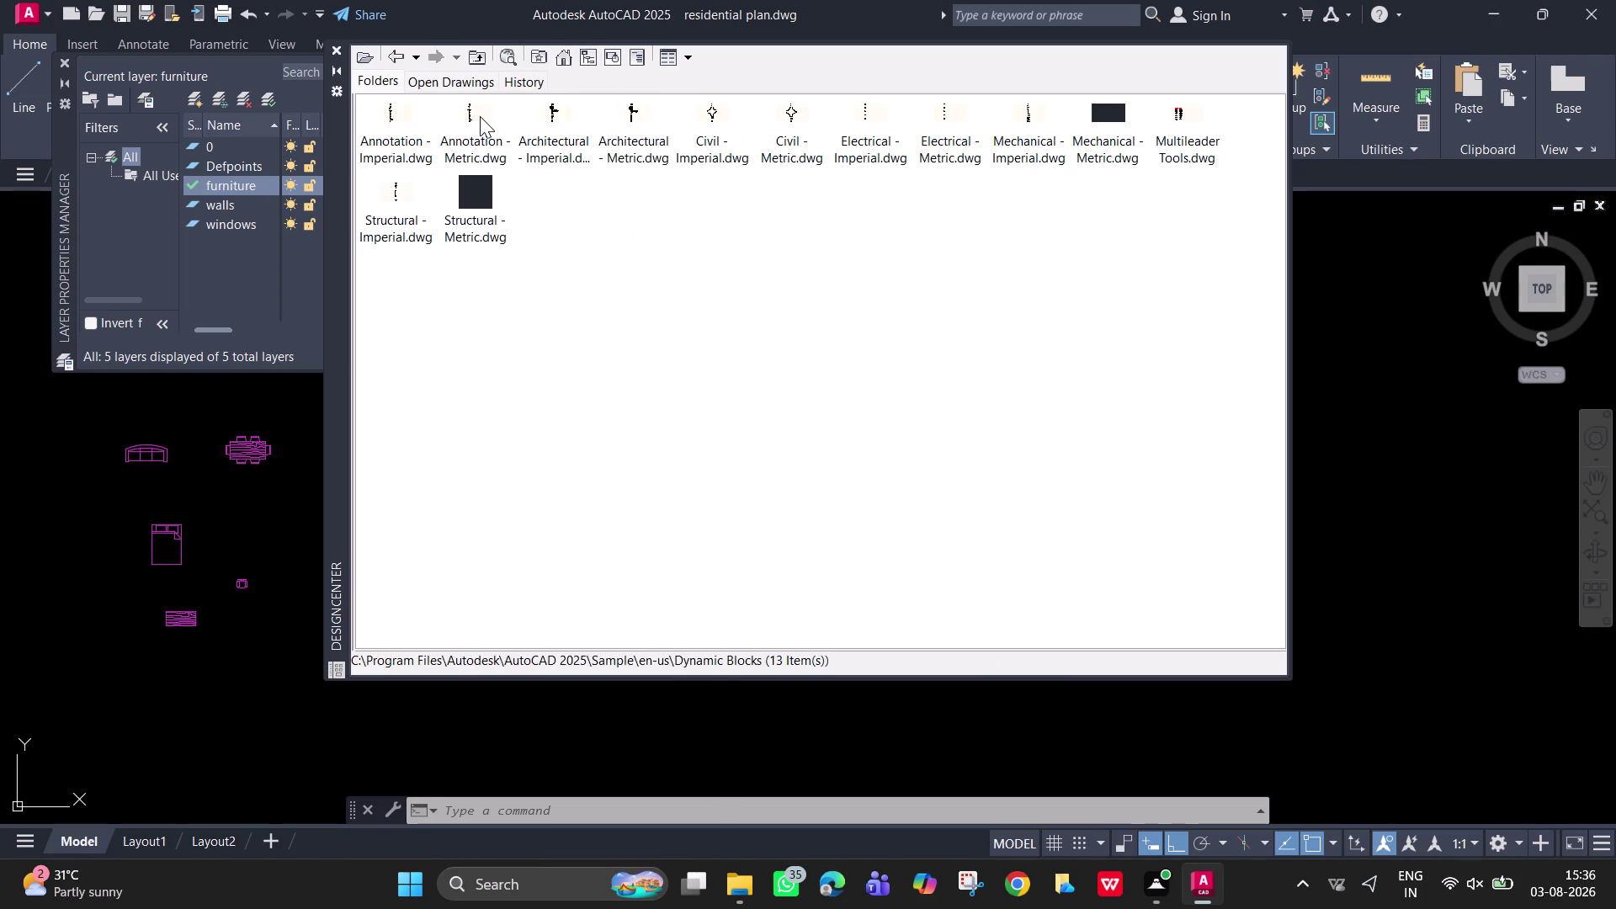
click(398, 54)
double_click(405, 120)
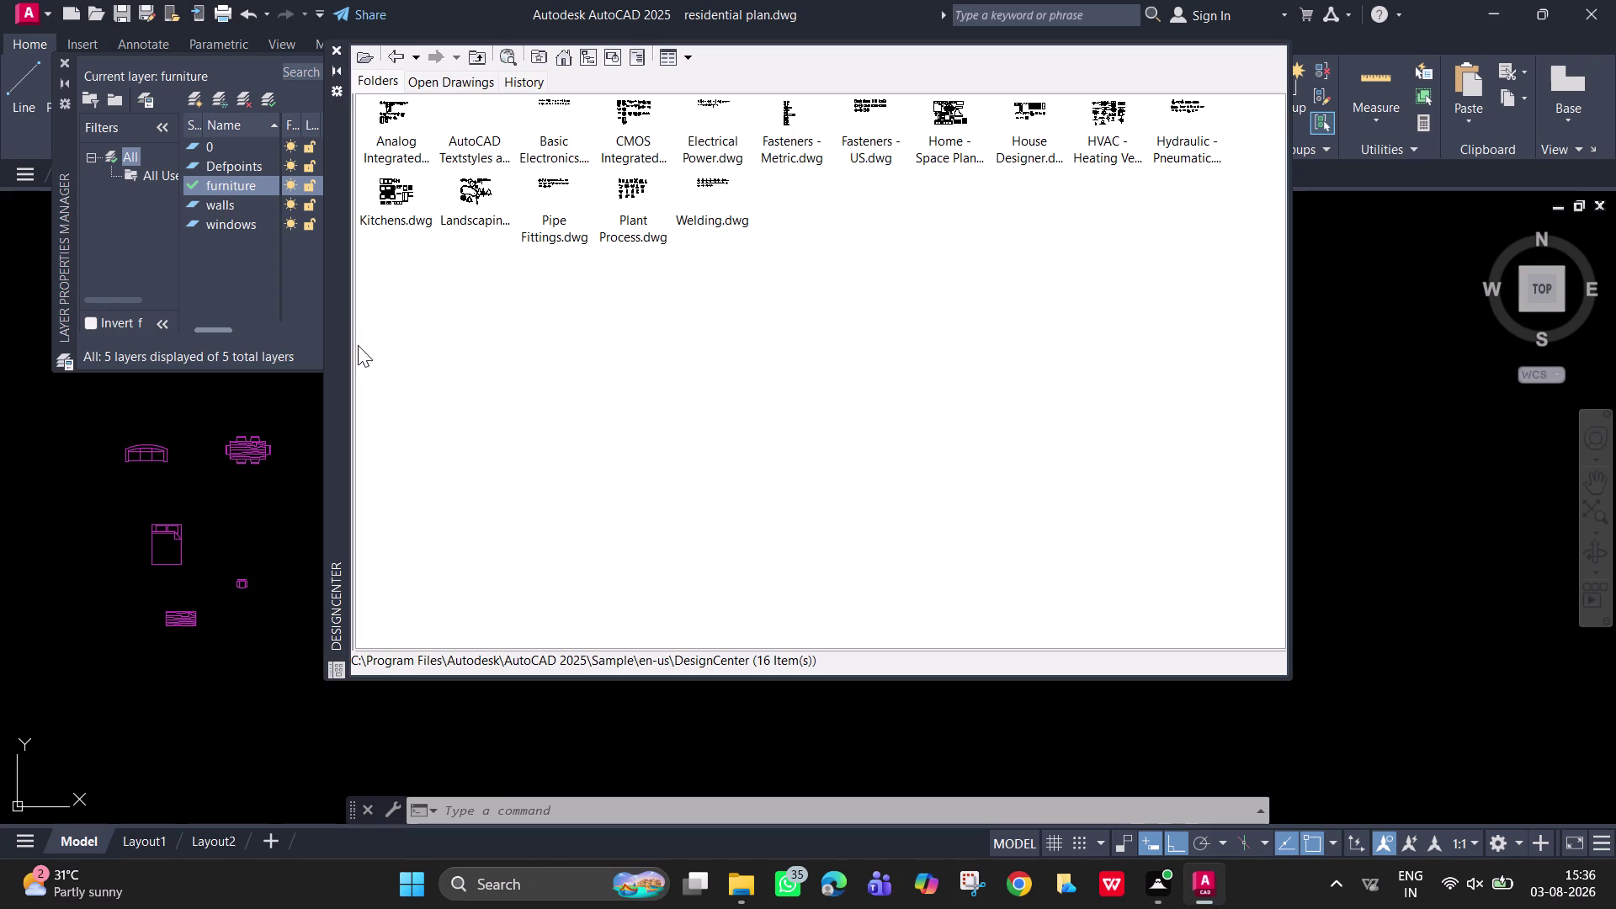
double_click(401, 200)
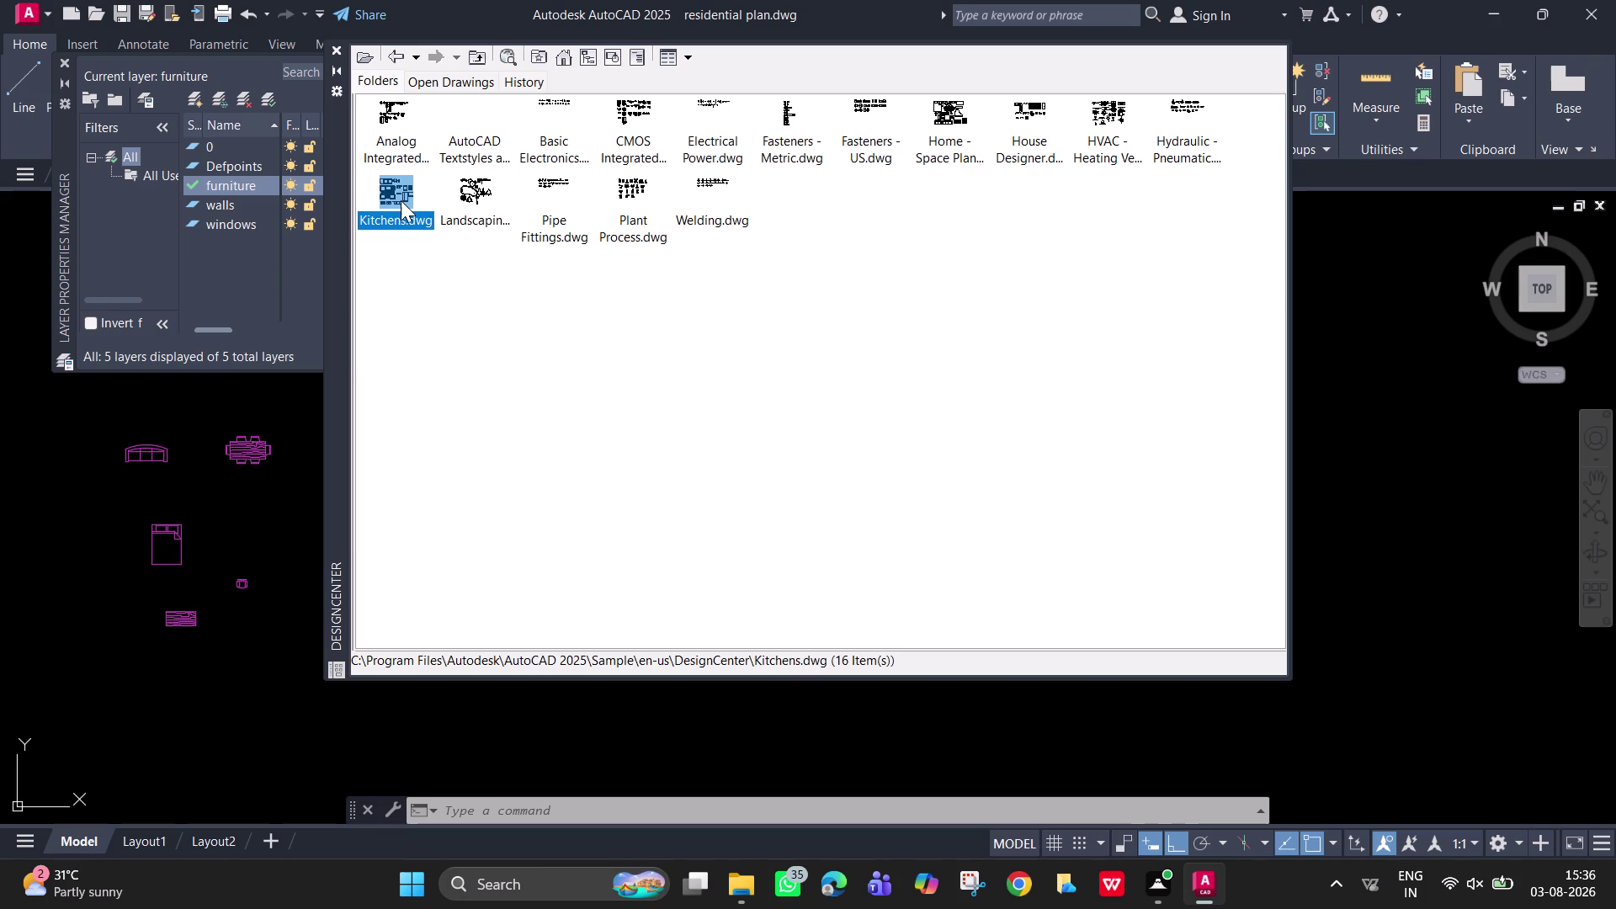
Insert the top-view range oven block left of the bed.
double_click(405, 111)
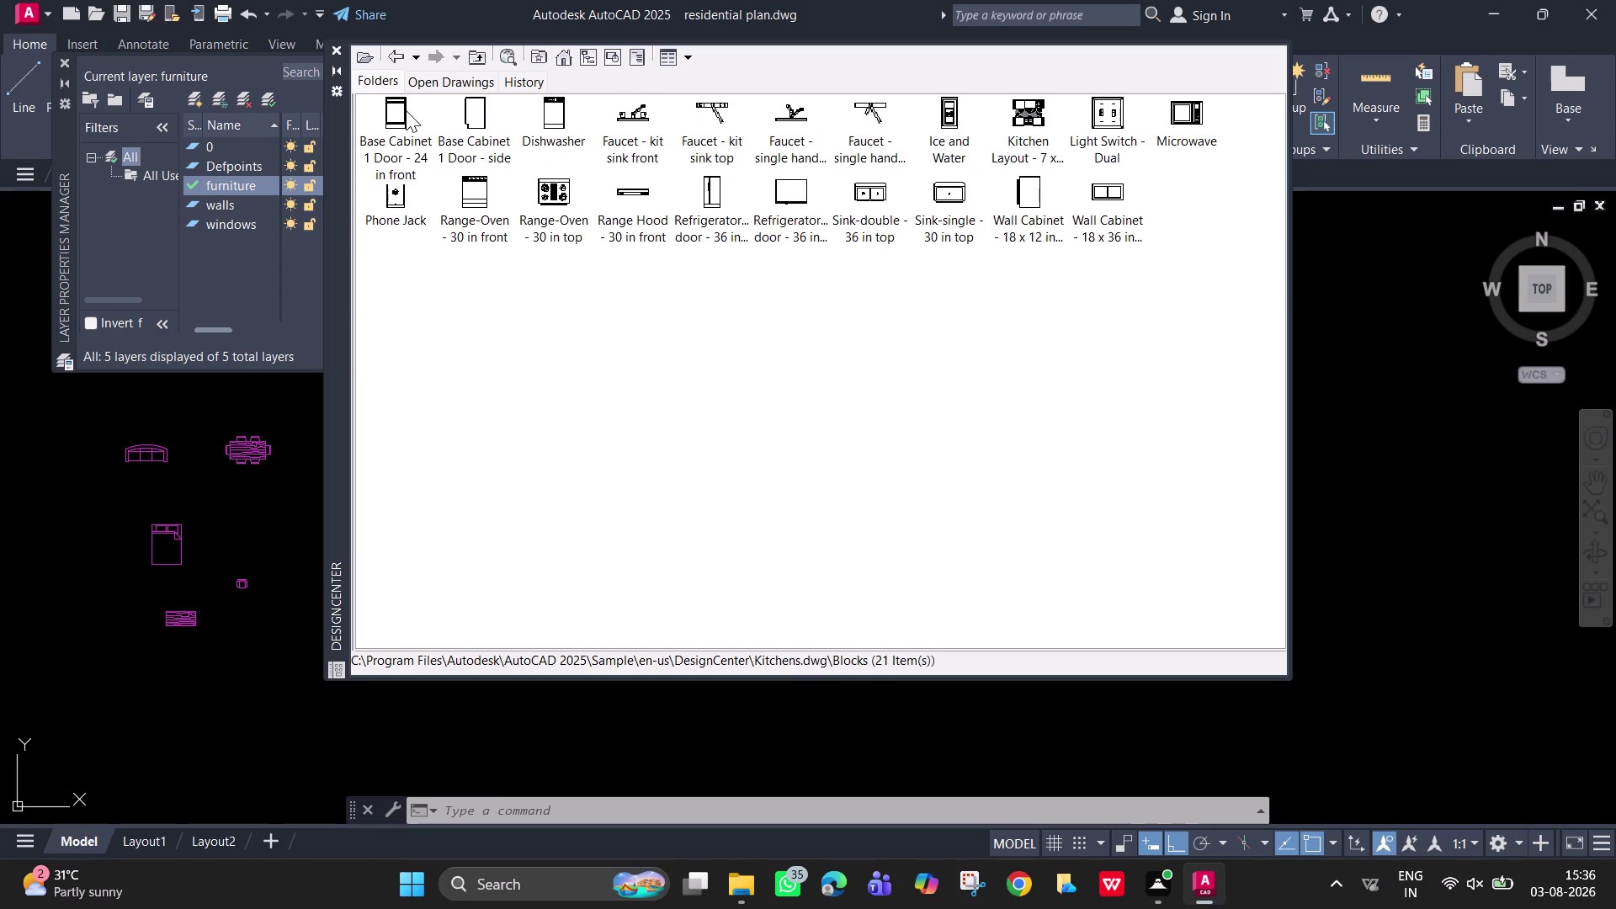
click(555, 202)
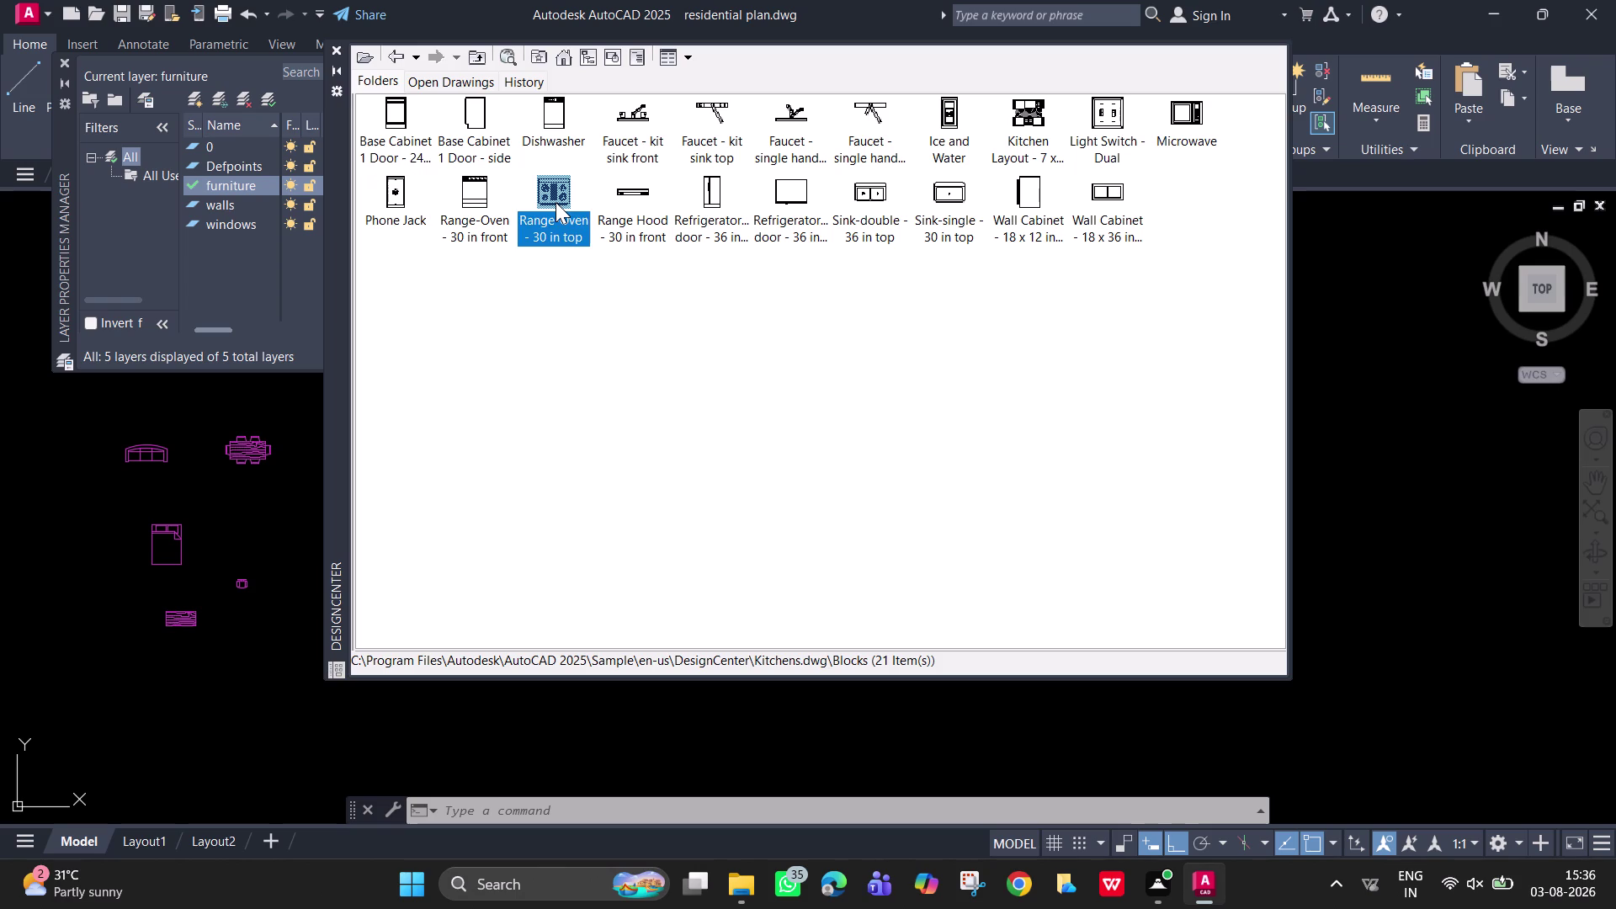
double_click(555, 201)
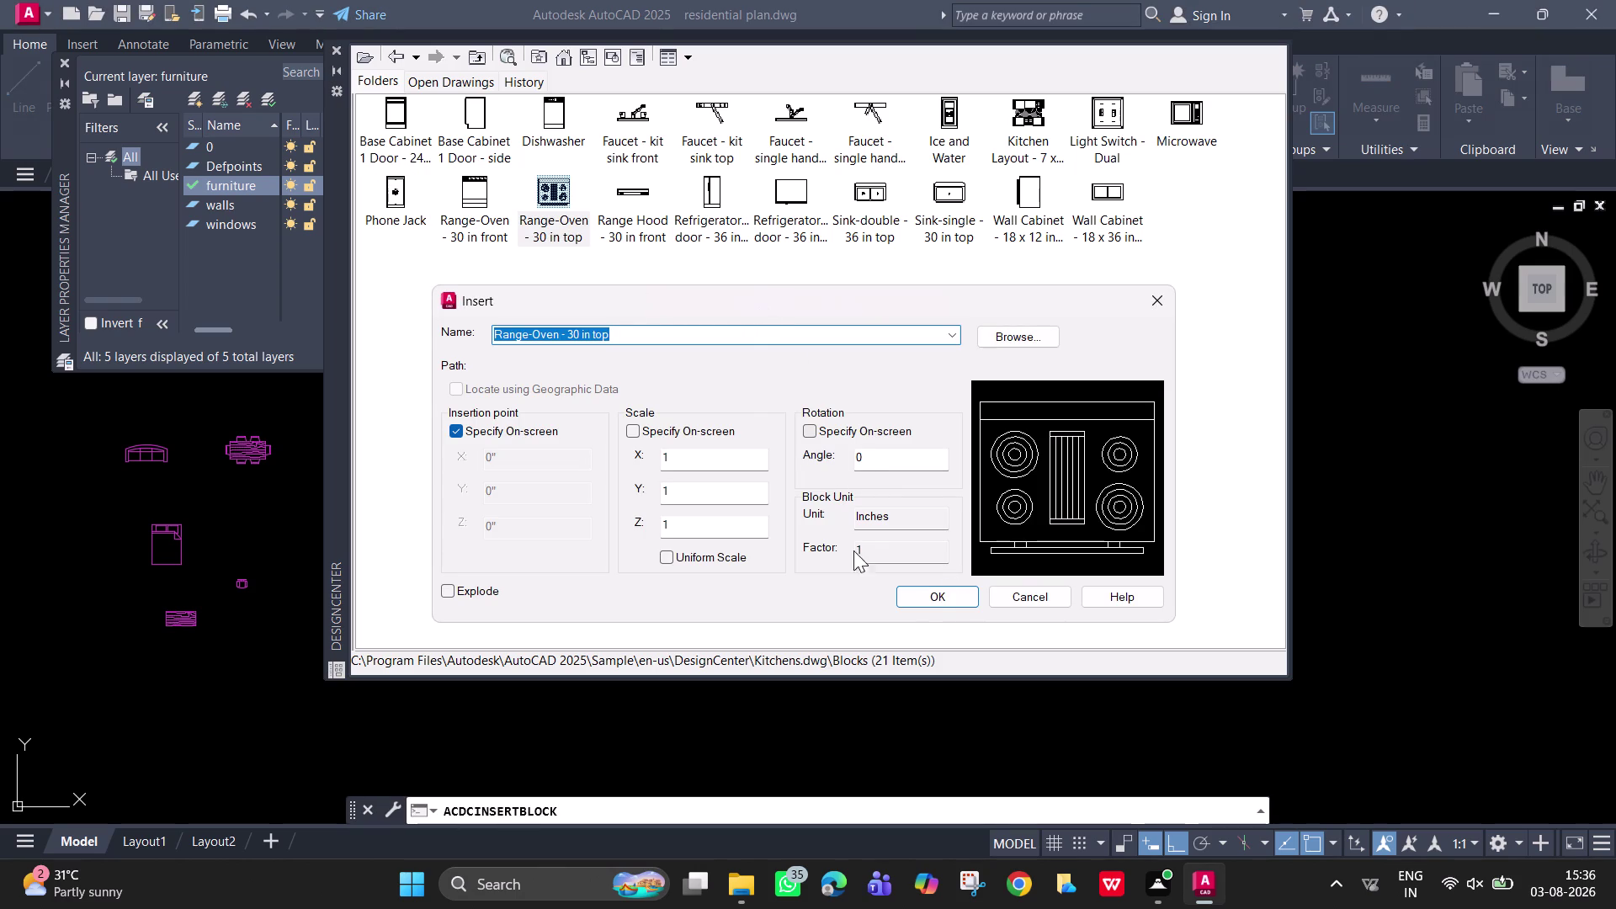
click(930, 603)
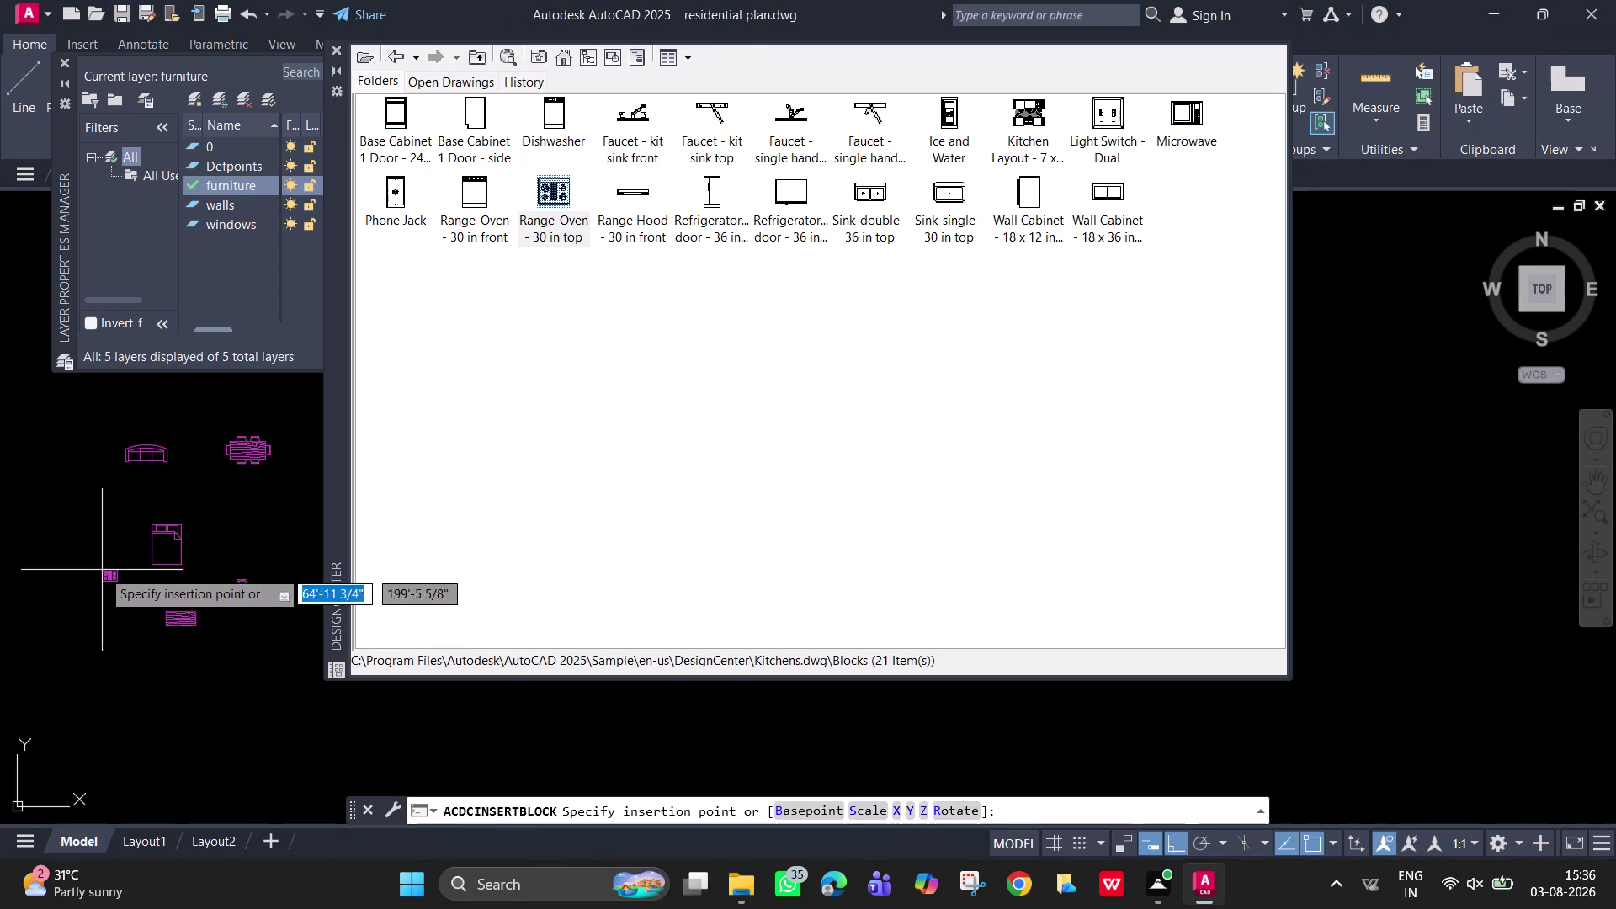
click(99, 558)
Place the single sink next to the range oven and return to the sample drawings.
click(944, 208)
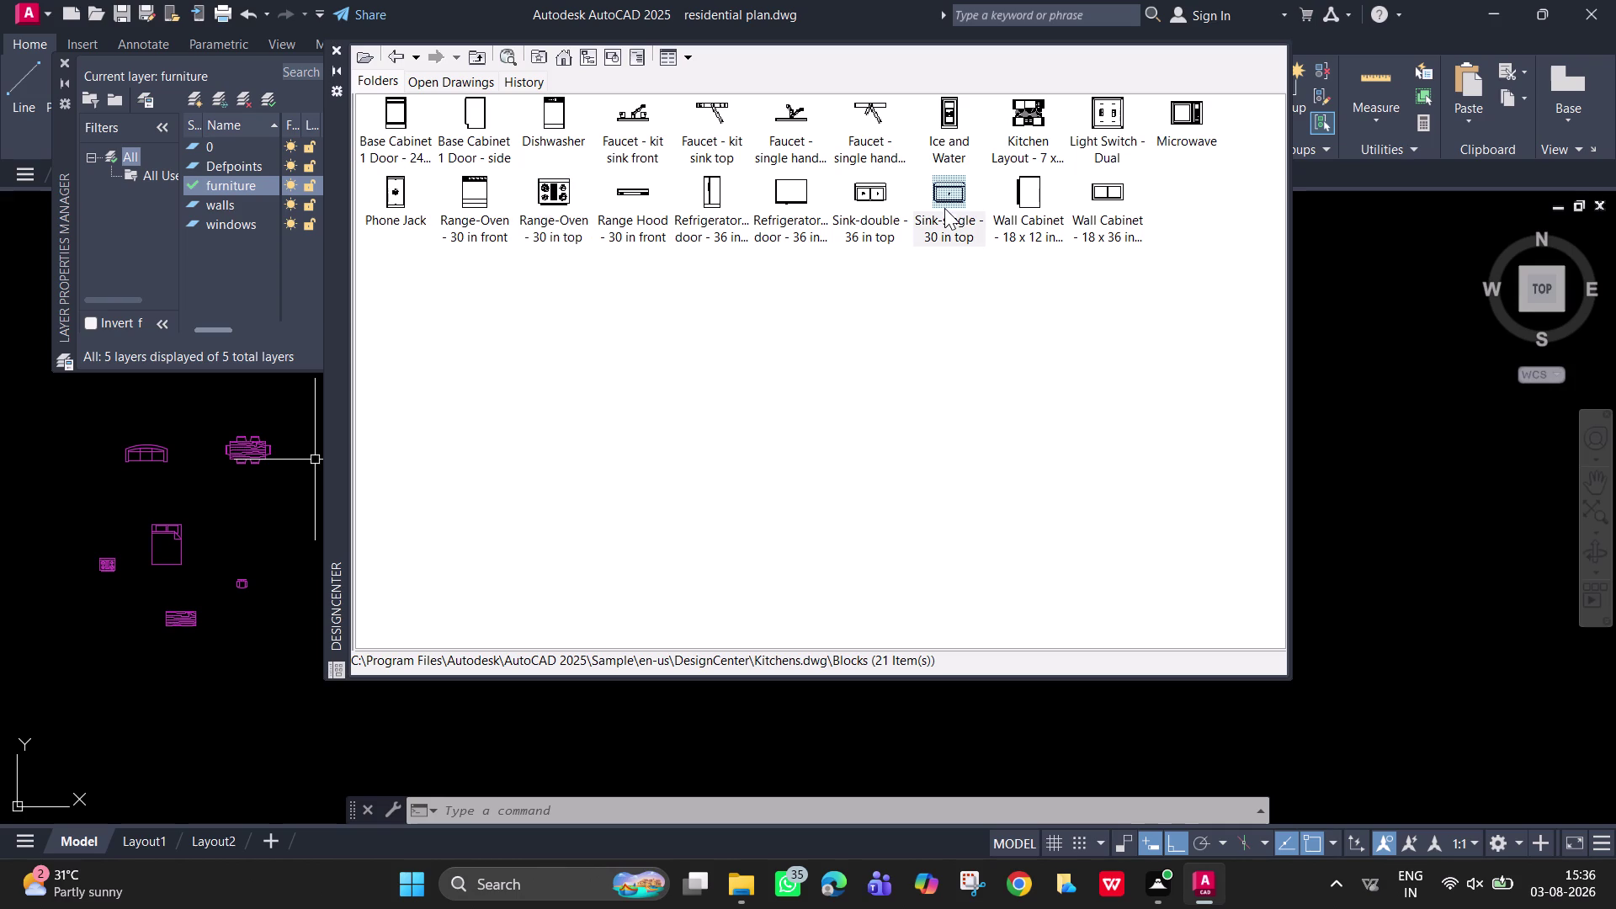
double_click(954, 201)
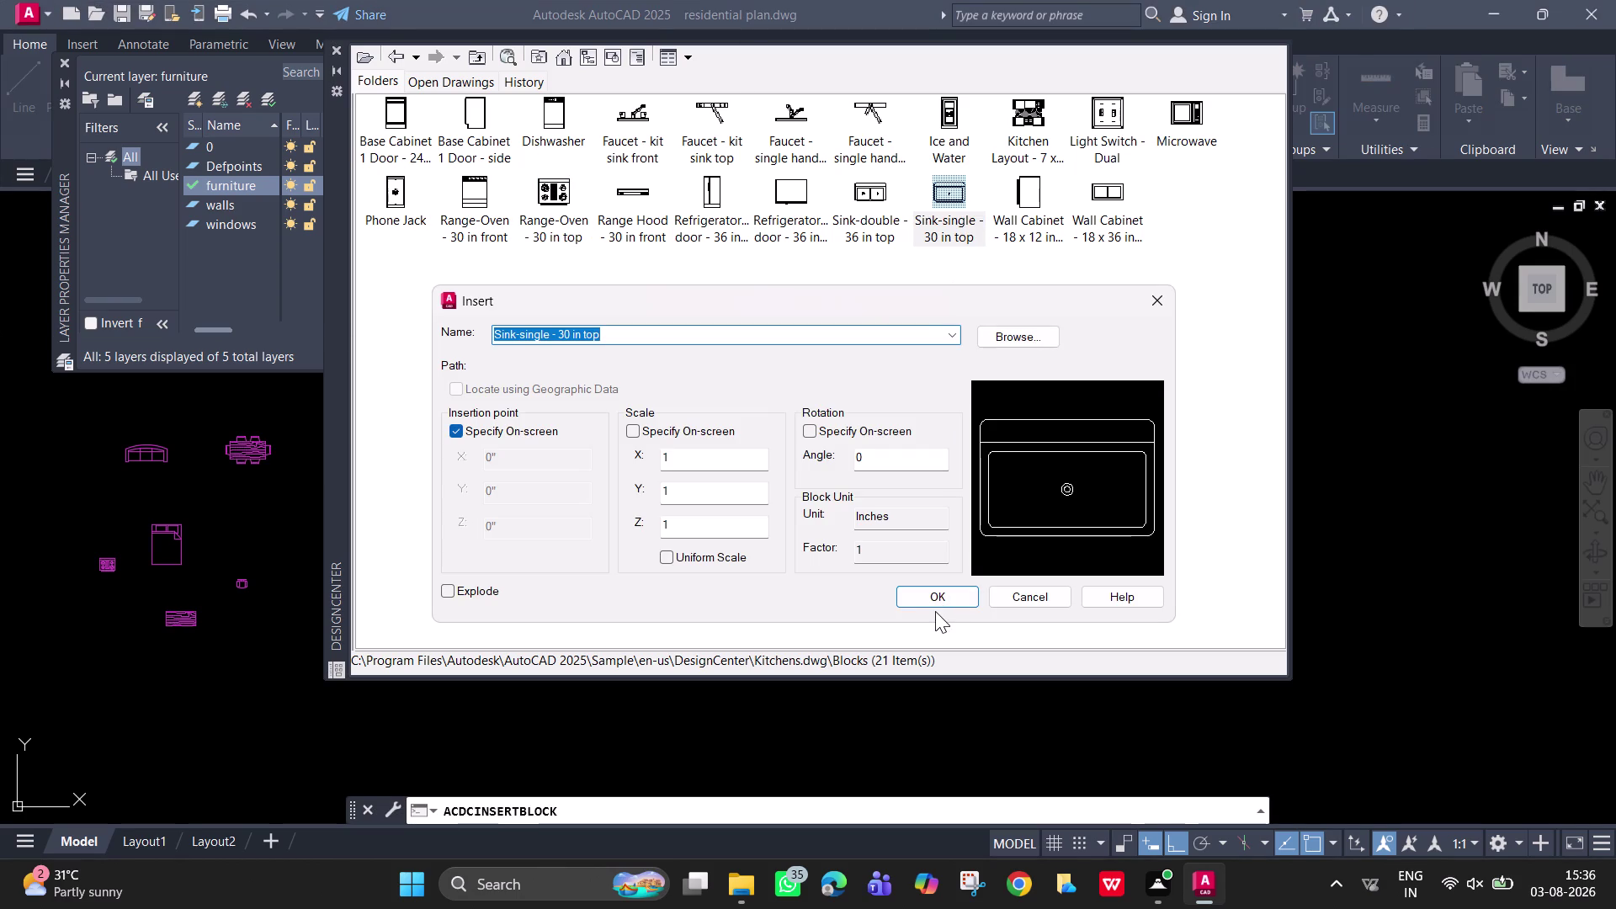
click(932, 601)
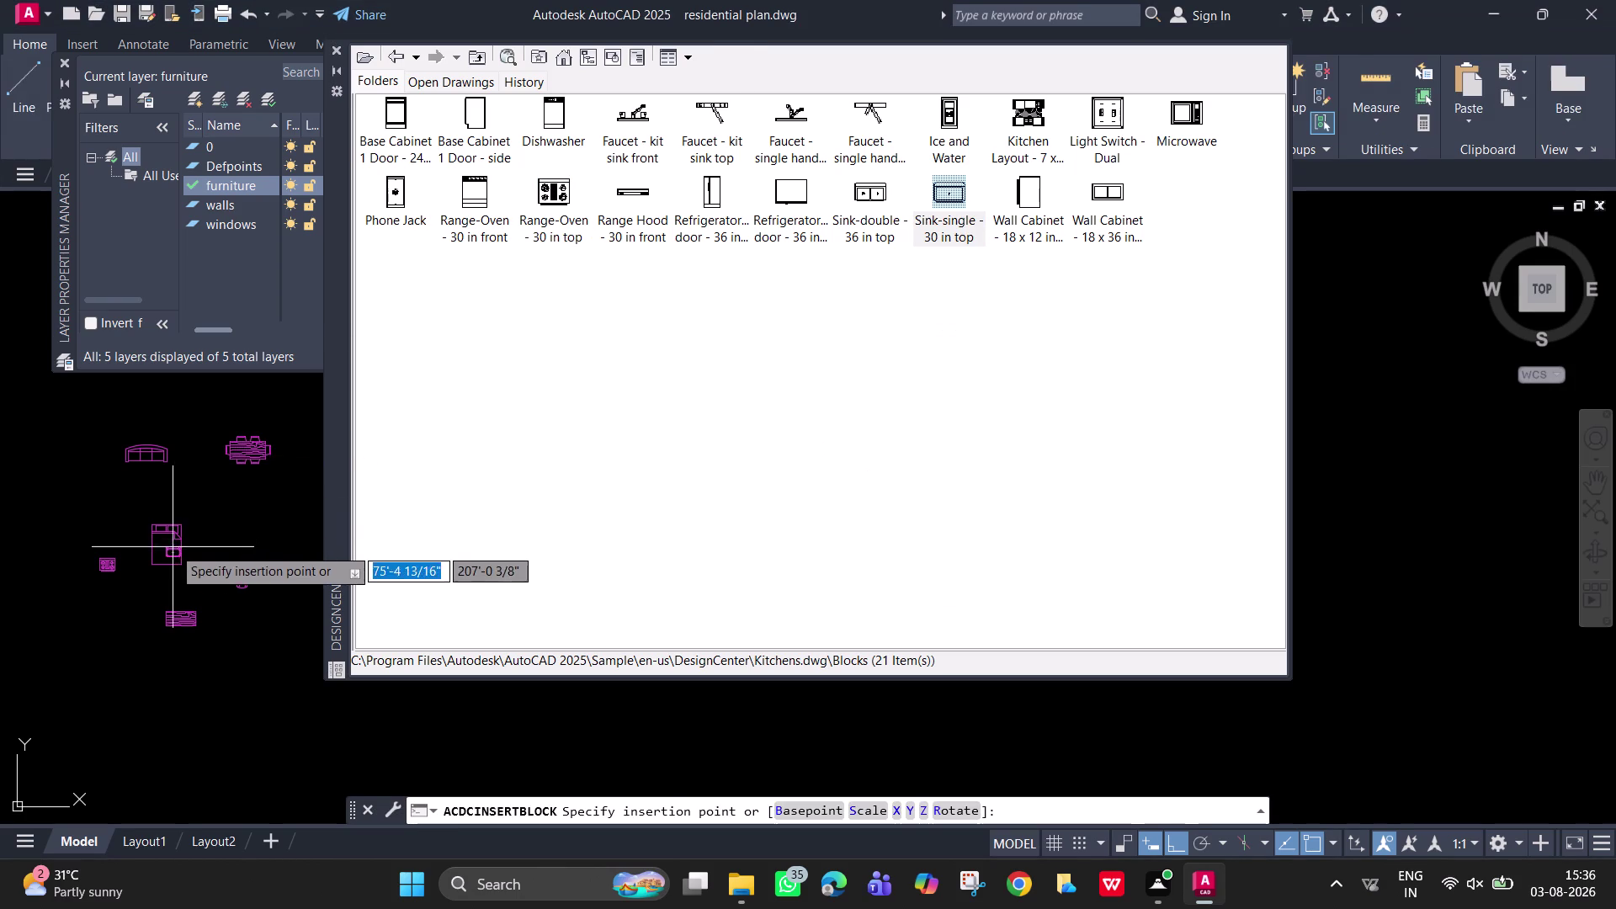
click(81, 563)
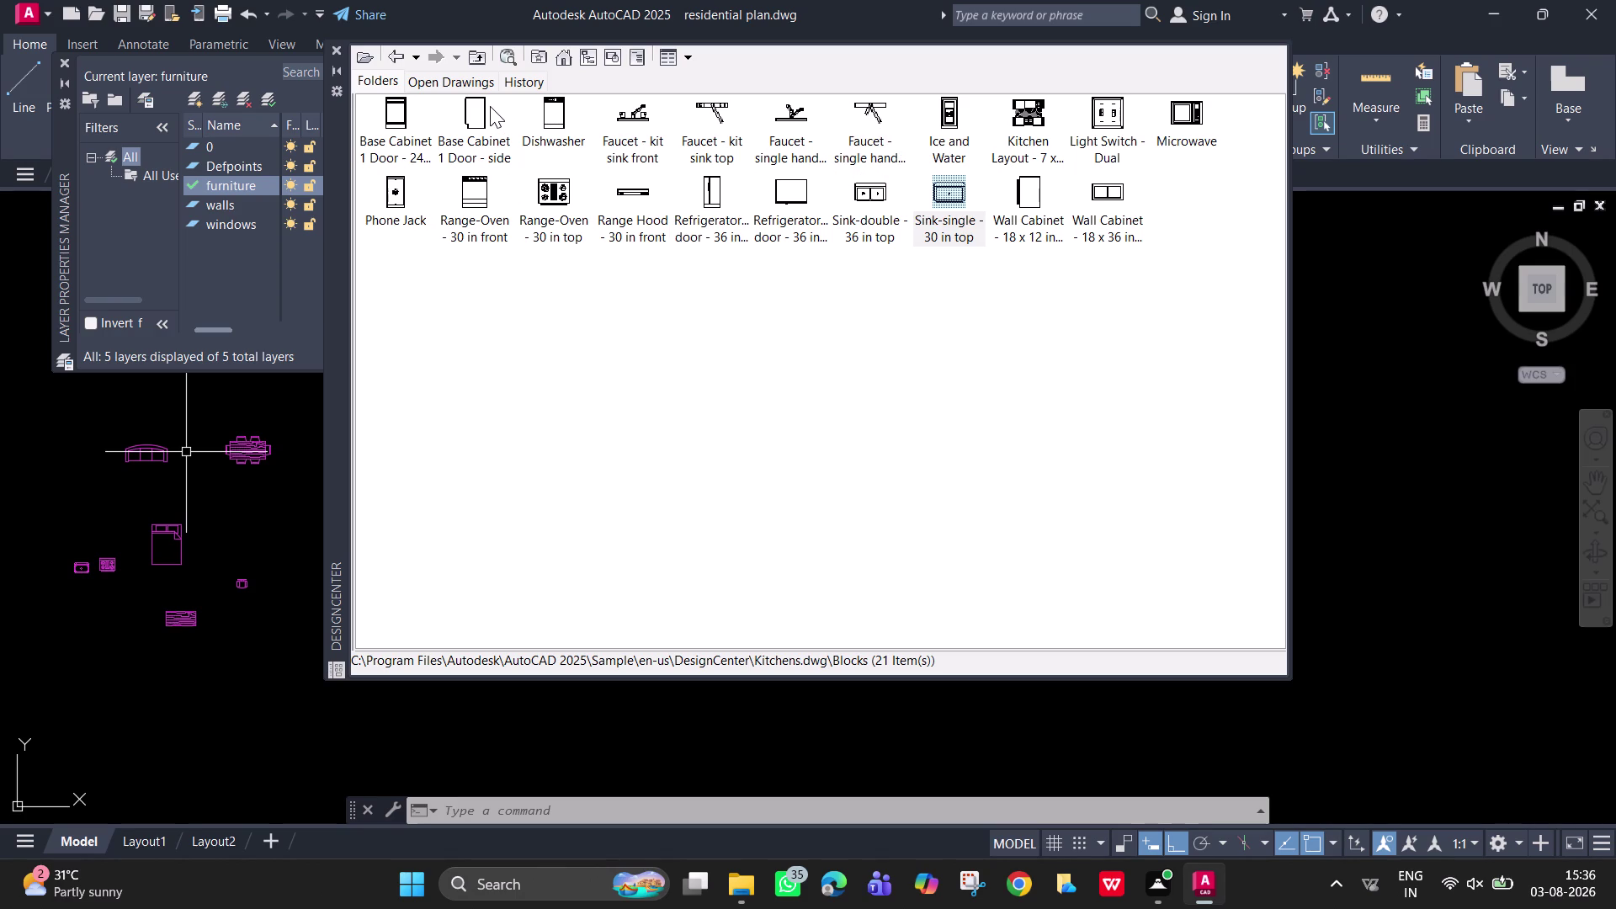
click(399, 65)
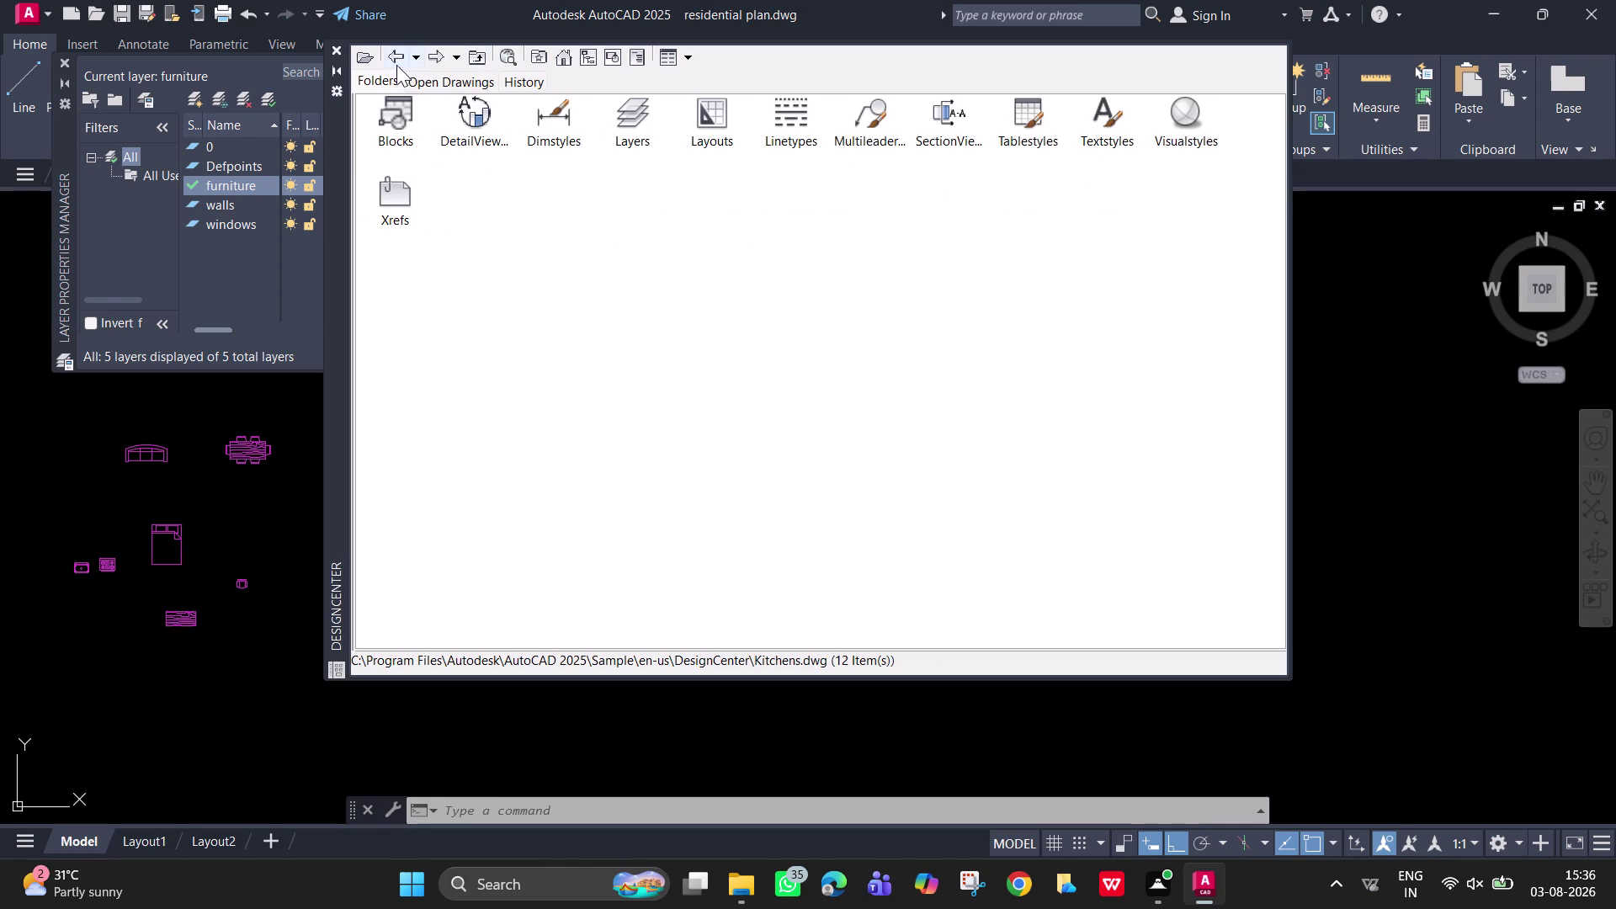
click(401, 62)
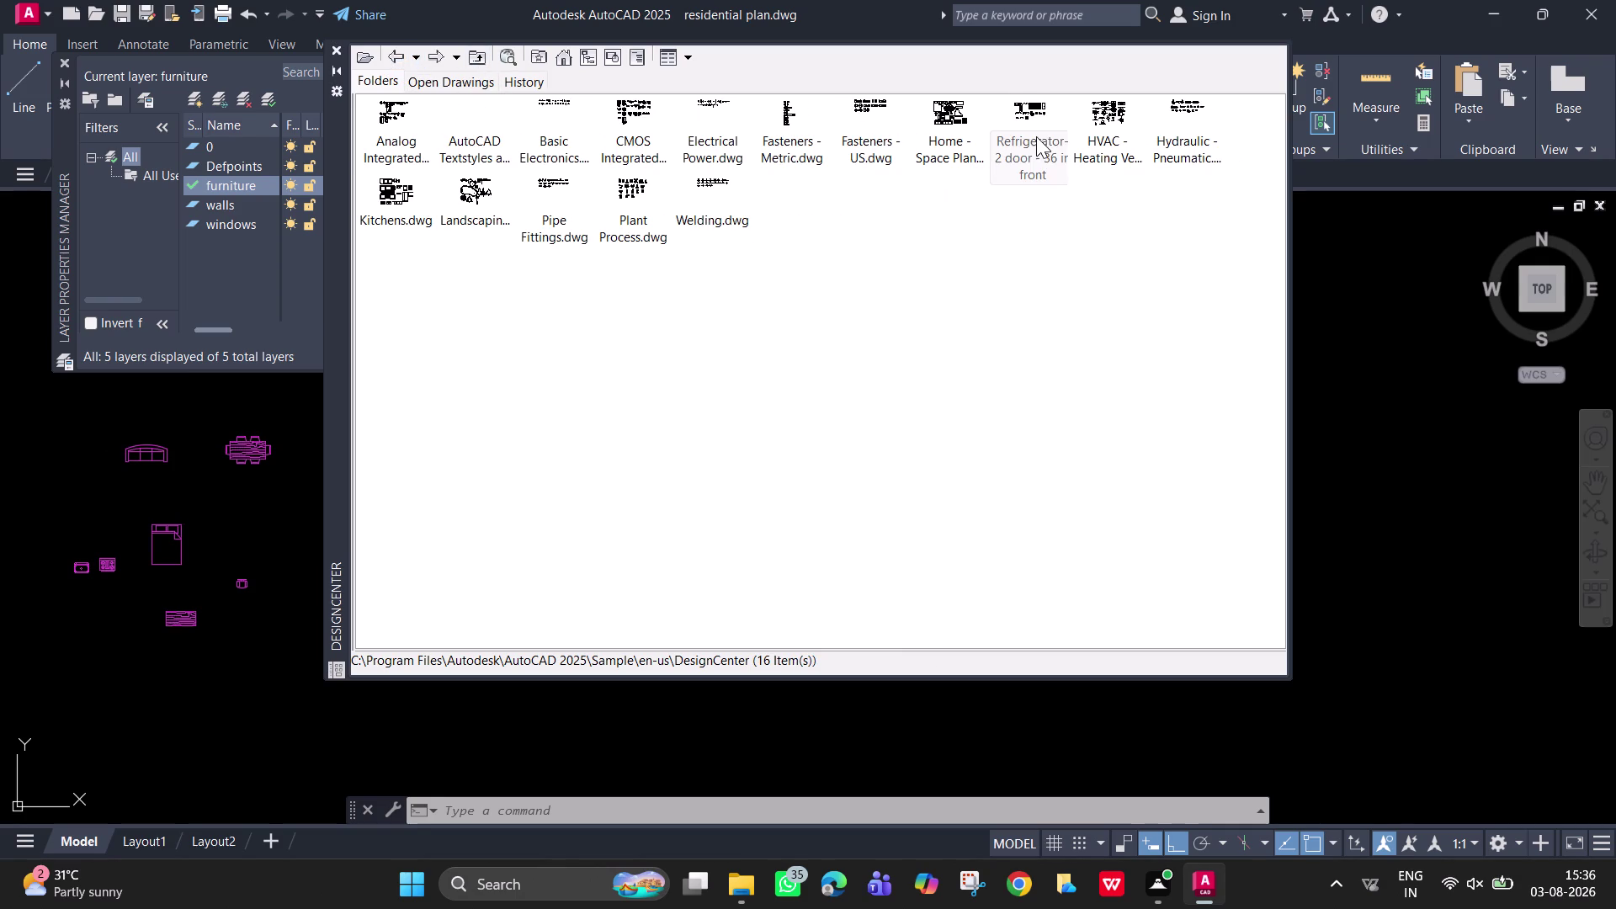
Insert 'Toilet - top' from House Designer.dwg beside the furniture, then go back.
double_click(1034, 137)
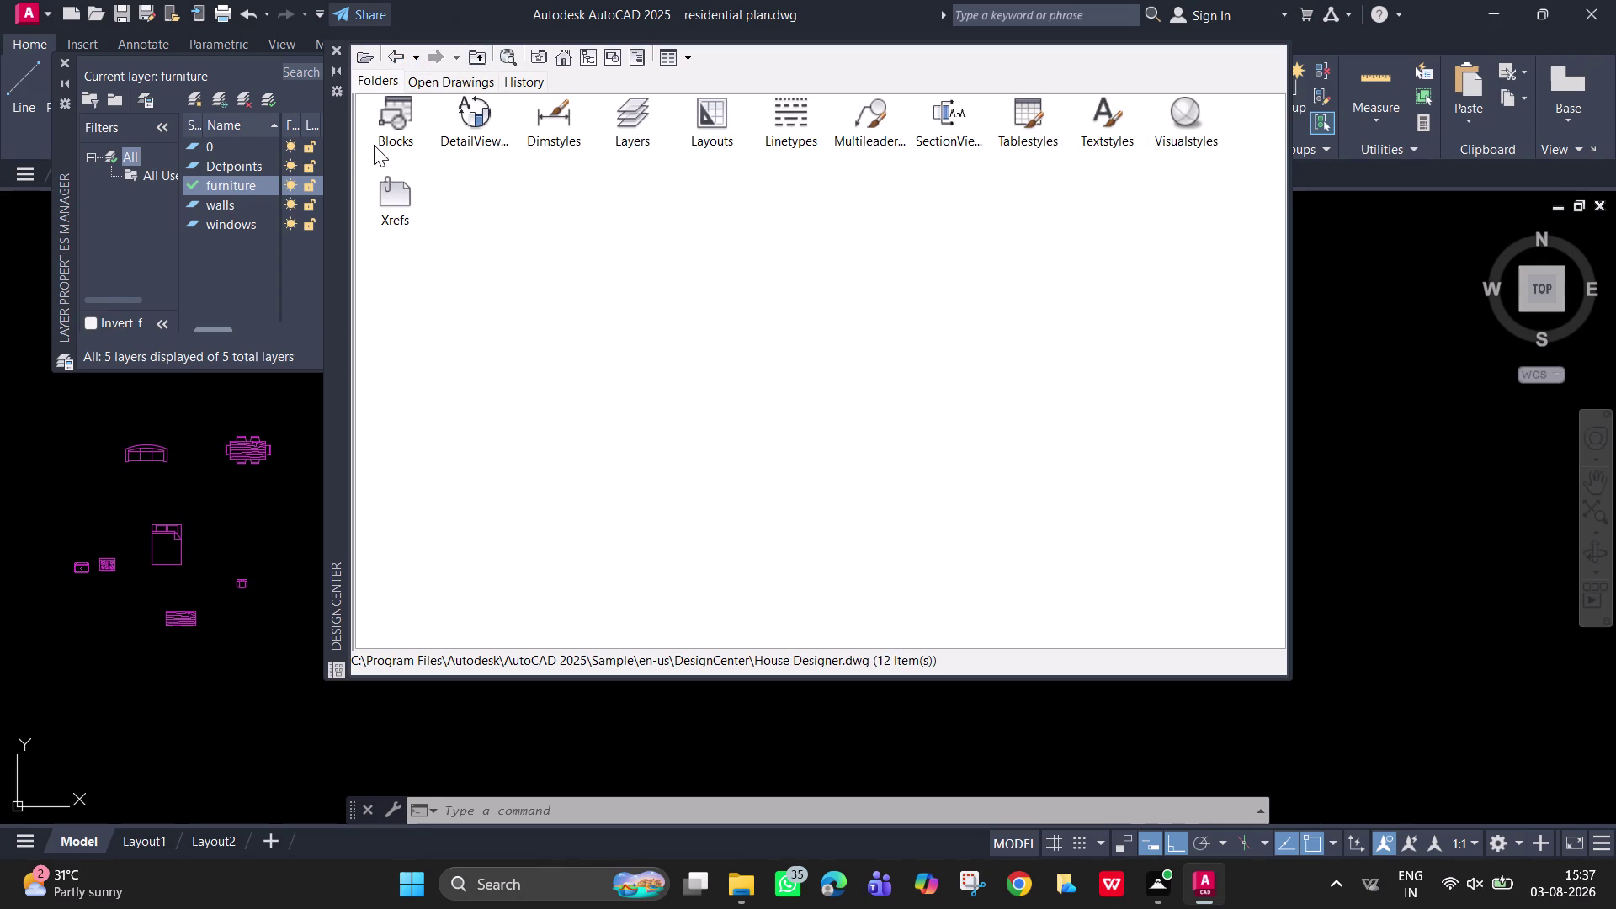
double_click(389, 135)
click(625, 457)
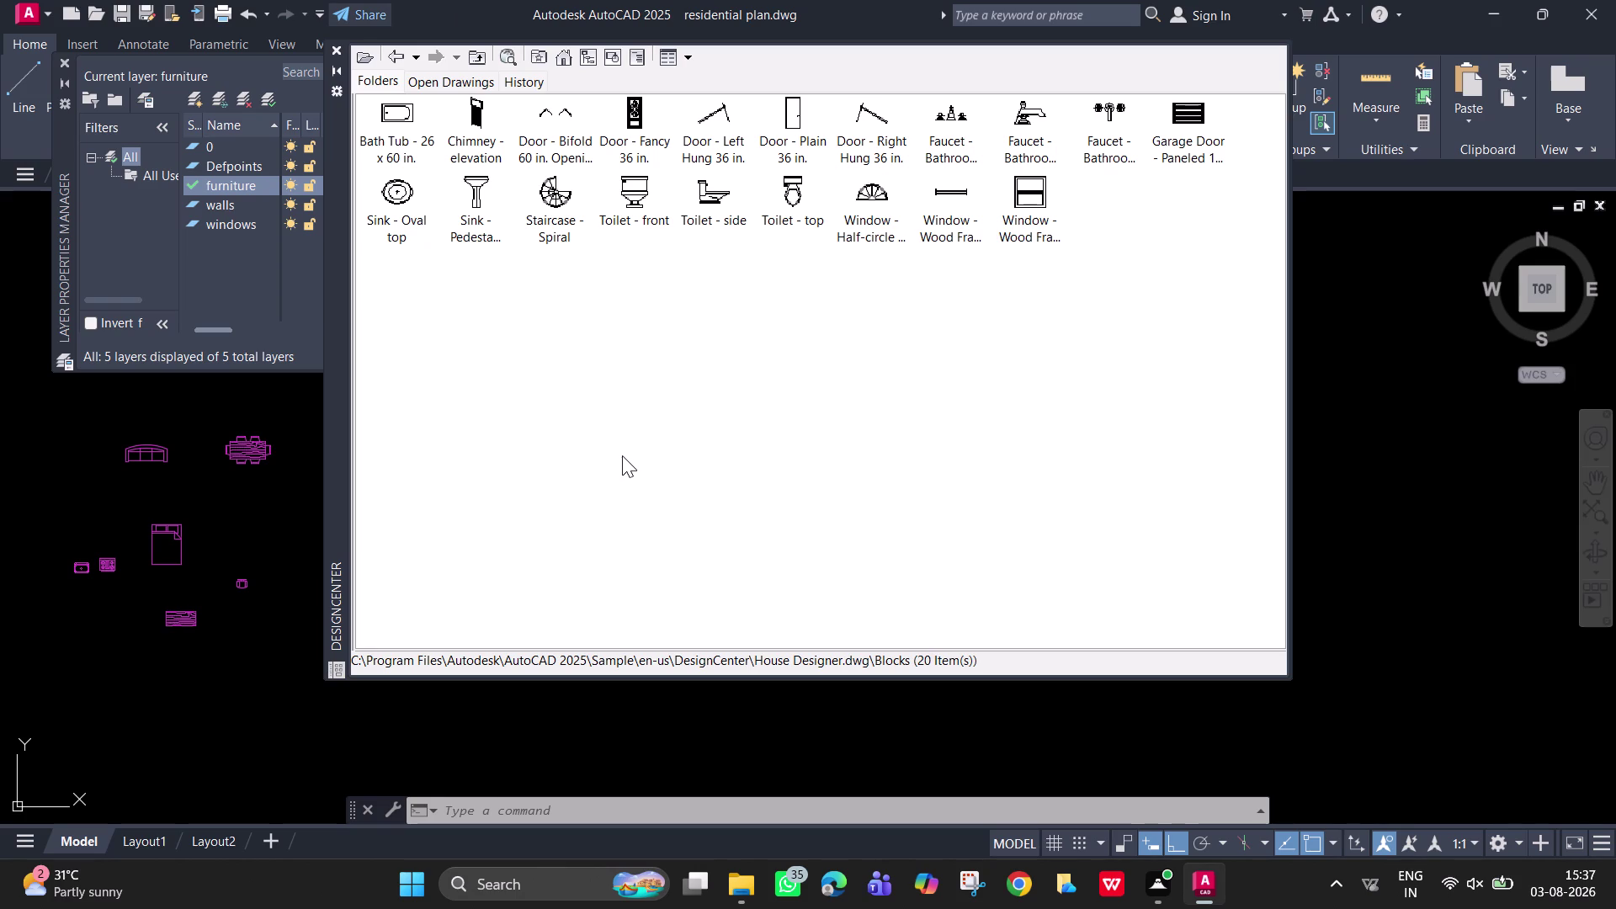
click(601, 444)
click(833, 71)
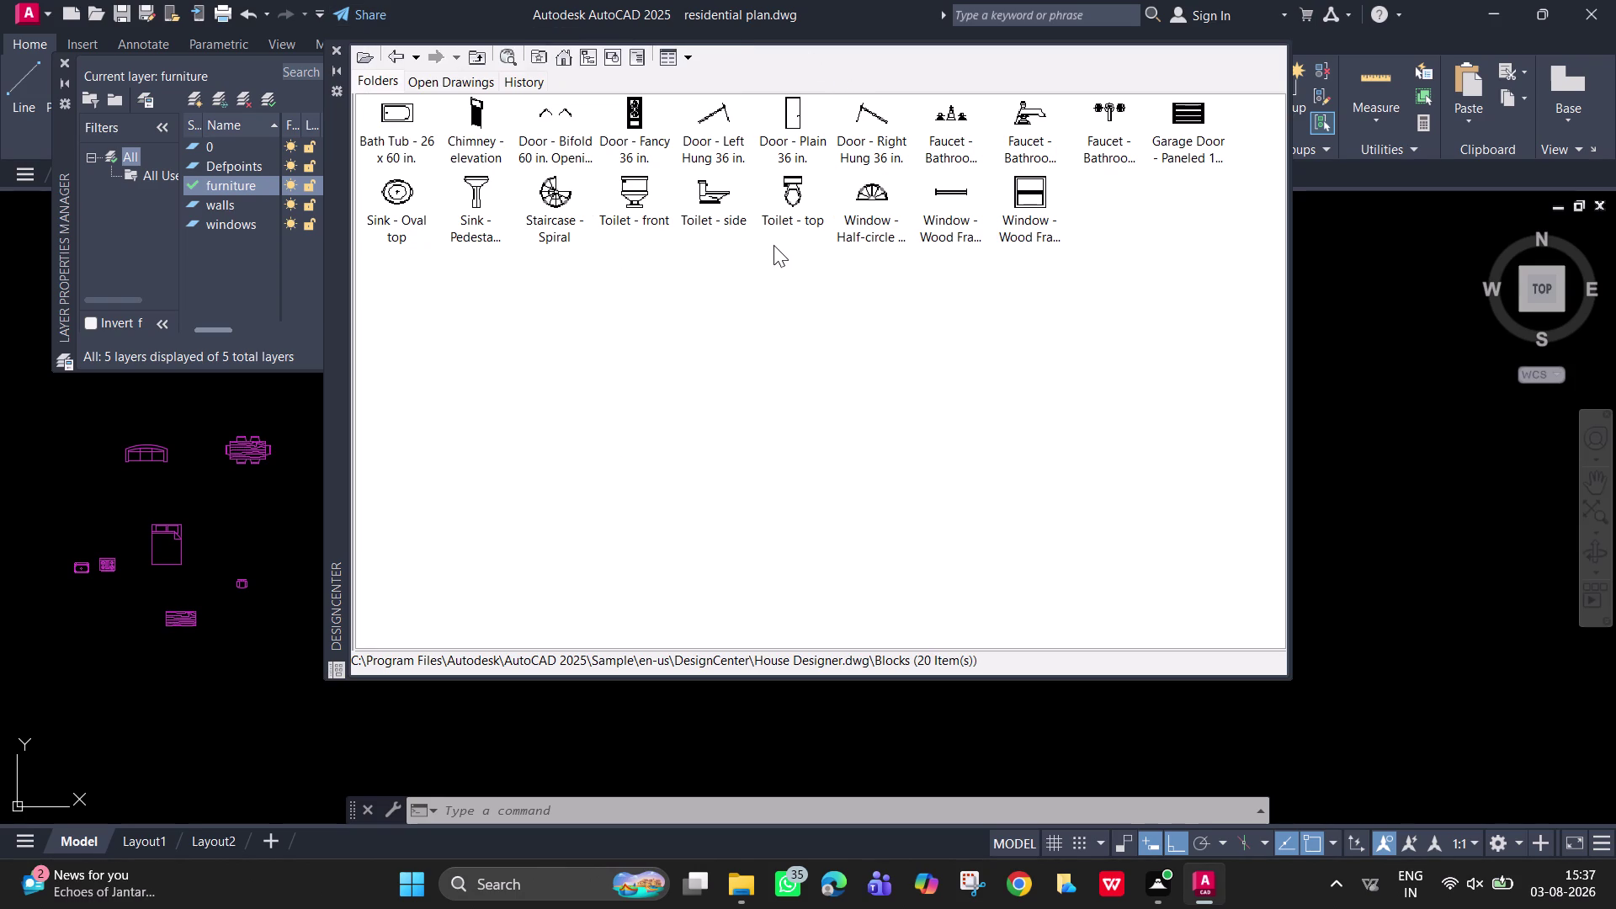
double_click(800, 199)
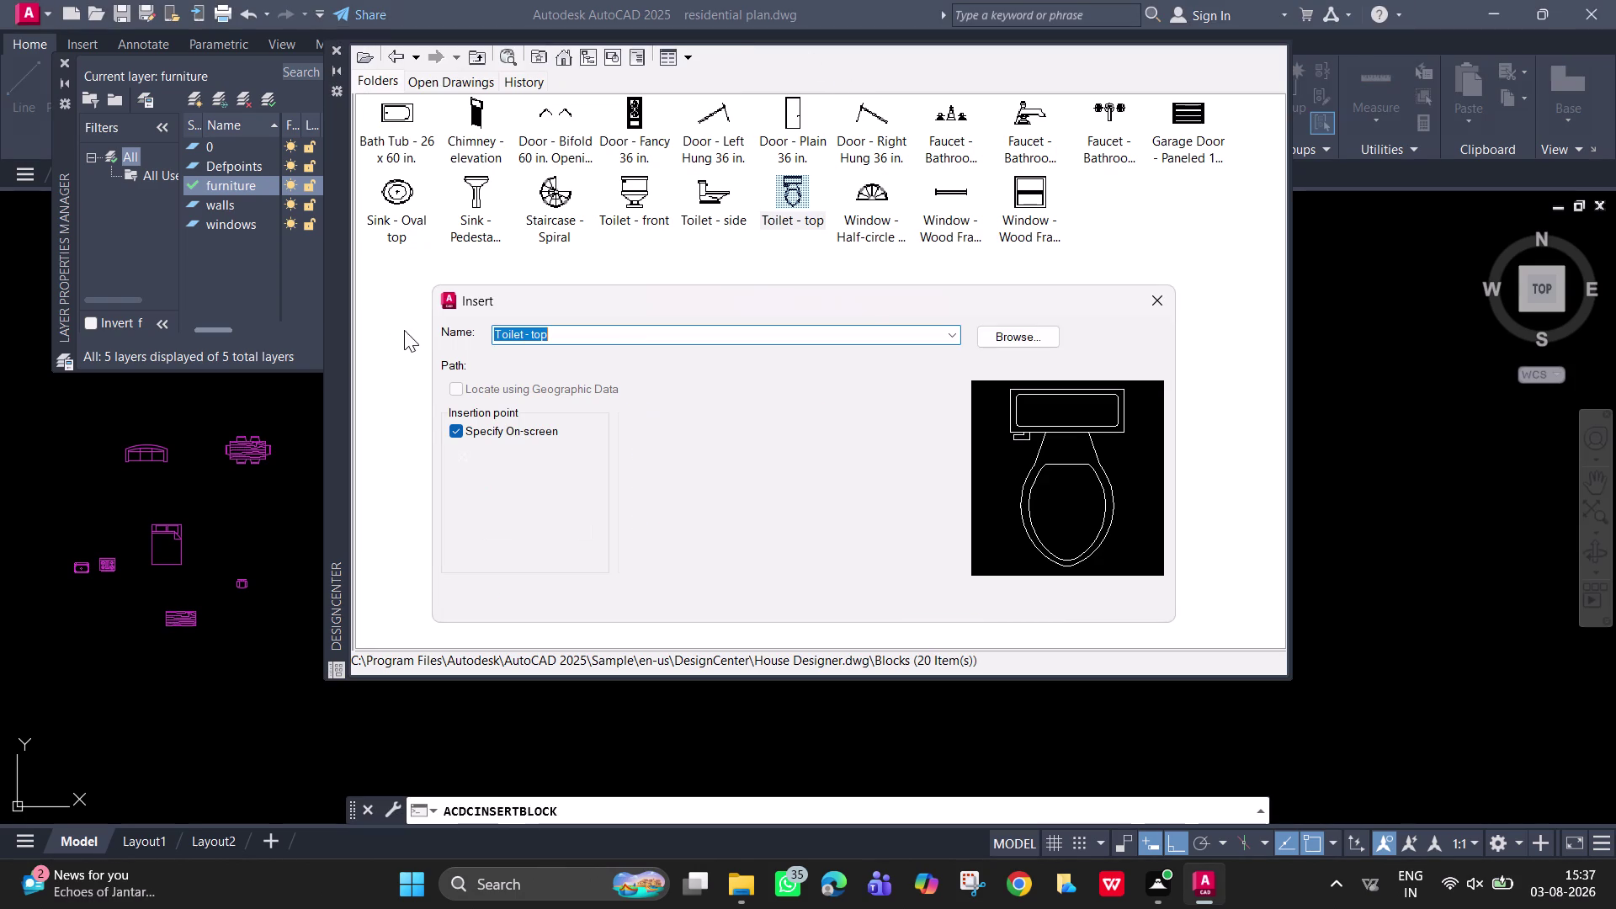
click(922, 600)
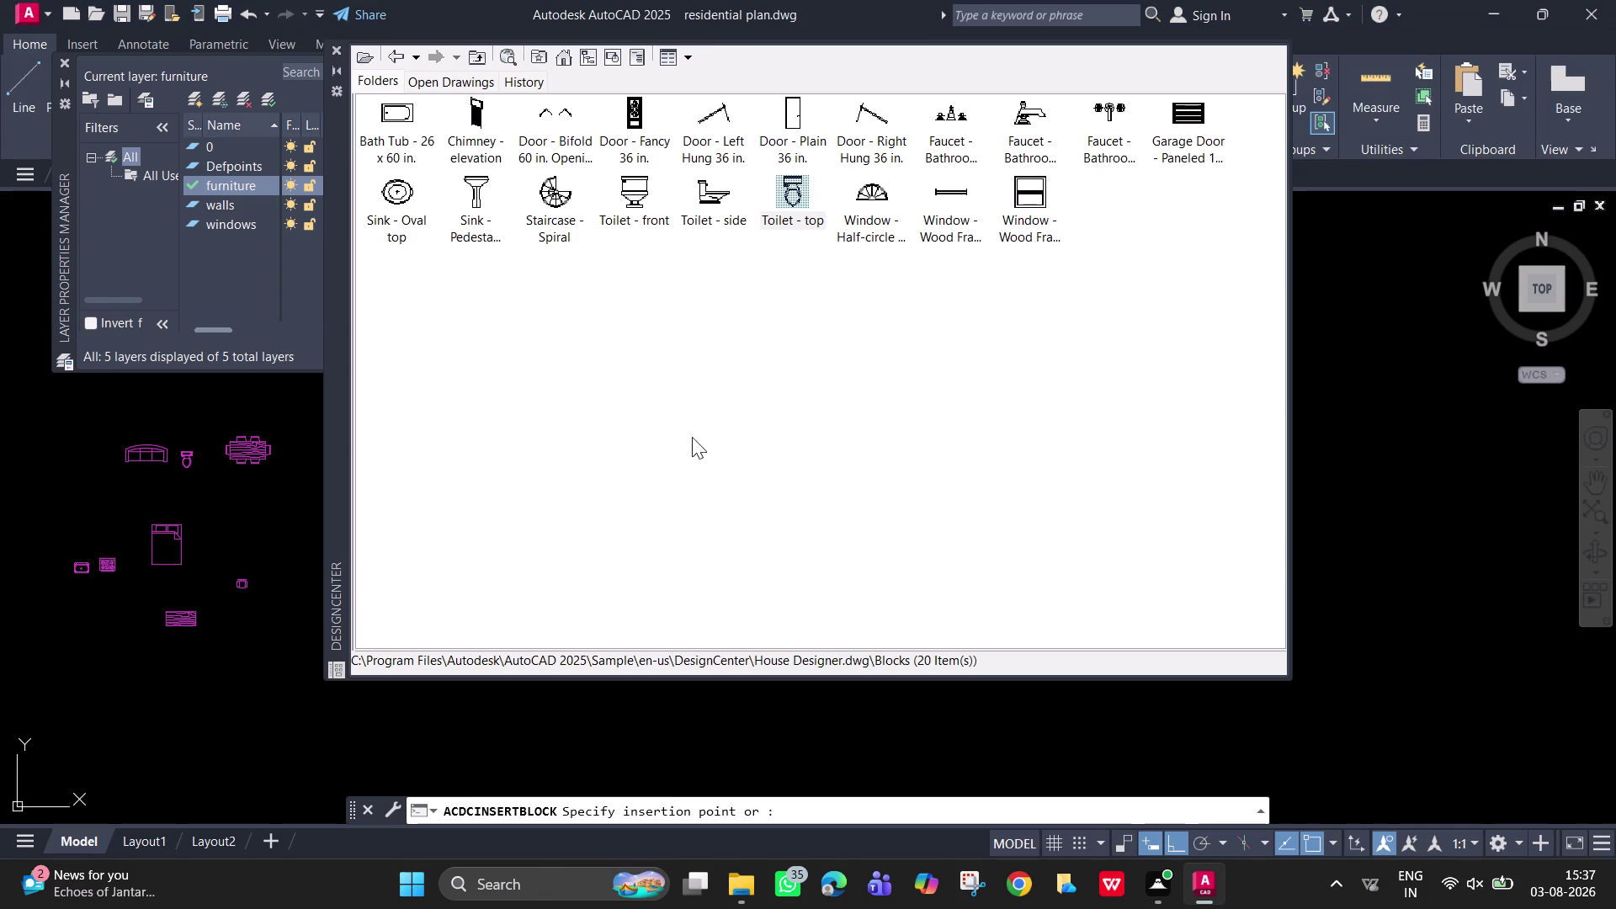
click(246, 513)
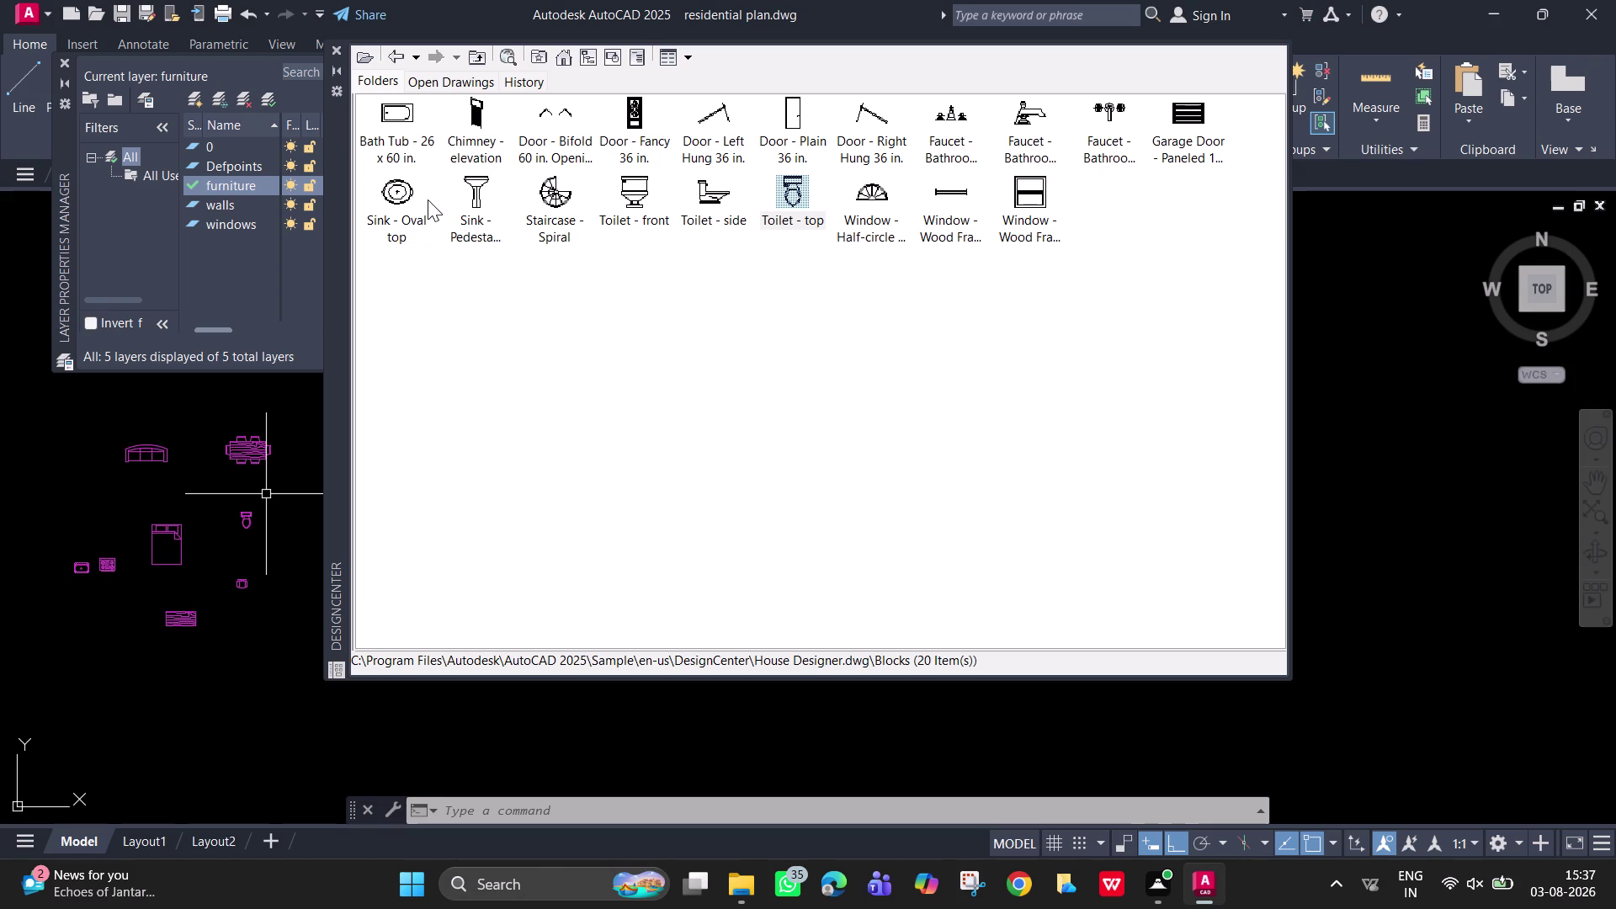
click(393, 52)
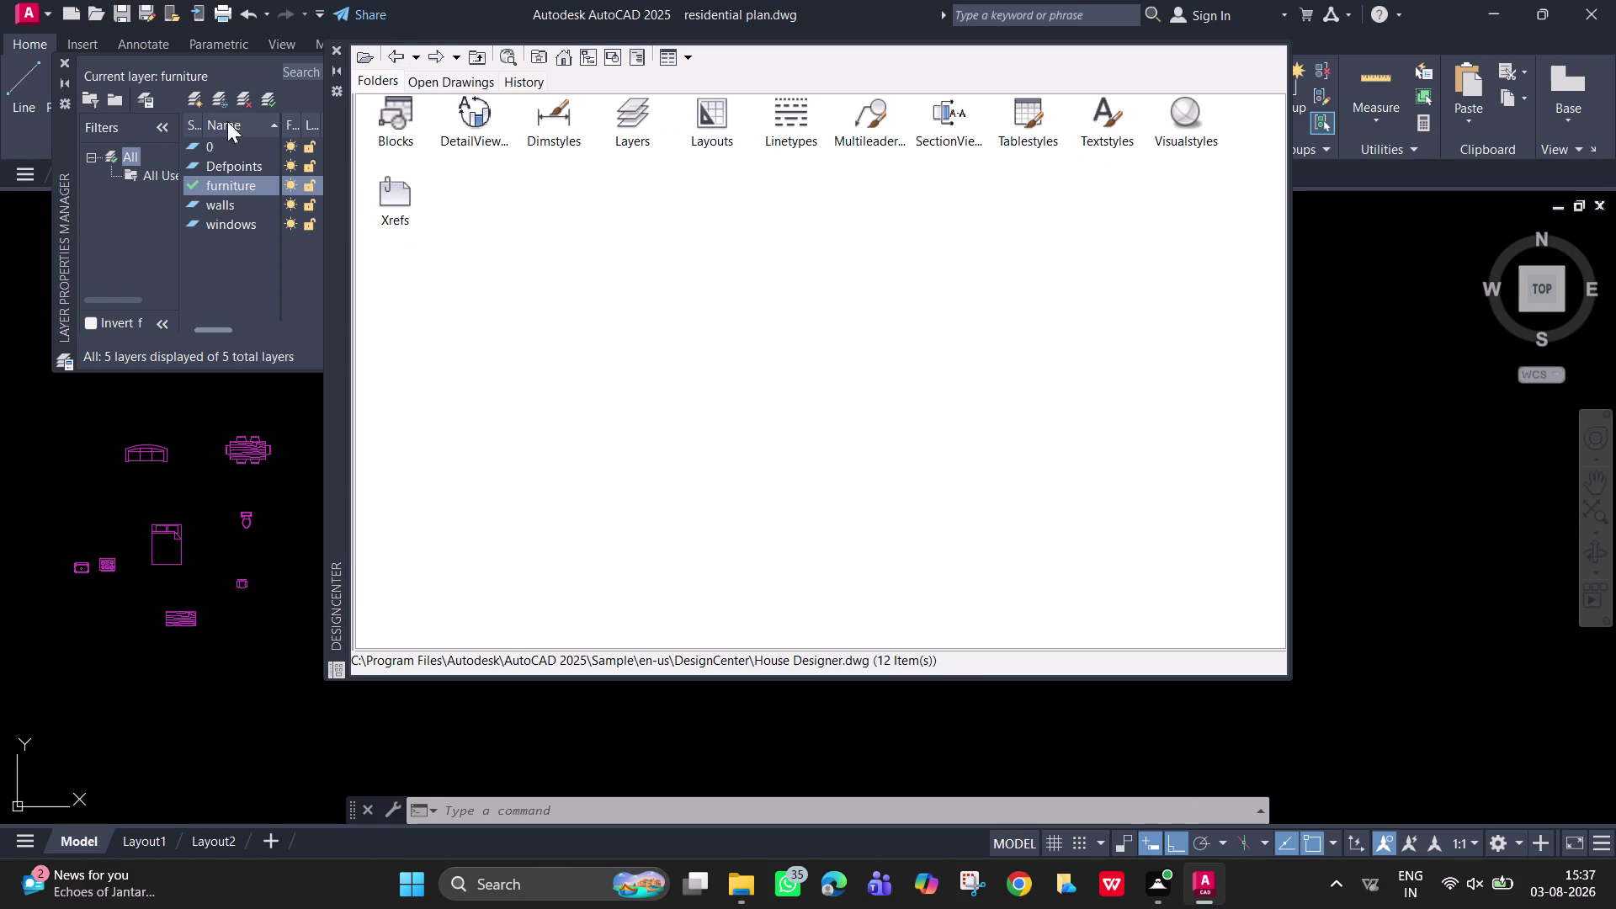
View the House Designer block list, then return to the sample drawings.
click(393, 54)
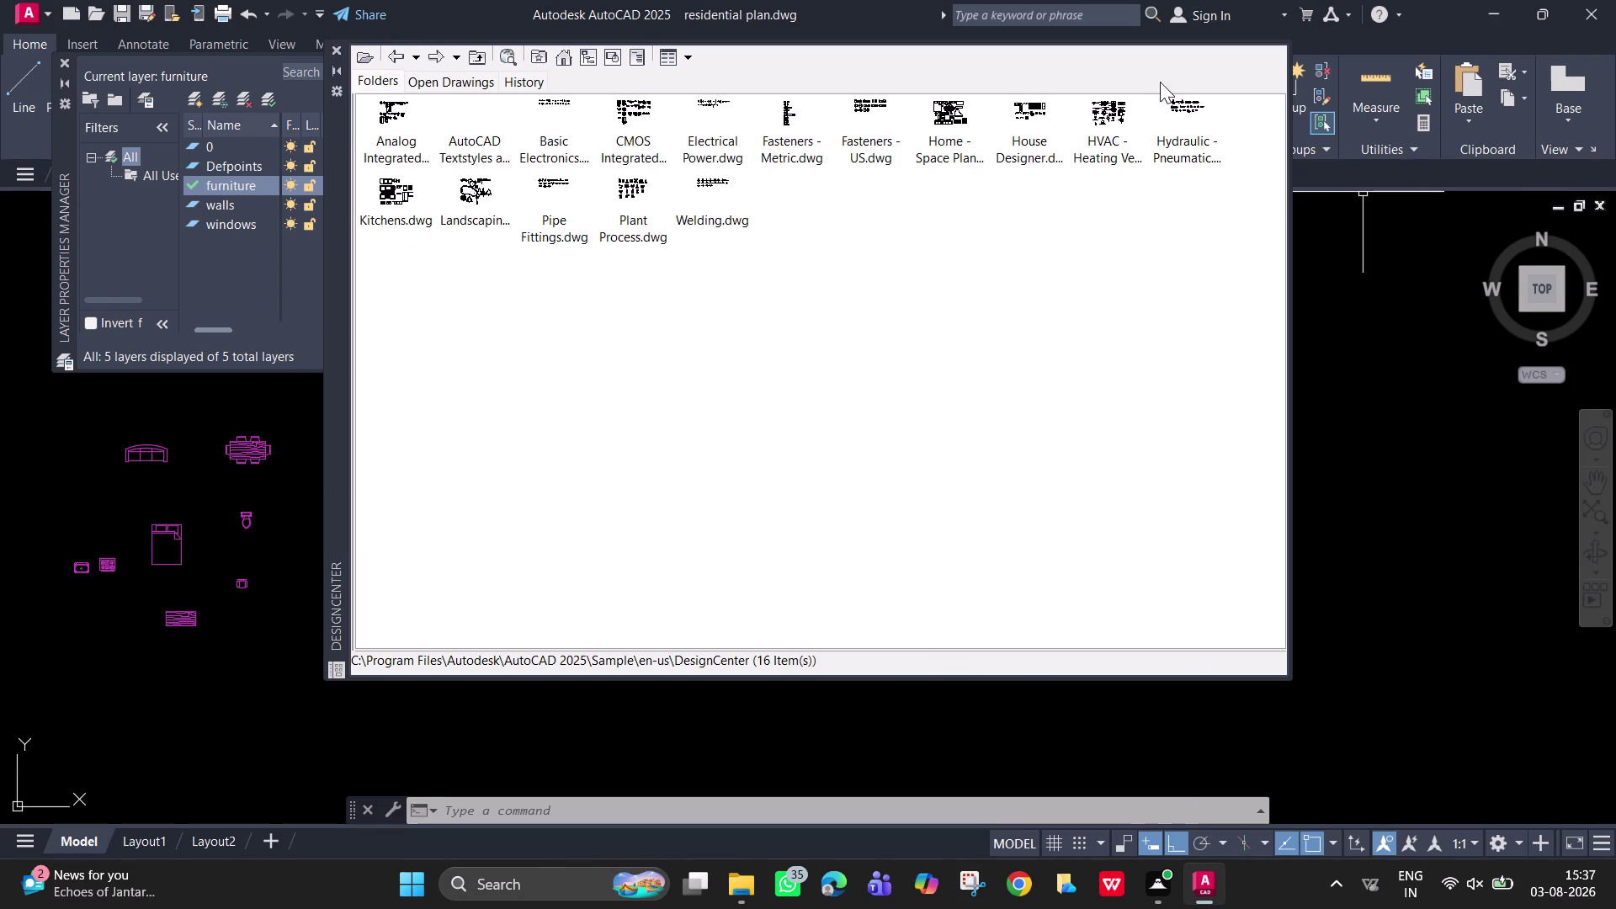
double_click(1016, 148)
double_click(1015, 149)
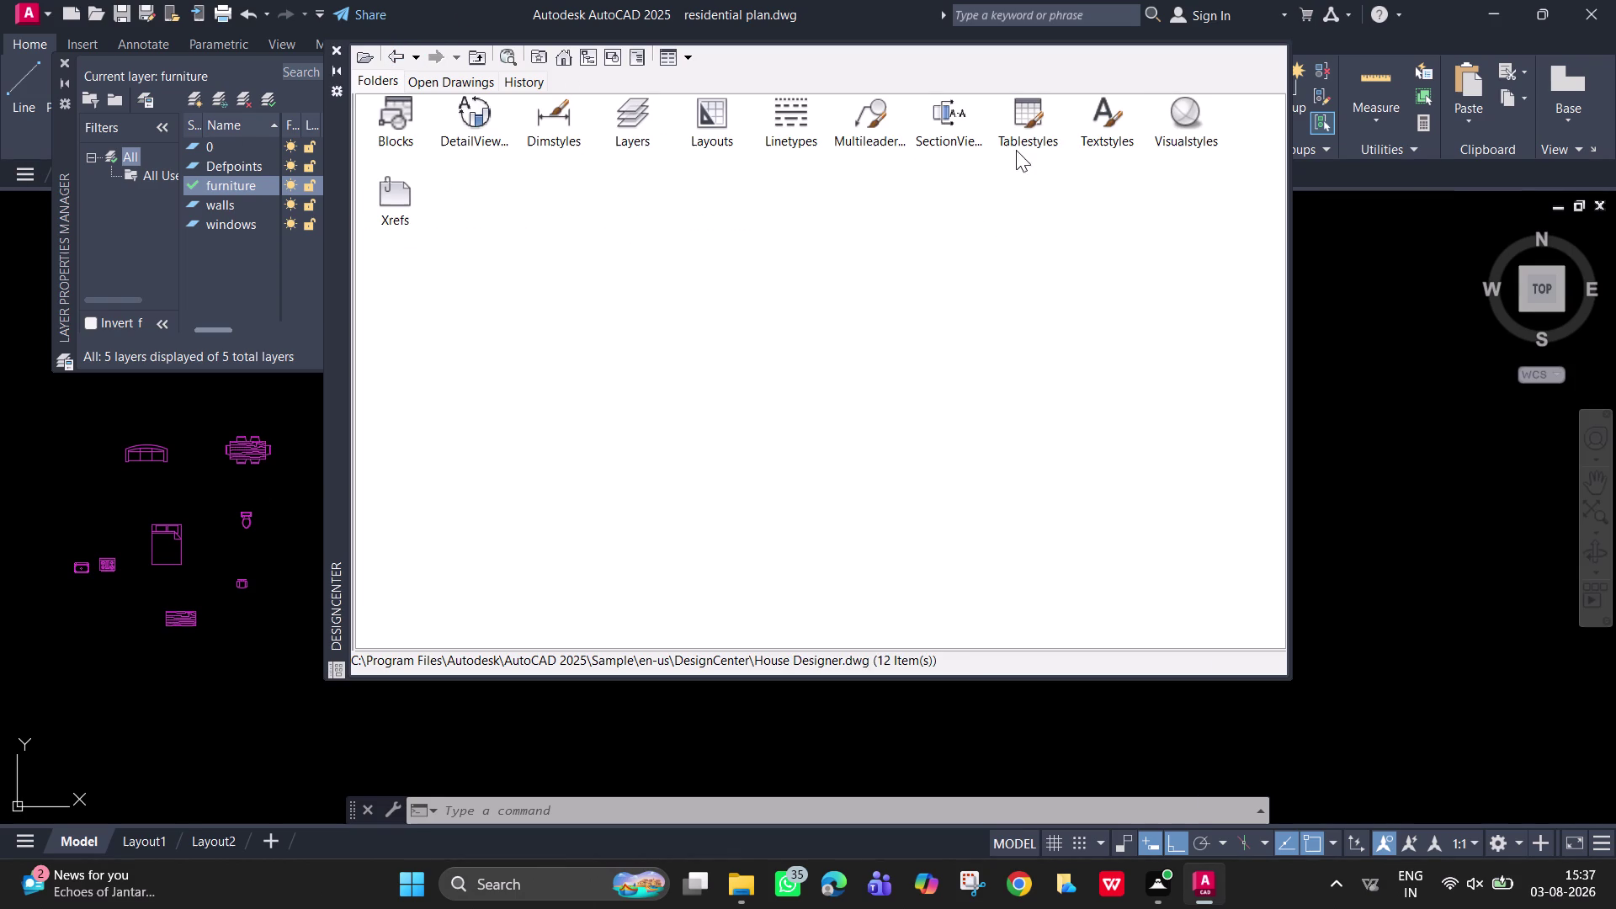
double_click(403, 112)
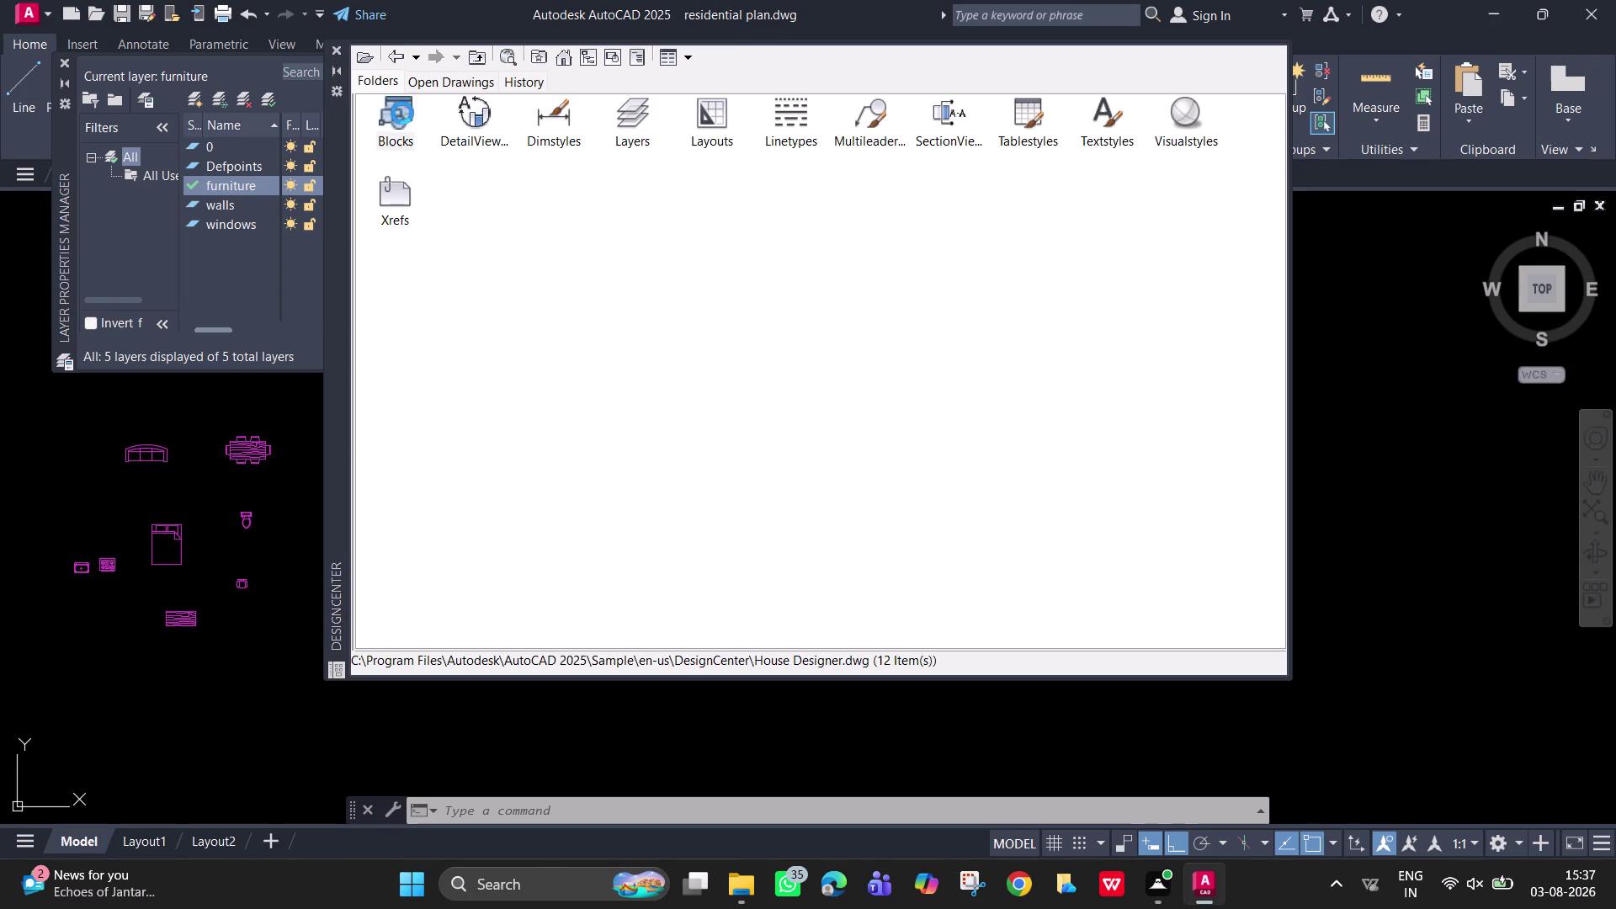
double_click(392, 59)
click(392, 59)
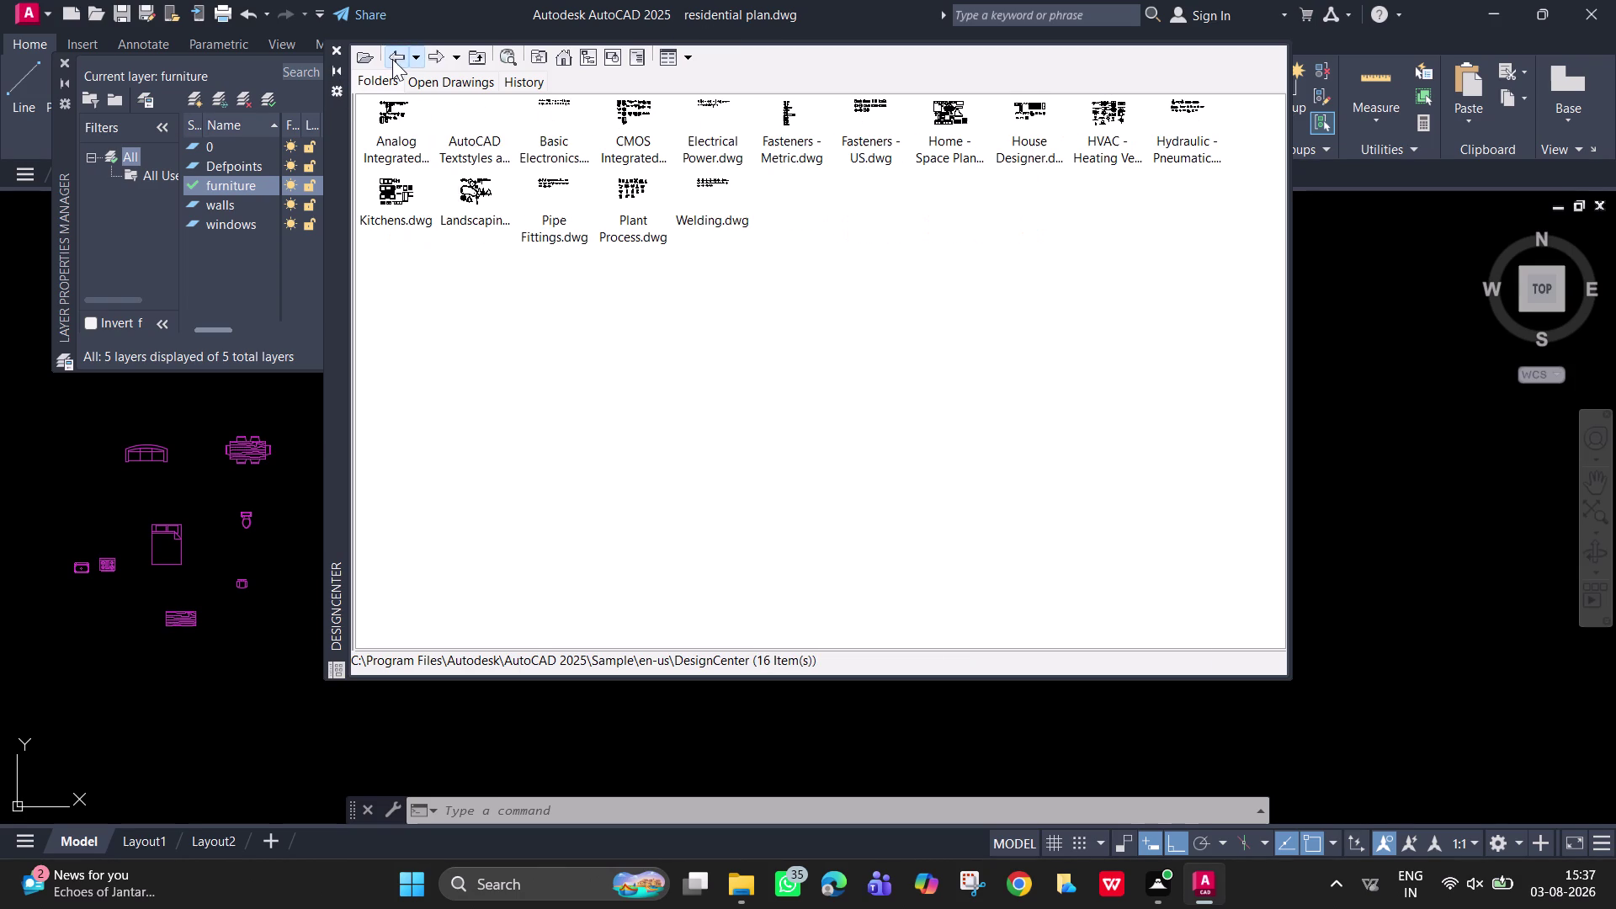
View the Home - Space Planner blocks, then navigate back into the sample folder.
double_click(935, 124)
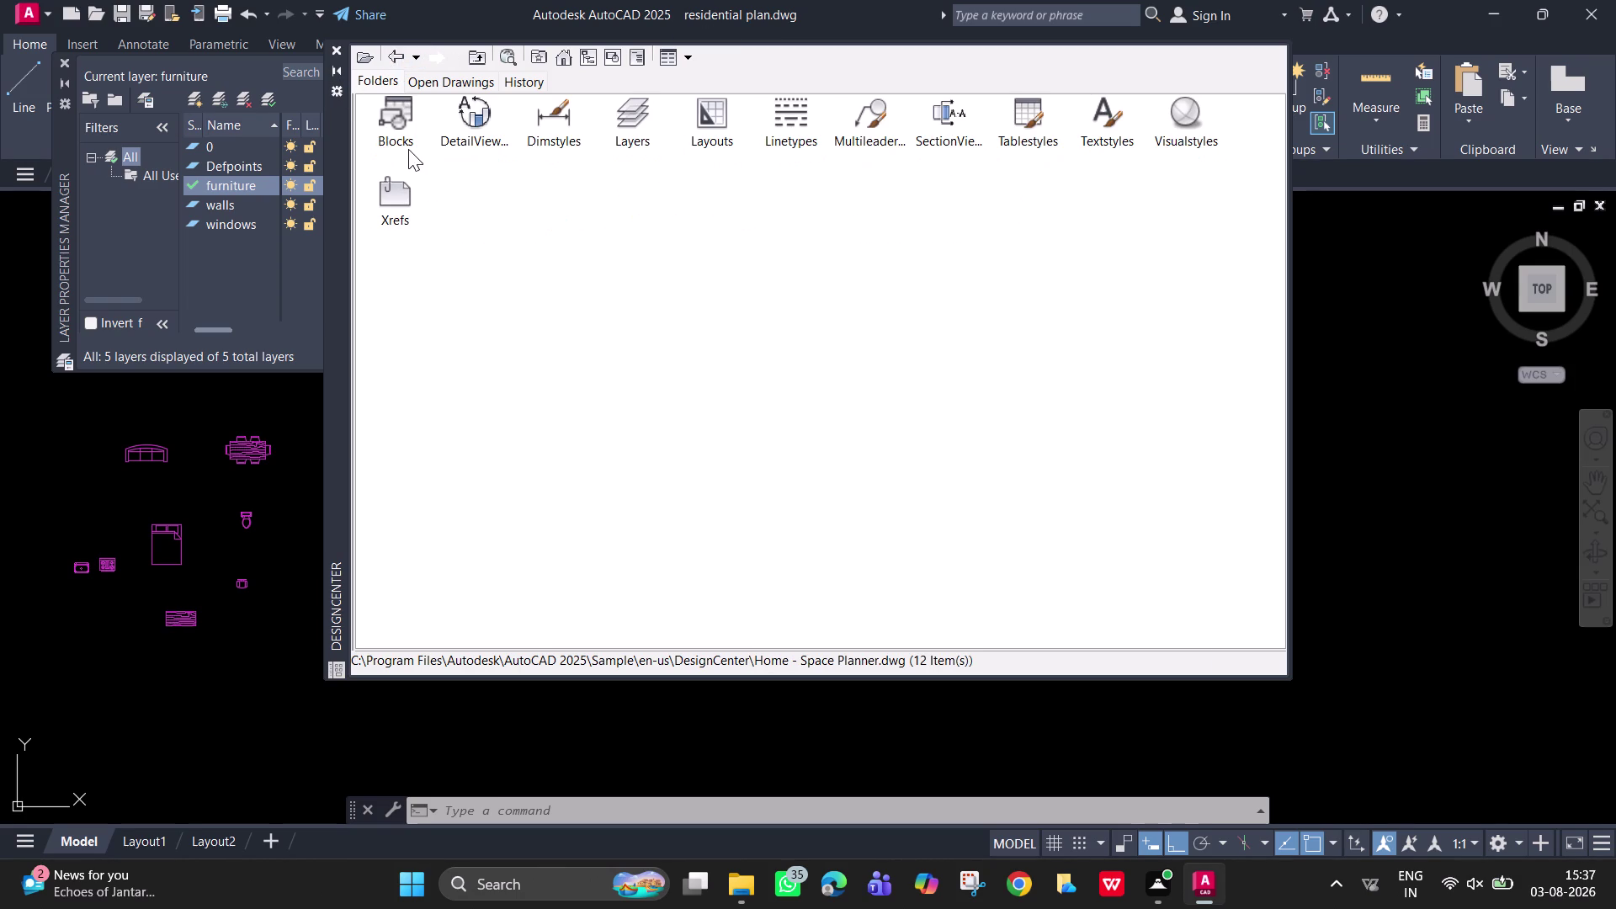
double_click(394, 126)
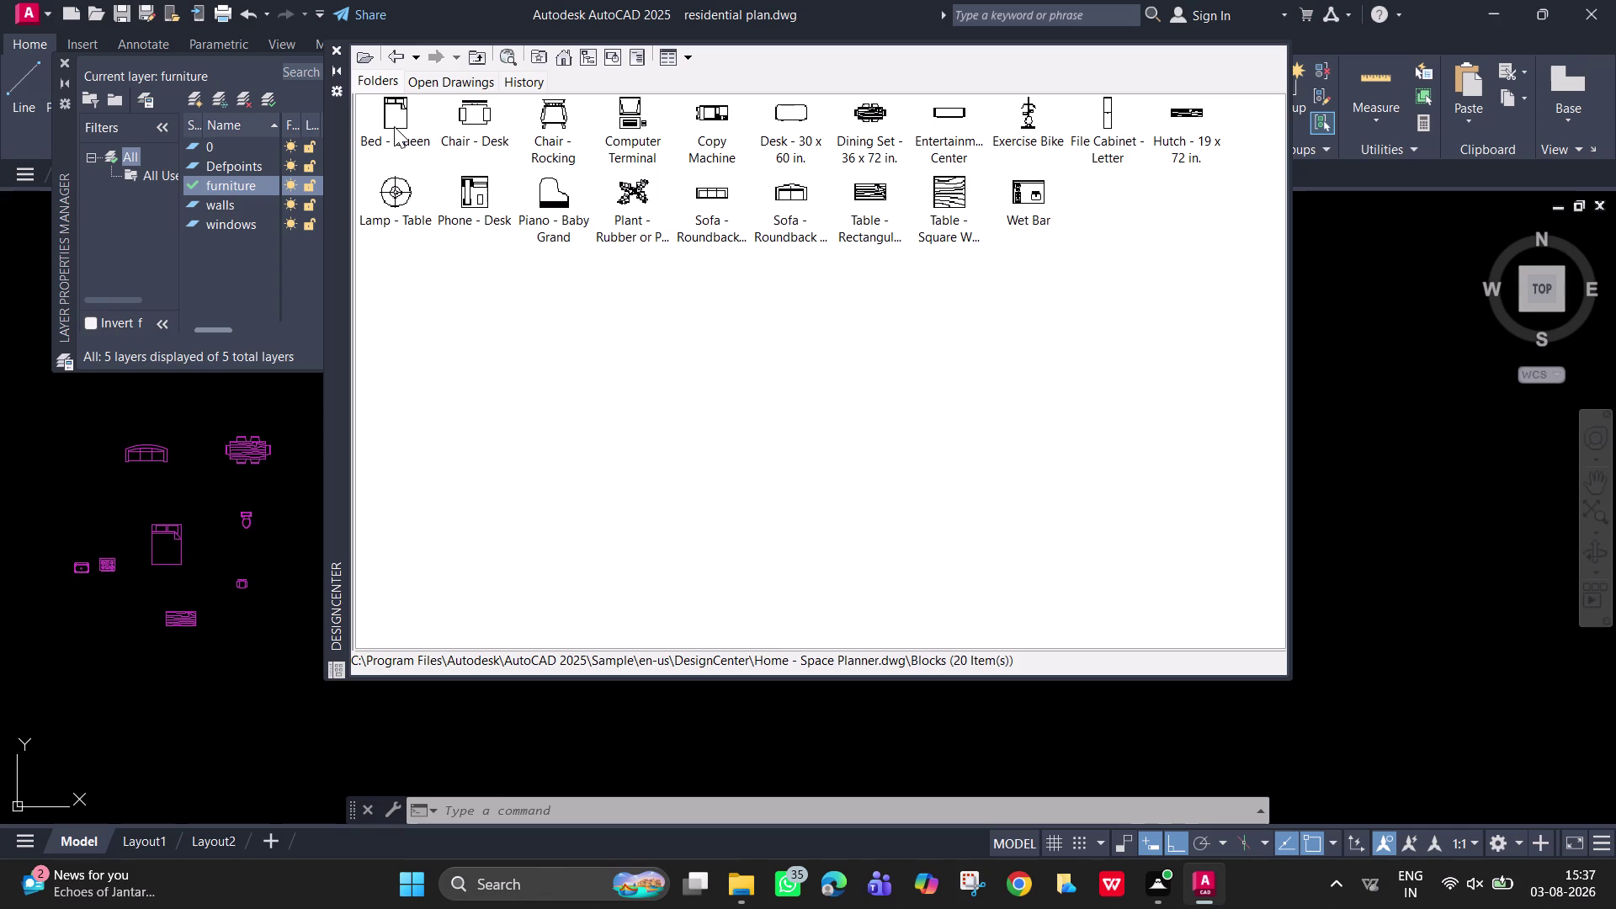
click(395, 55)
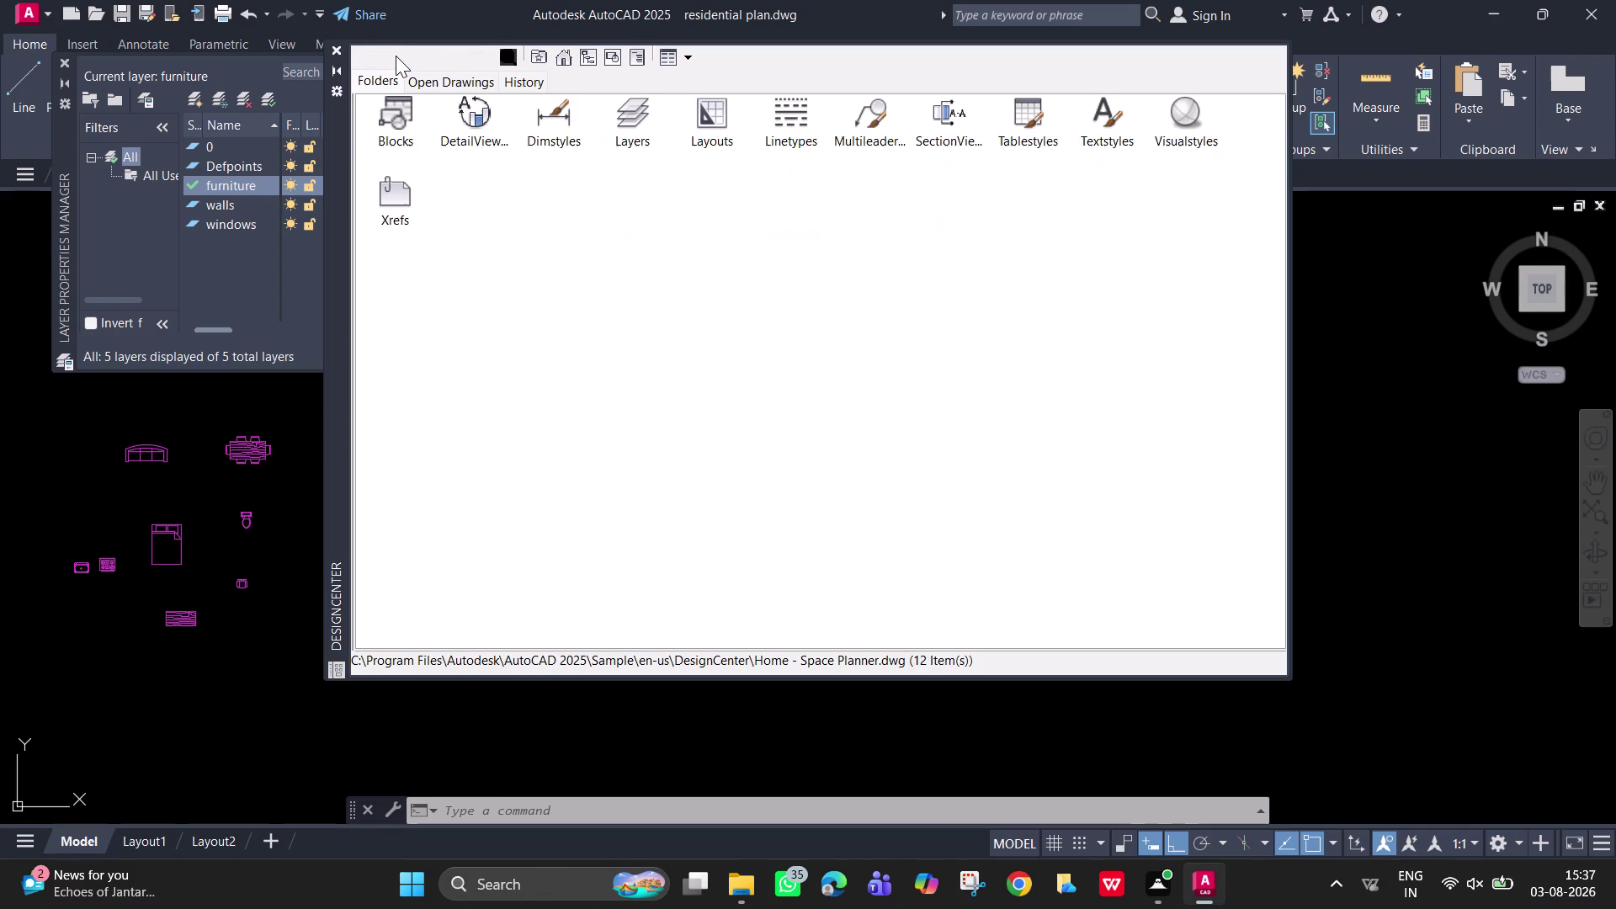
click(396, 56)
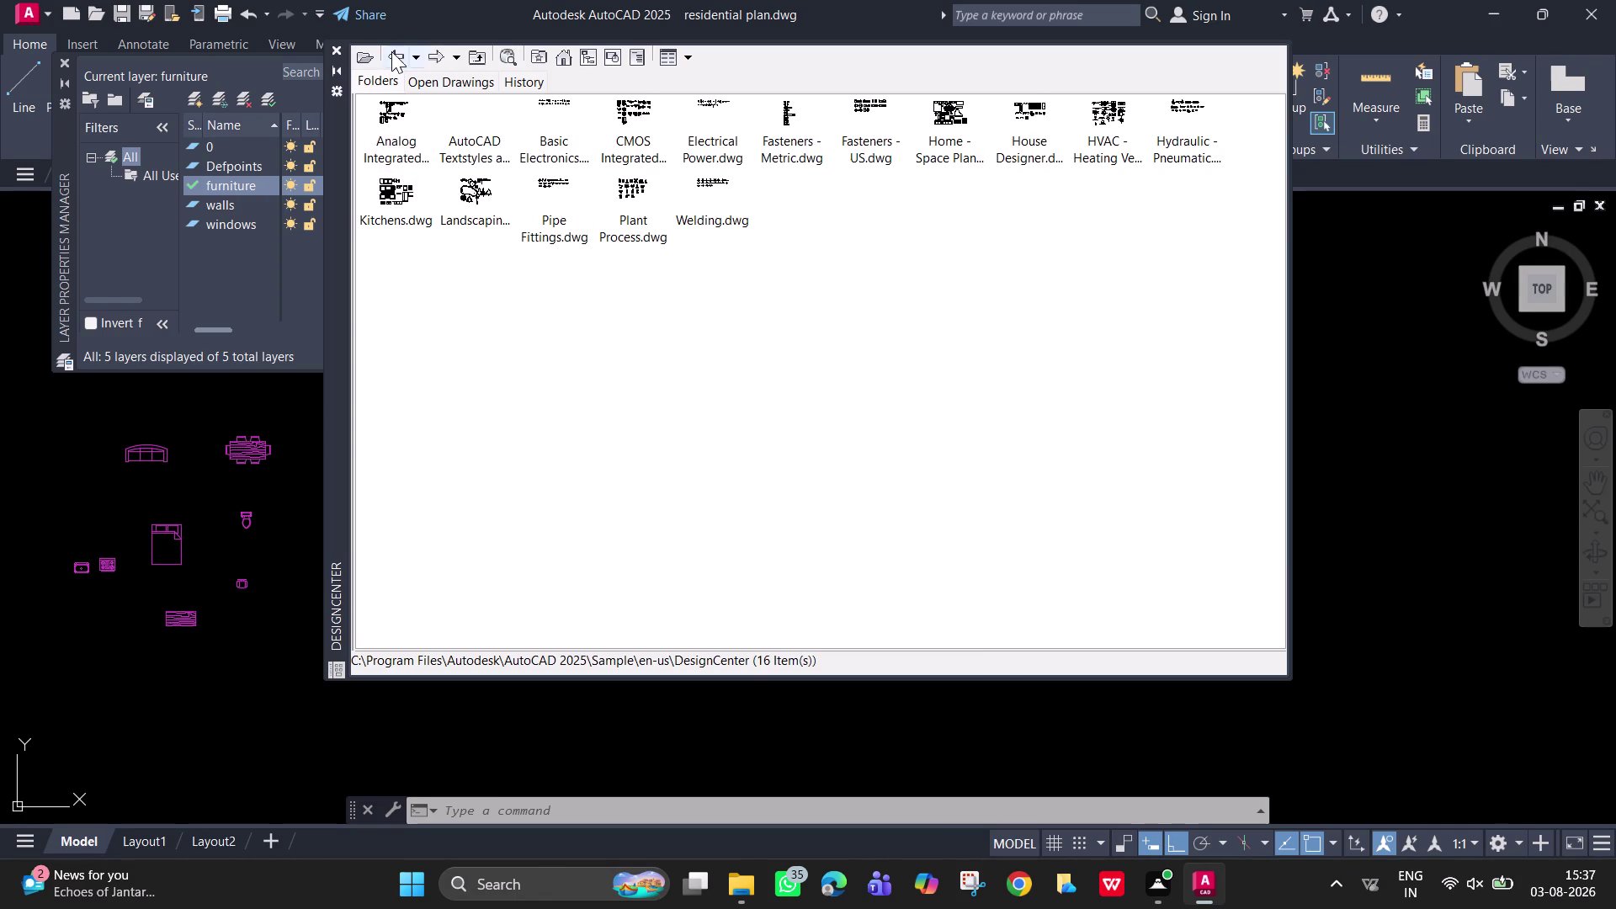
click(391, 52)
click(392, 51)
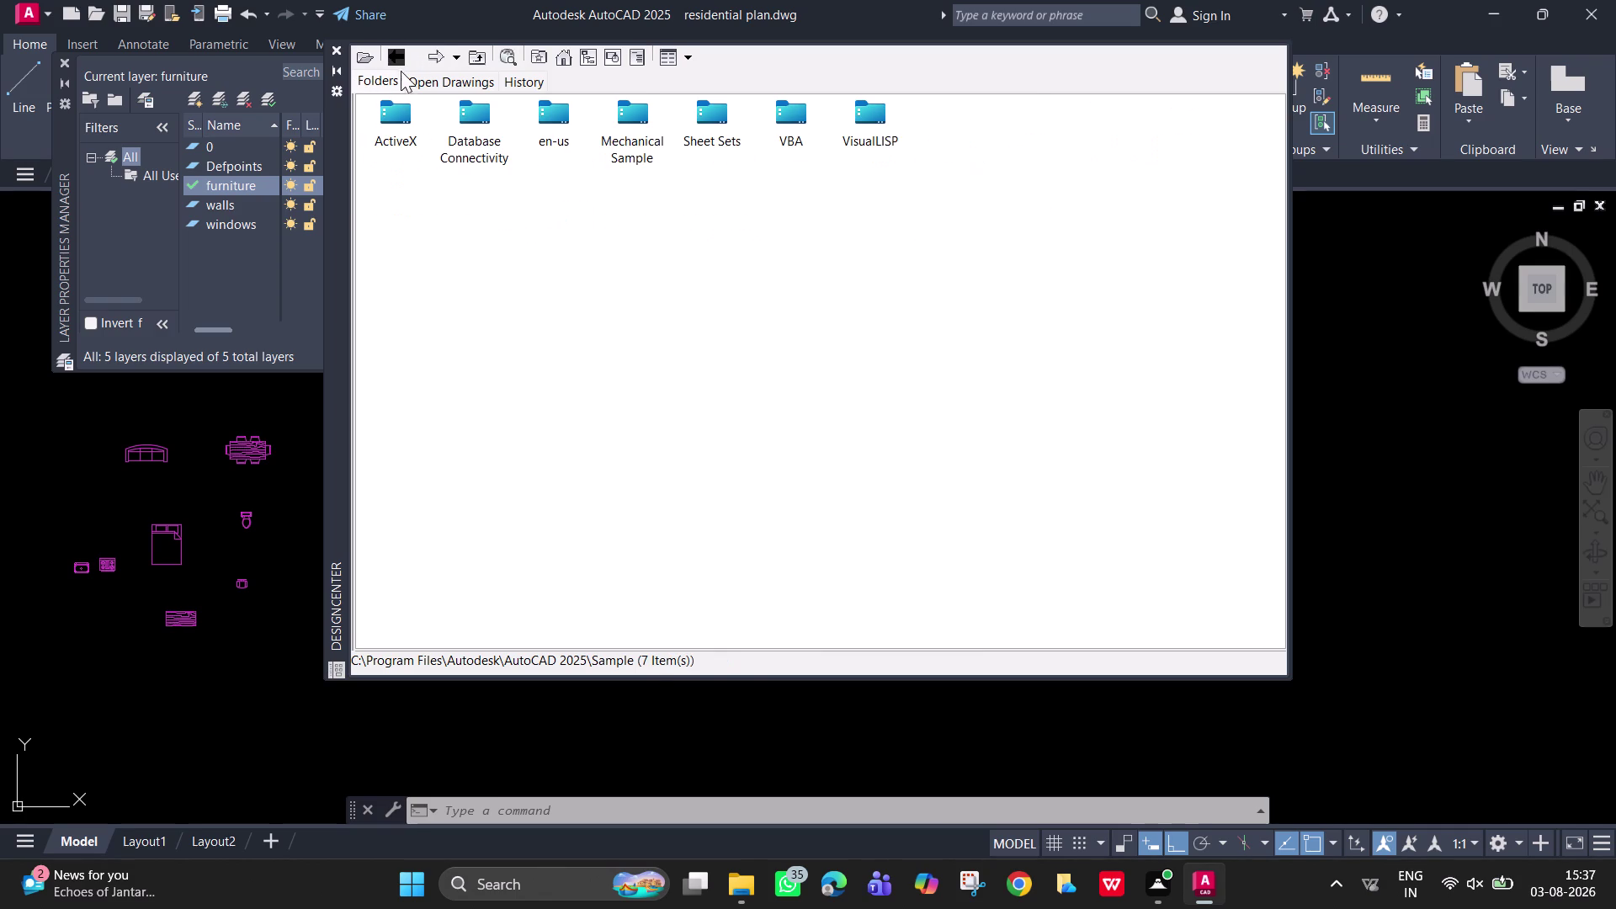
double_click(545, 140)
double_click(390, 119)
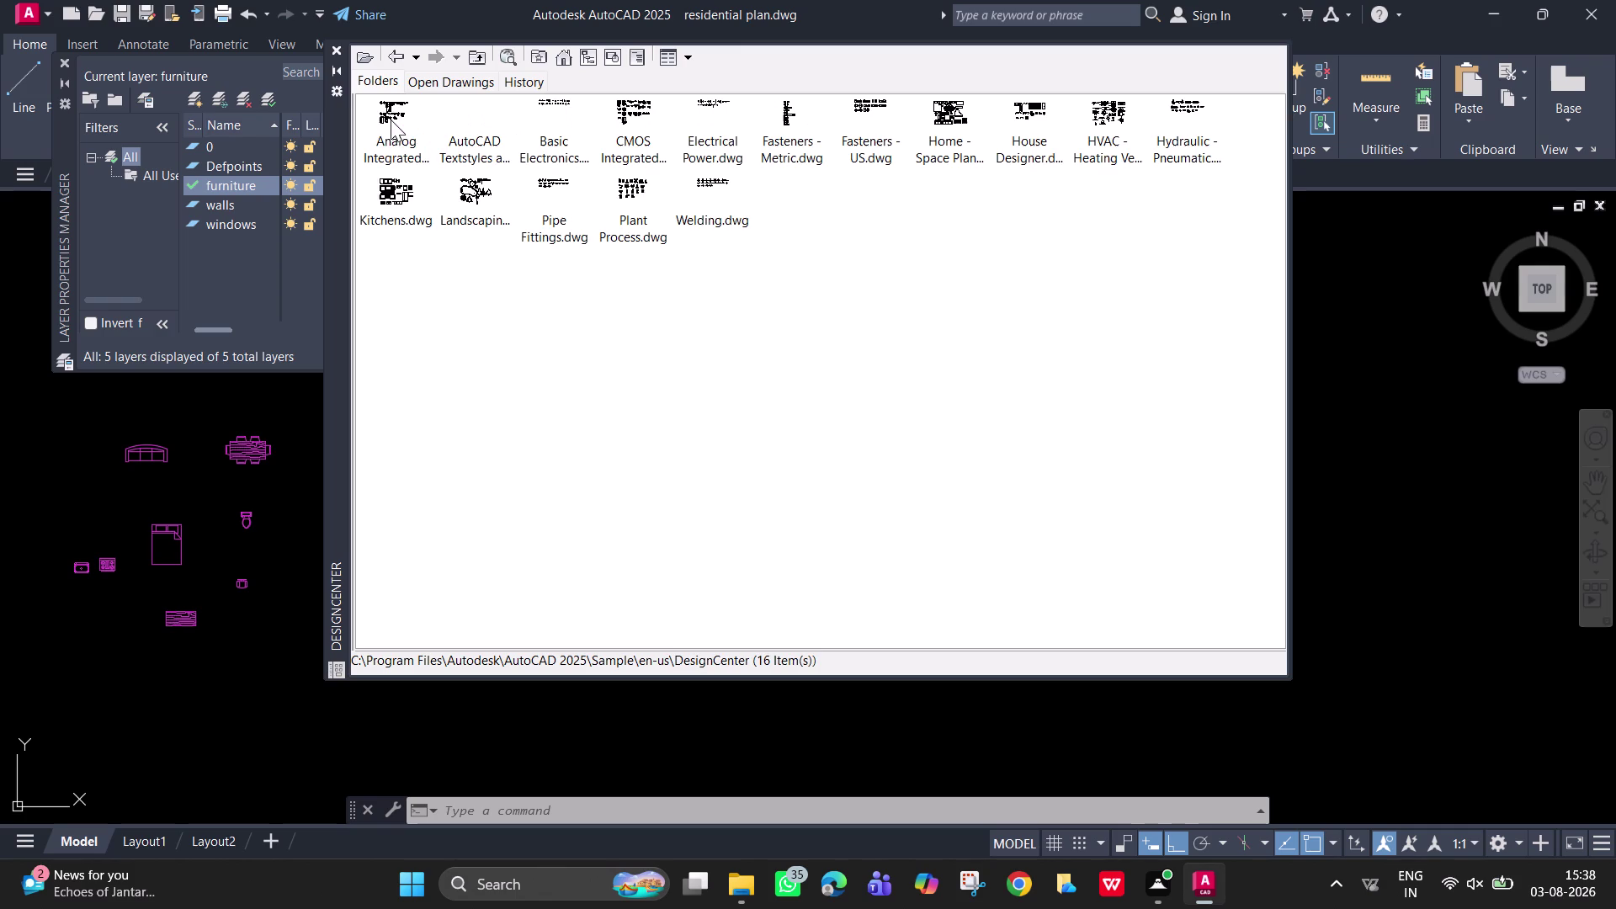
View the Kitchens blocks, then reopen Home - Space Planner.dwg.
double_click(388, 192)
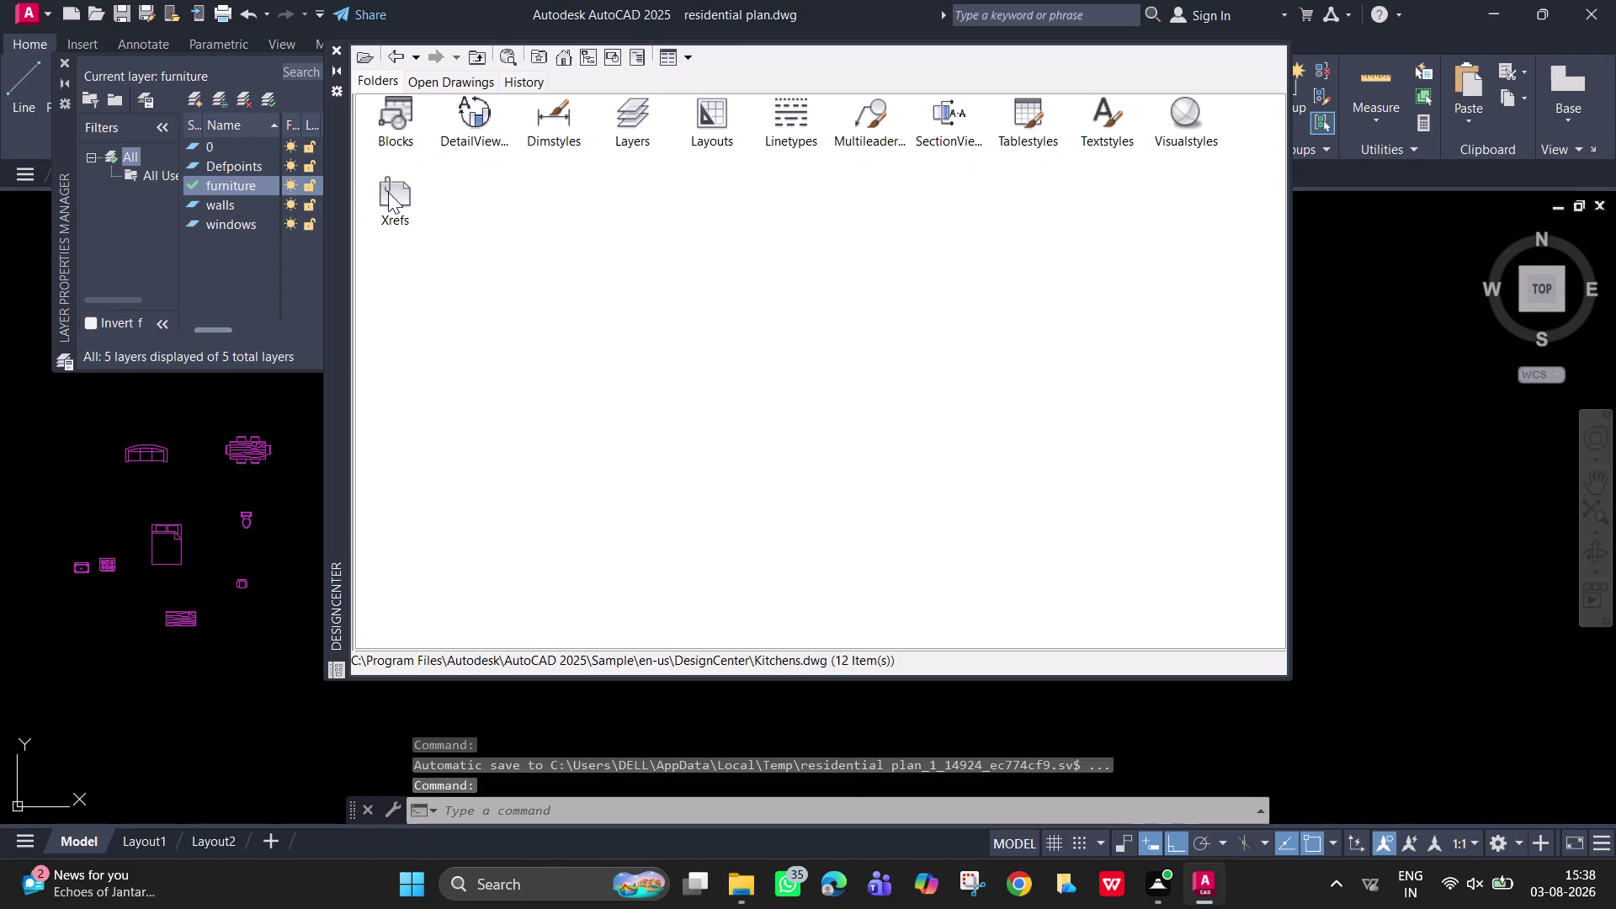
double_click(392, 141)
double_click(390, 106)
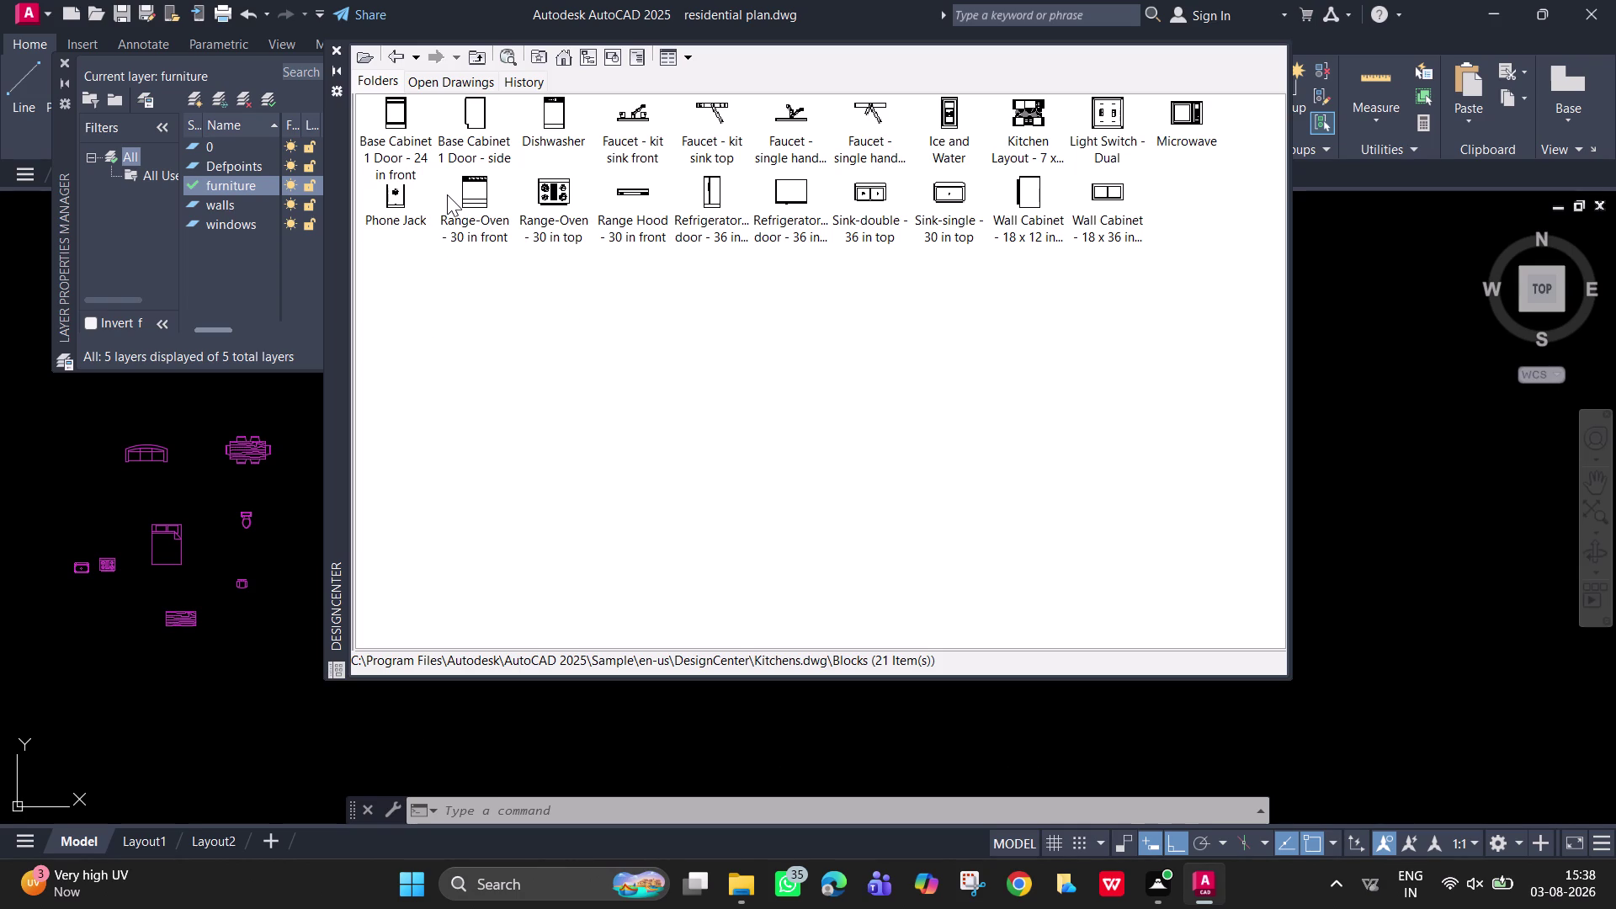
click(400, 51)
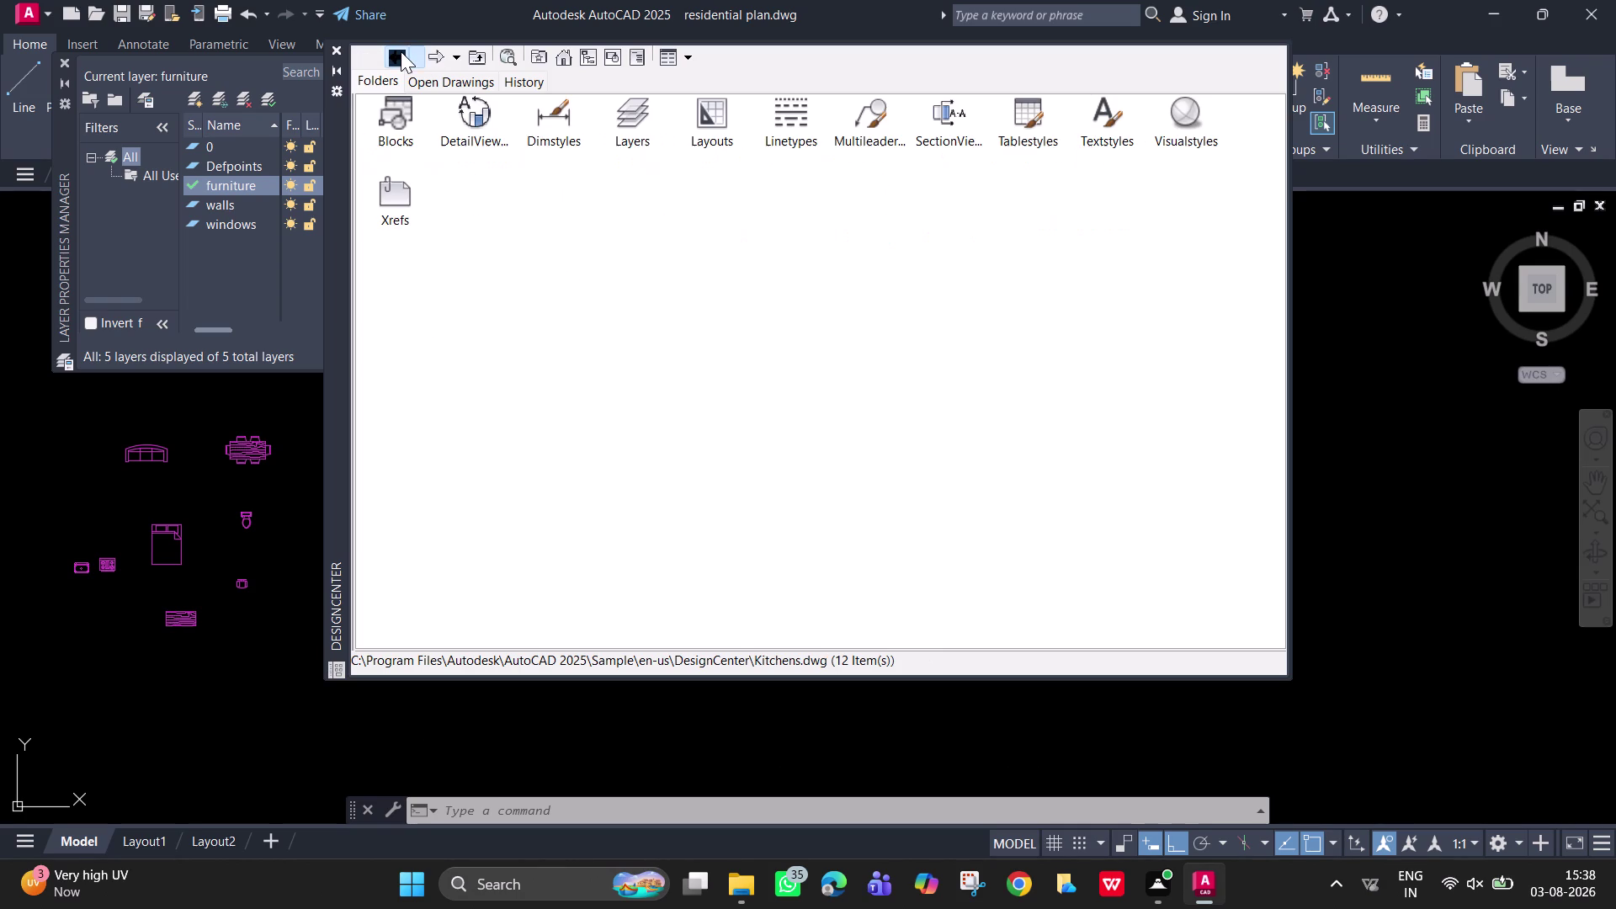
click(401, 51)
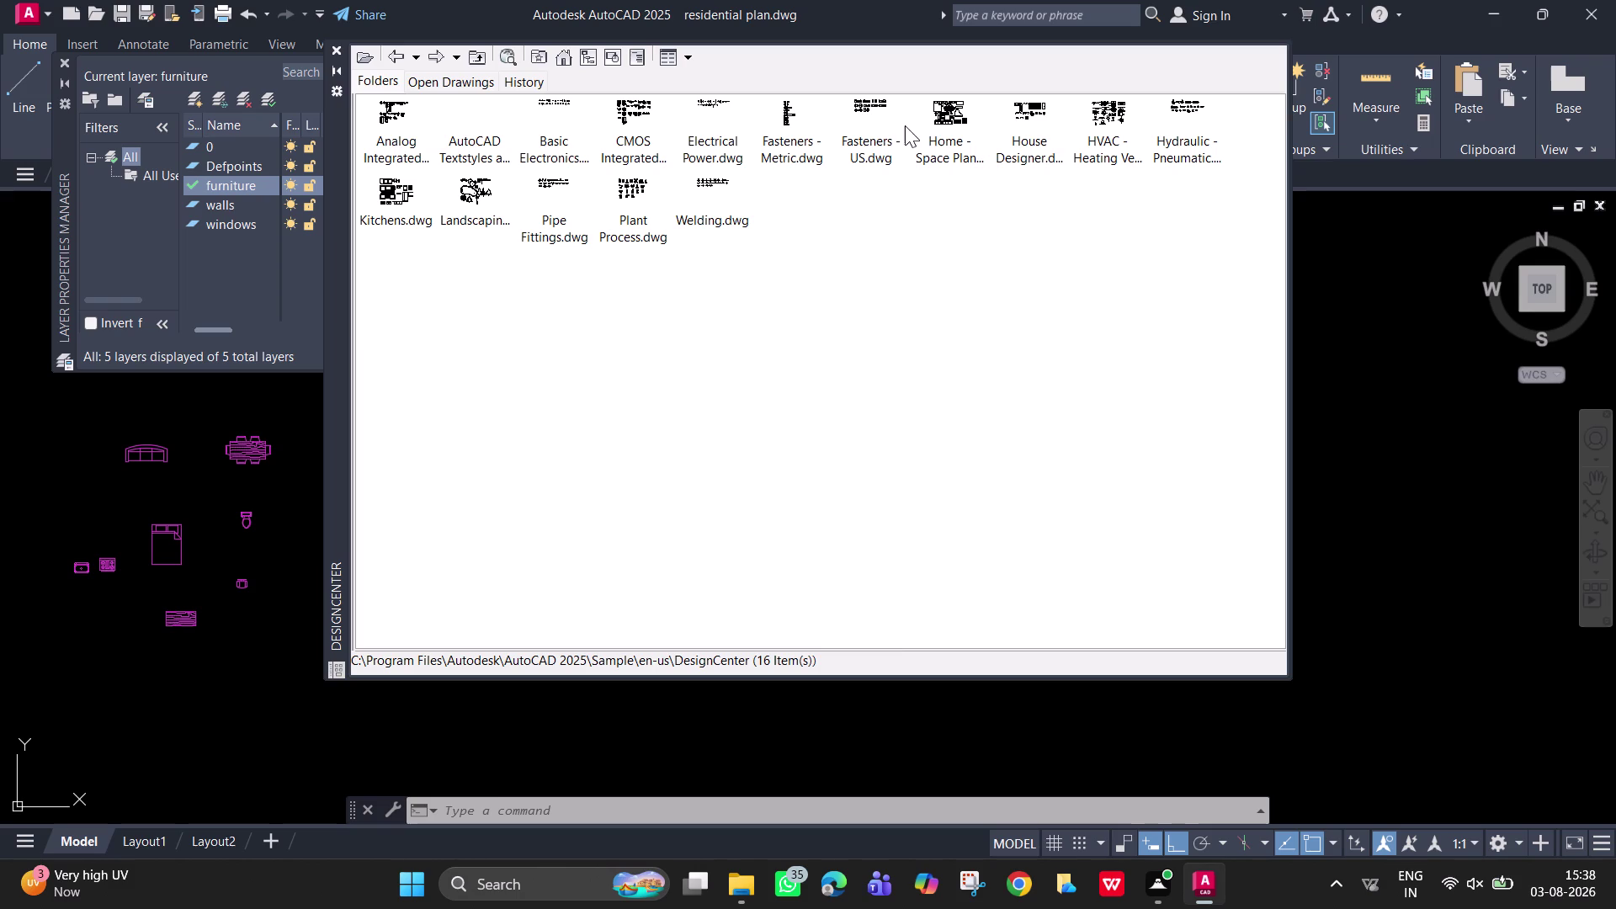
double_click(930, 129)
double_click(393, 131)
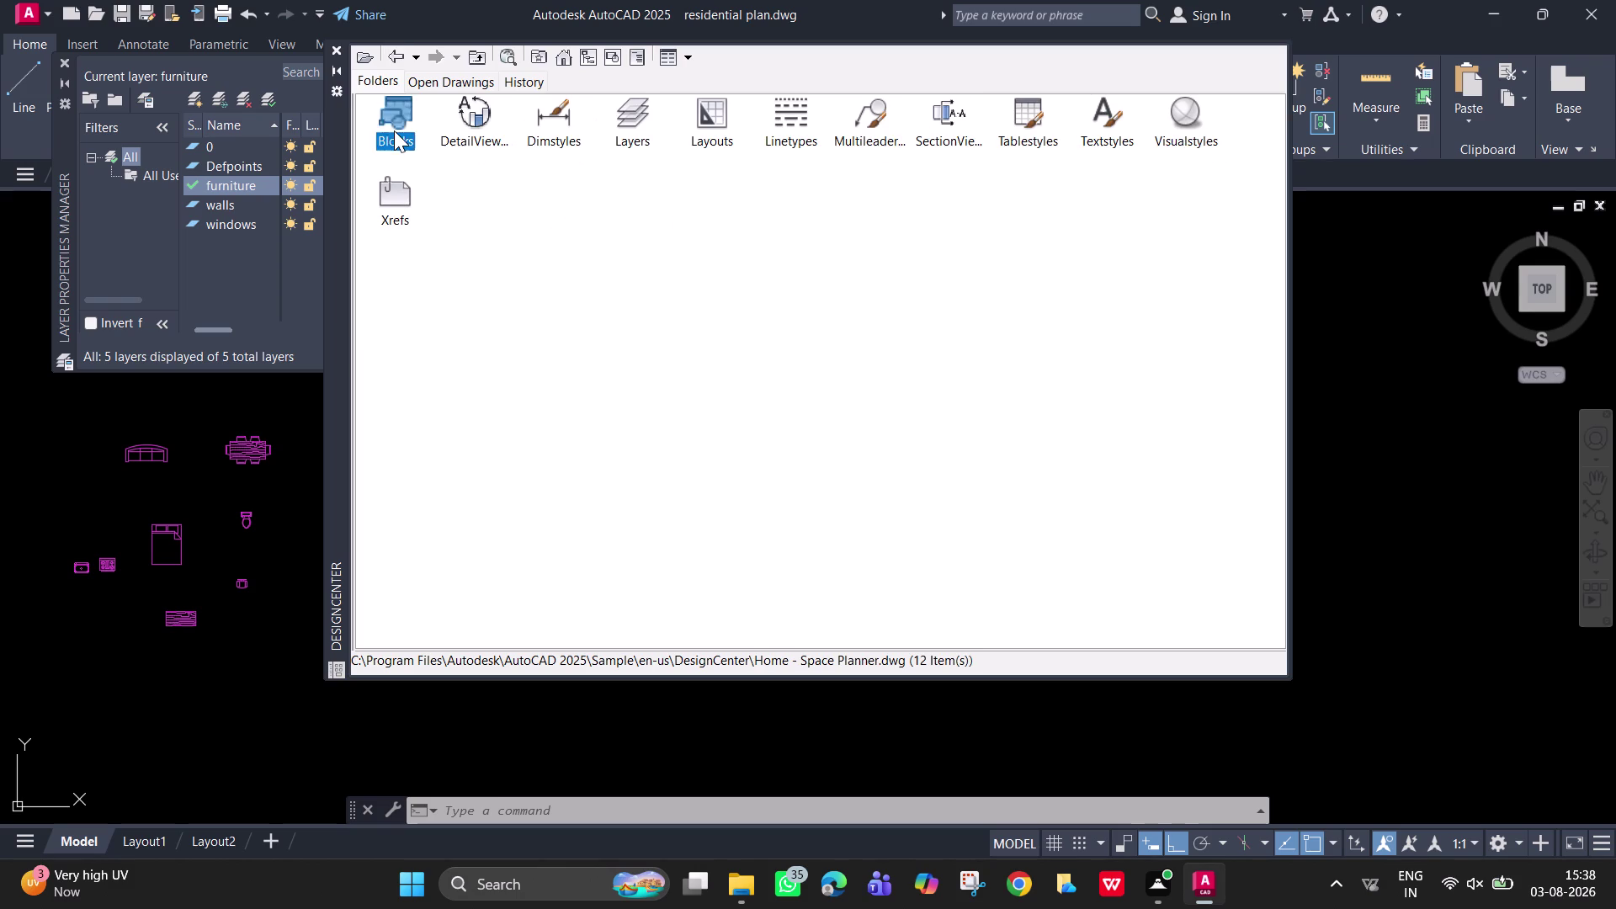
Place the 'Sofa - Roundback Loveseat 5 ft' above the furniture and close DesignCenter.
click(793, 208)
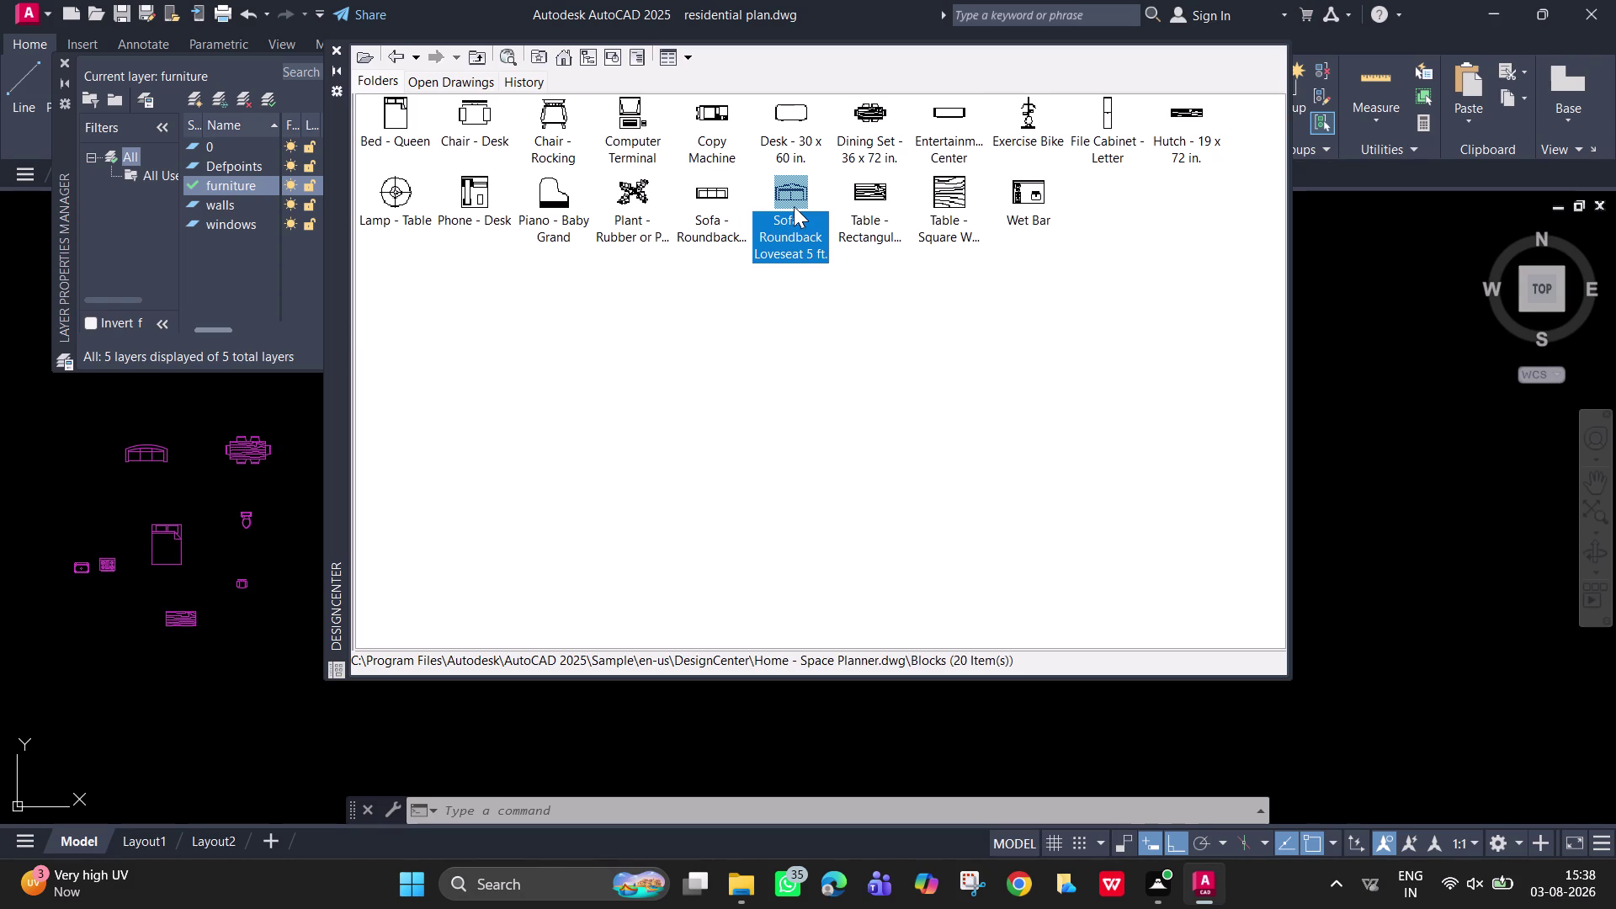
triple_click(793, 206)
click(793, 206)
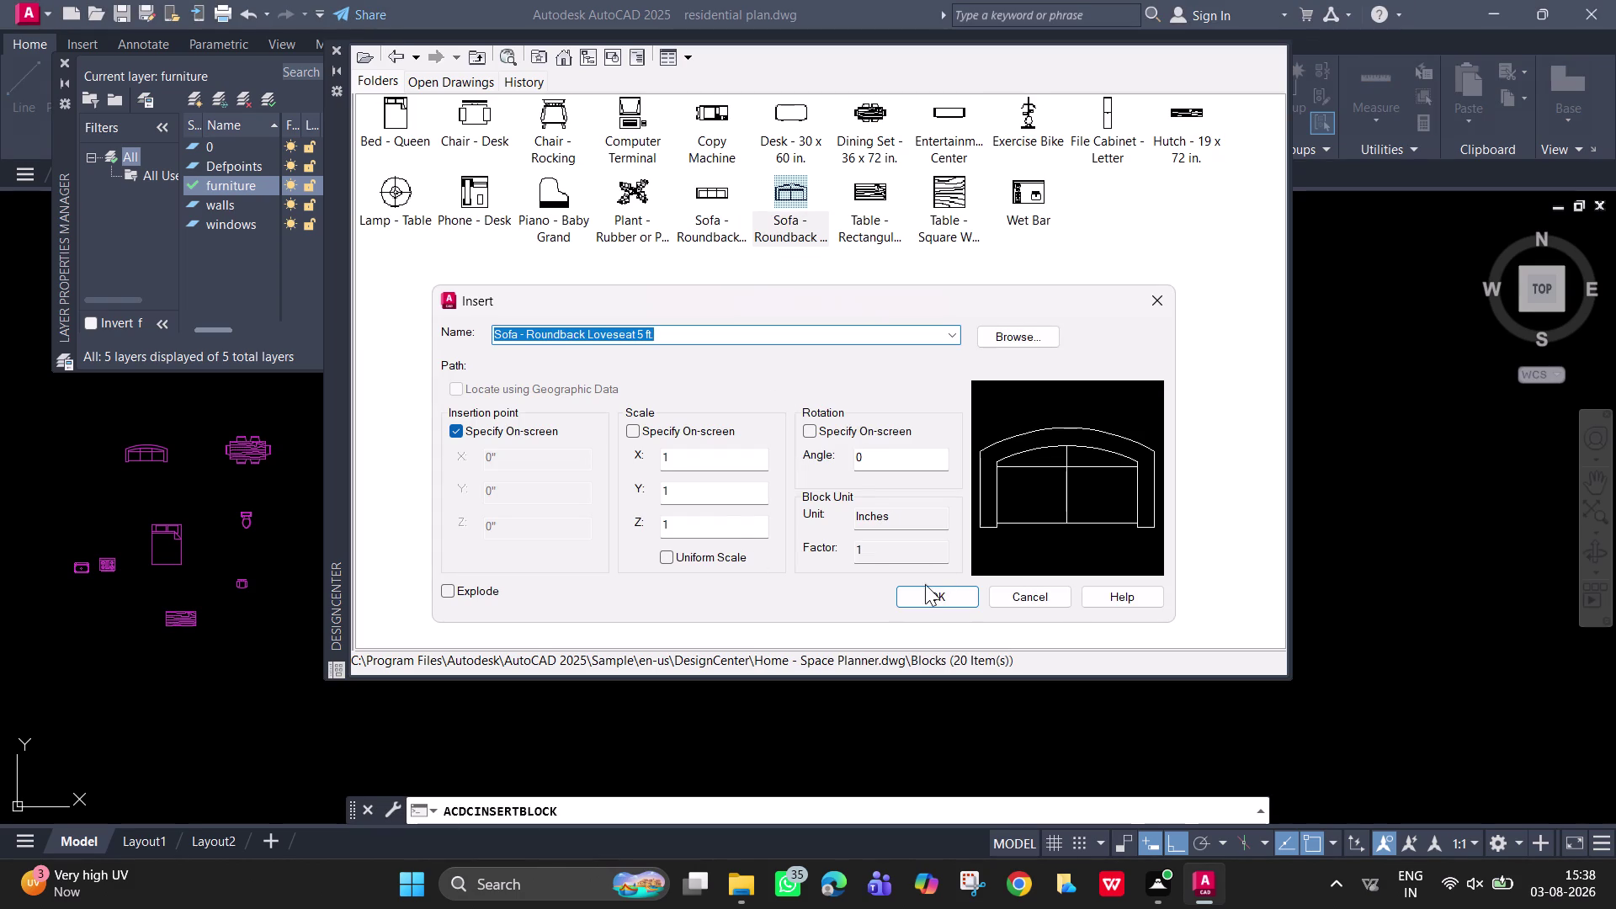
click(919, 594)
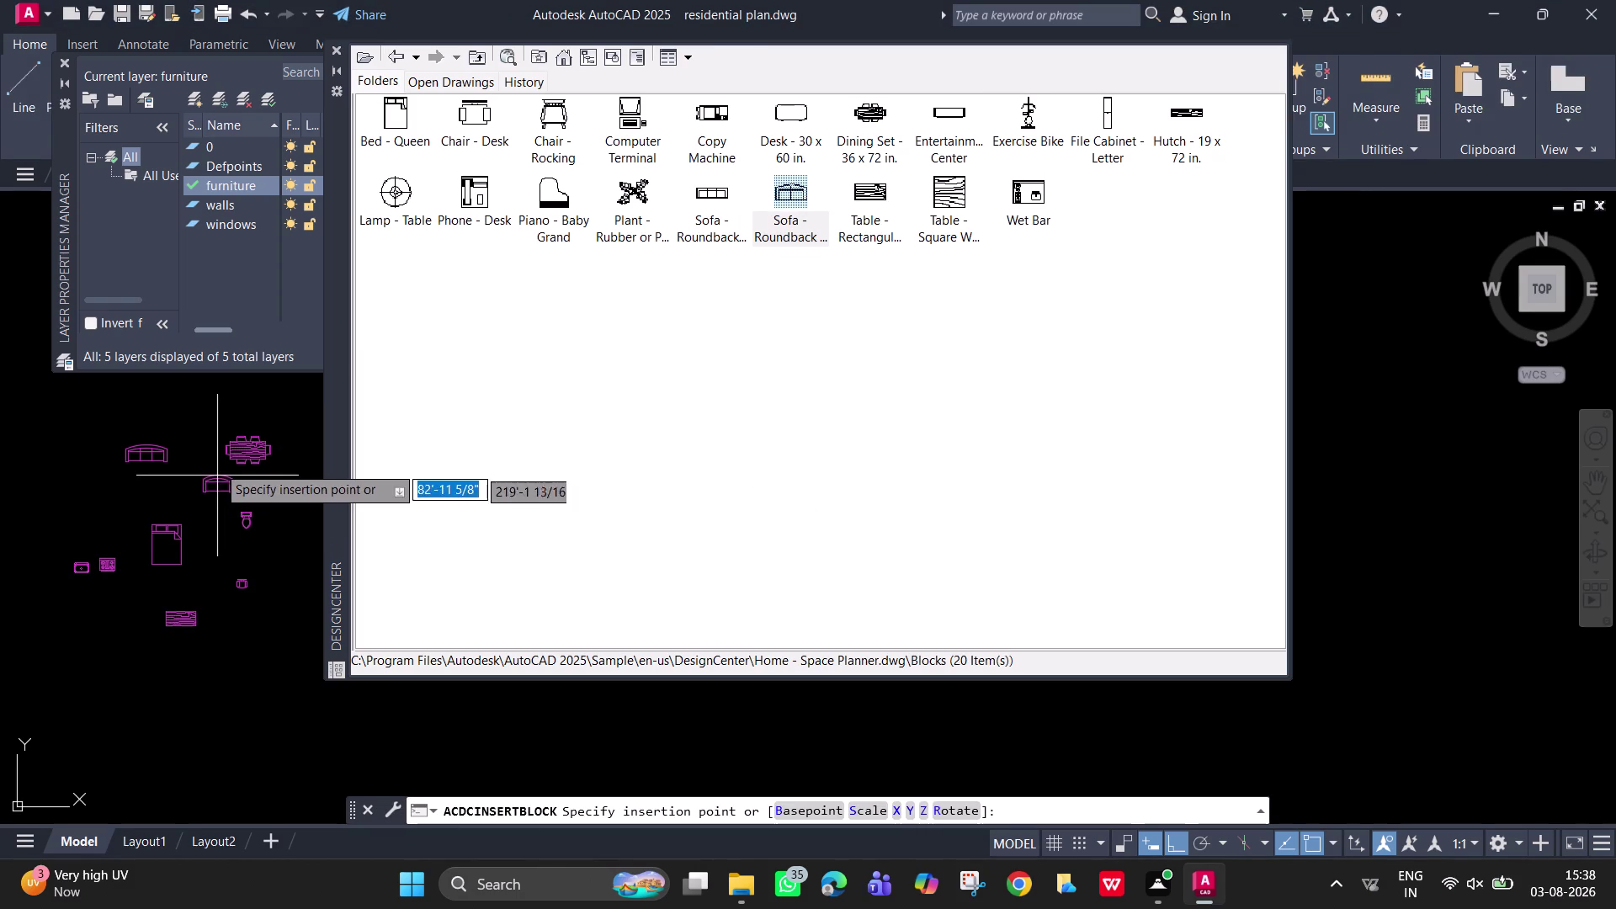
click(192, 400)
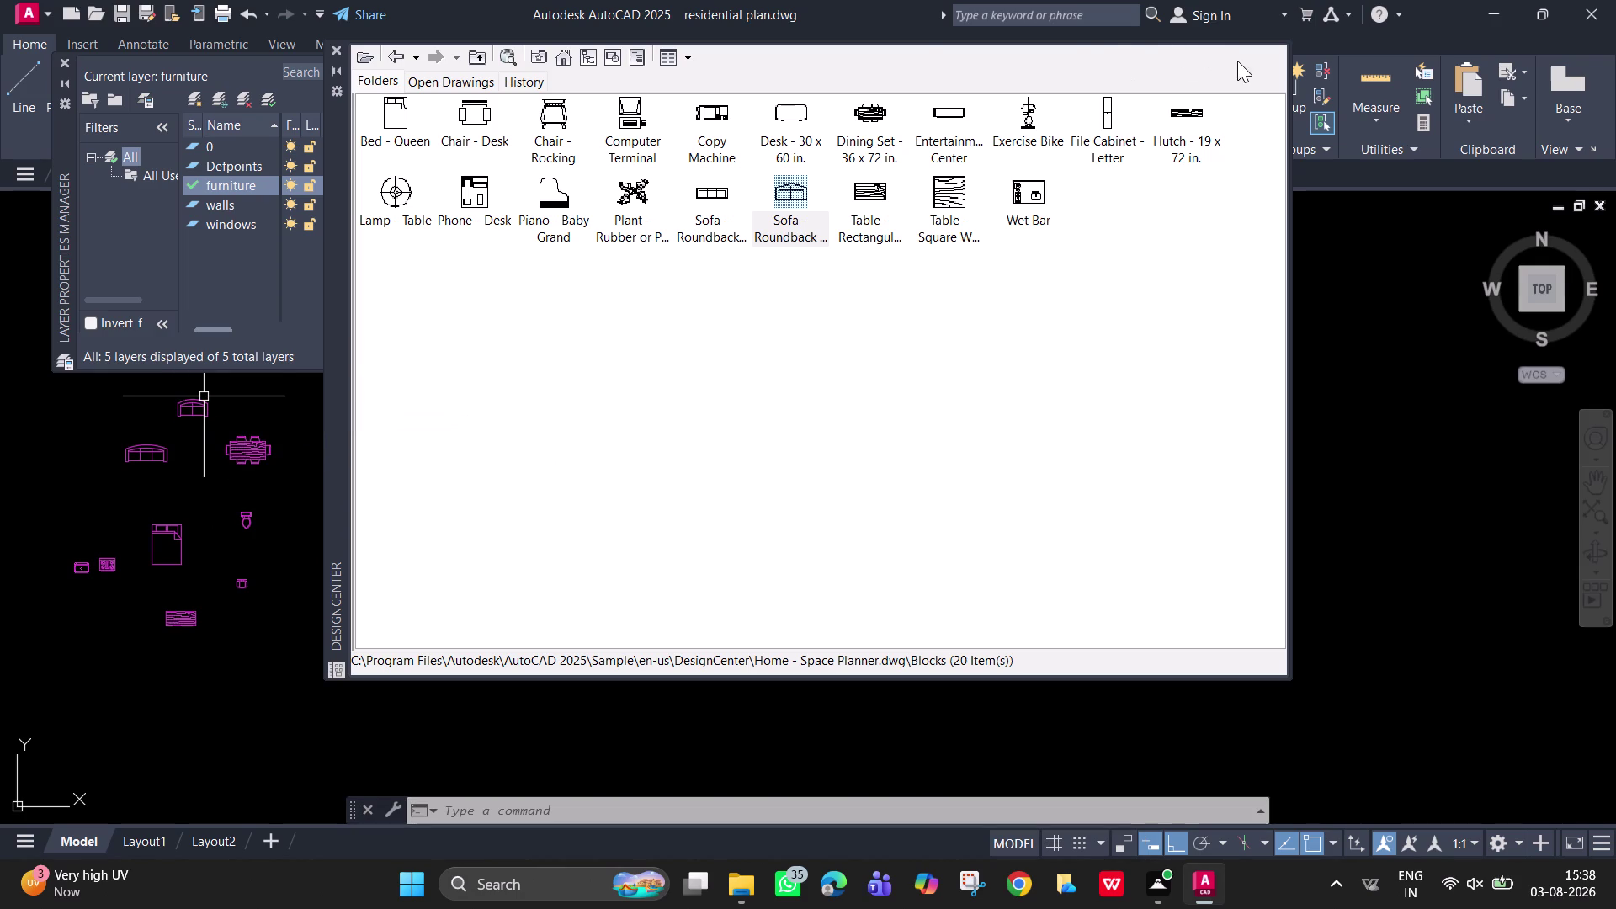
click(336, 50)
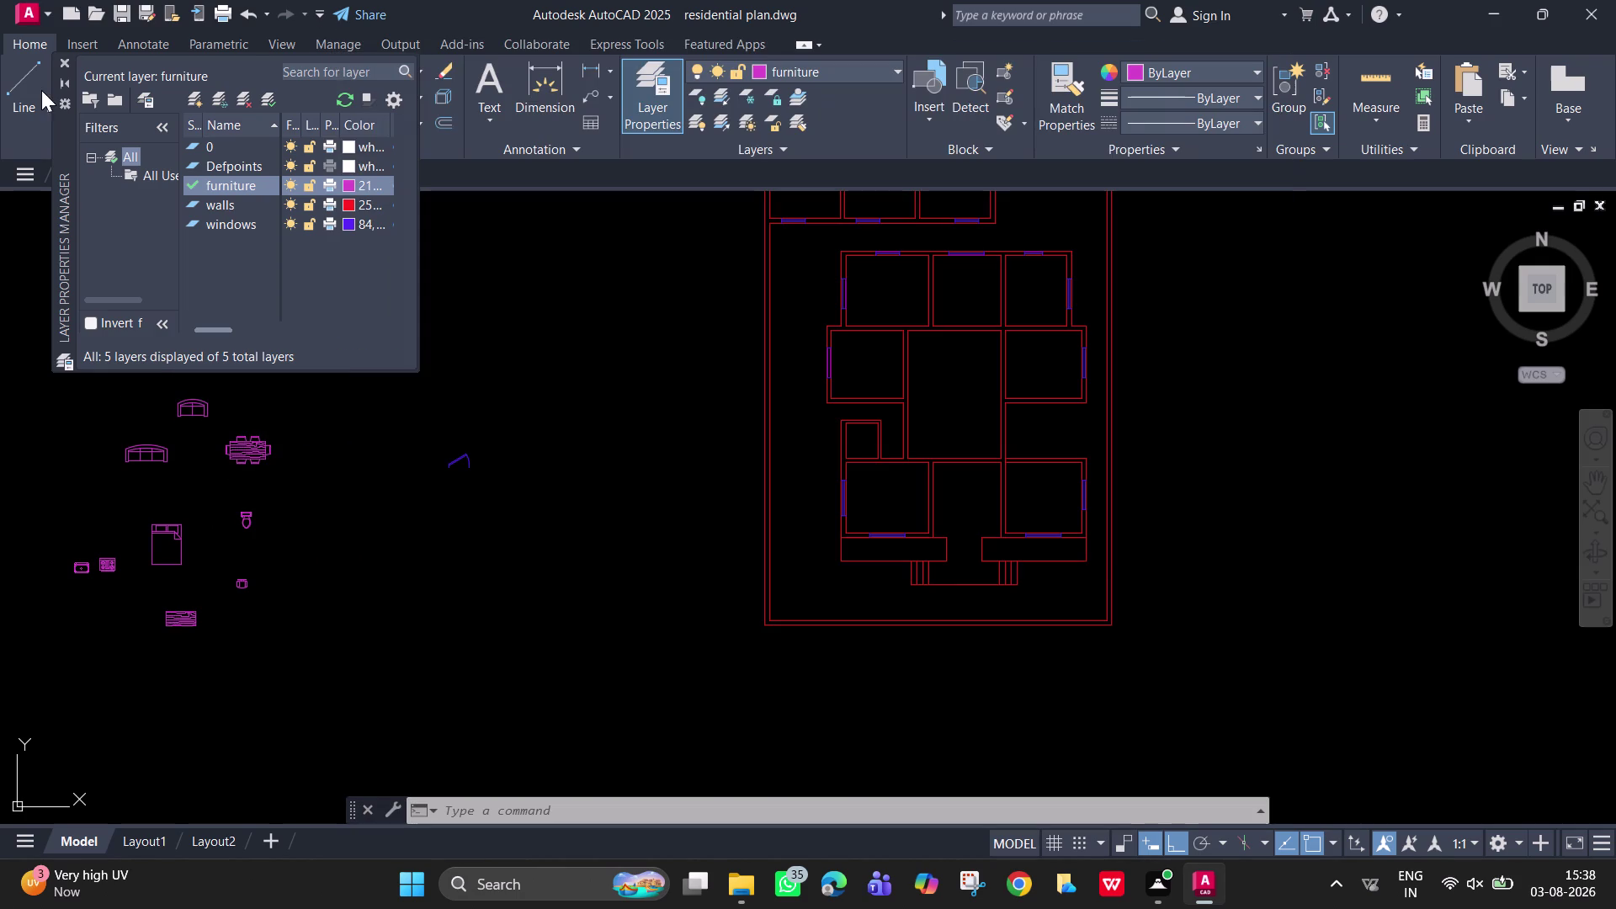
Select the queen bed and MOVE it from its top-right corner, Ortho off.
drag(67, 58, 296, 508)
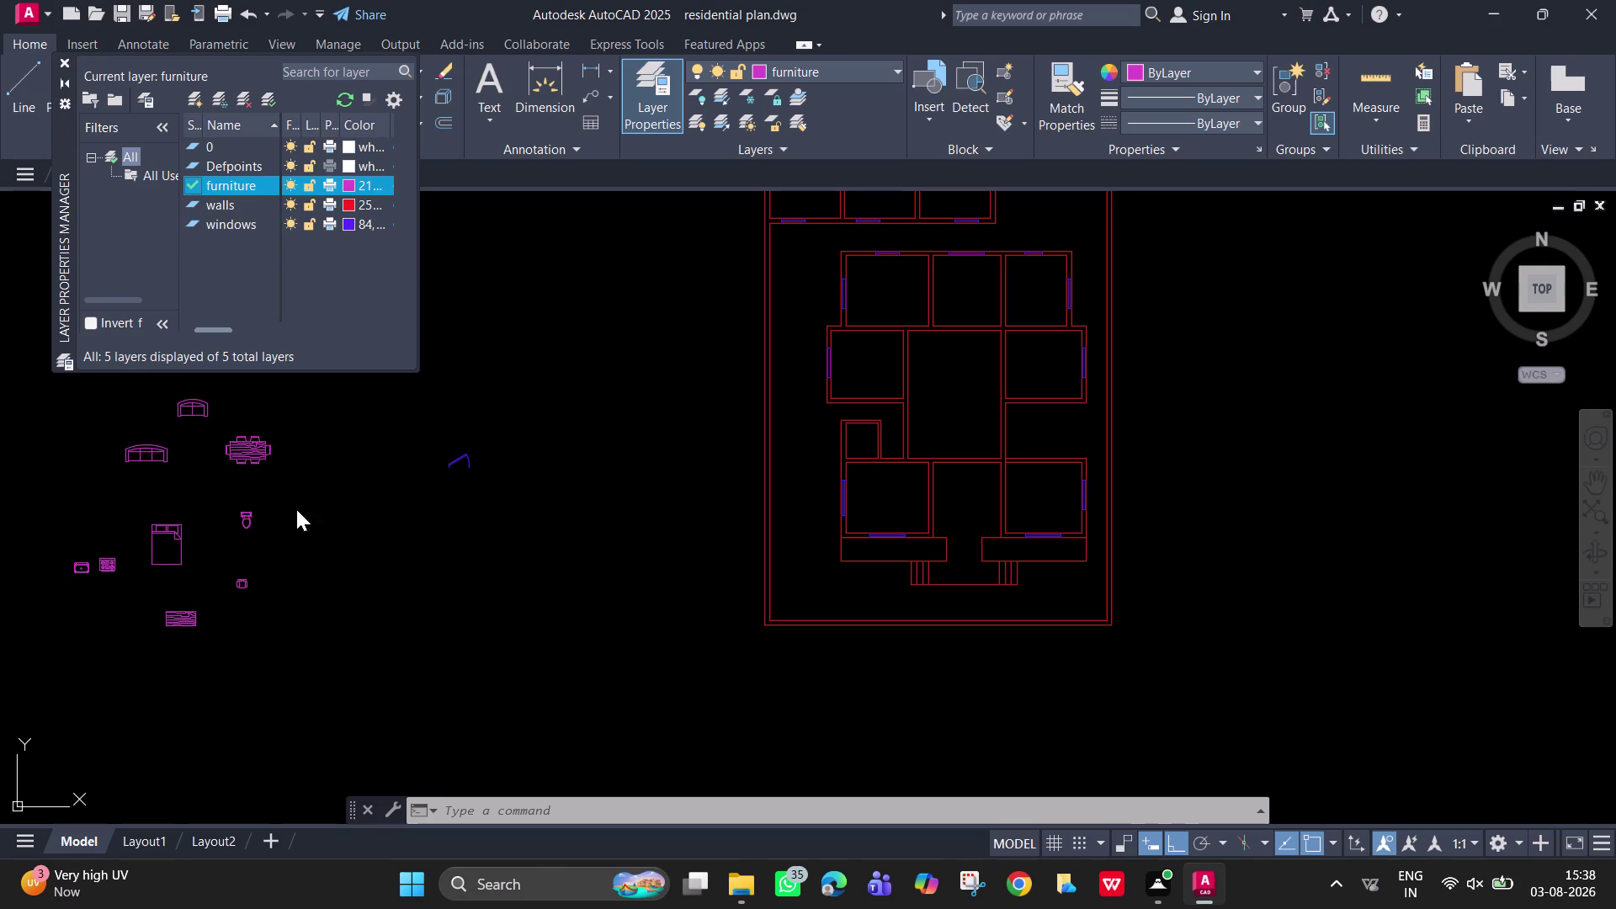
drag(297, 508, 295, 509)
scroll(up, 3)
middle_drag(277, 486, 564, 440)
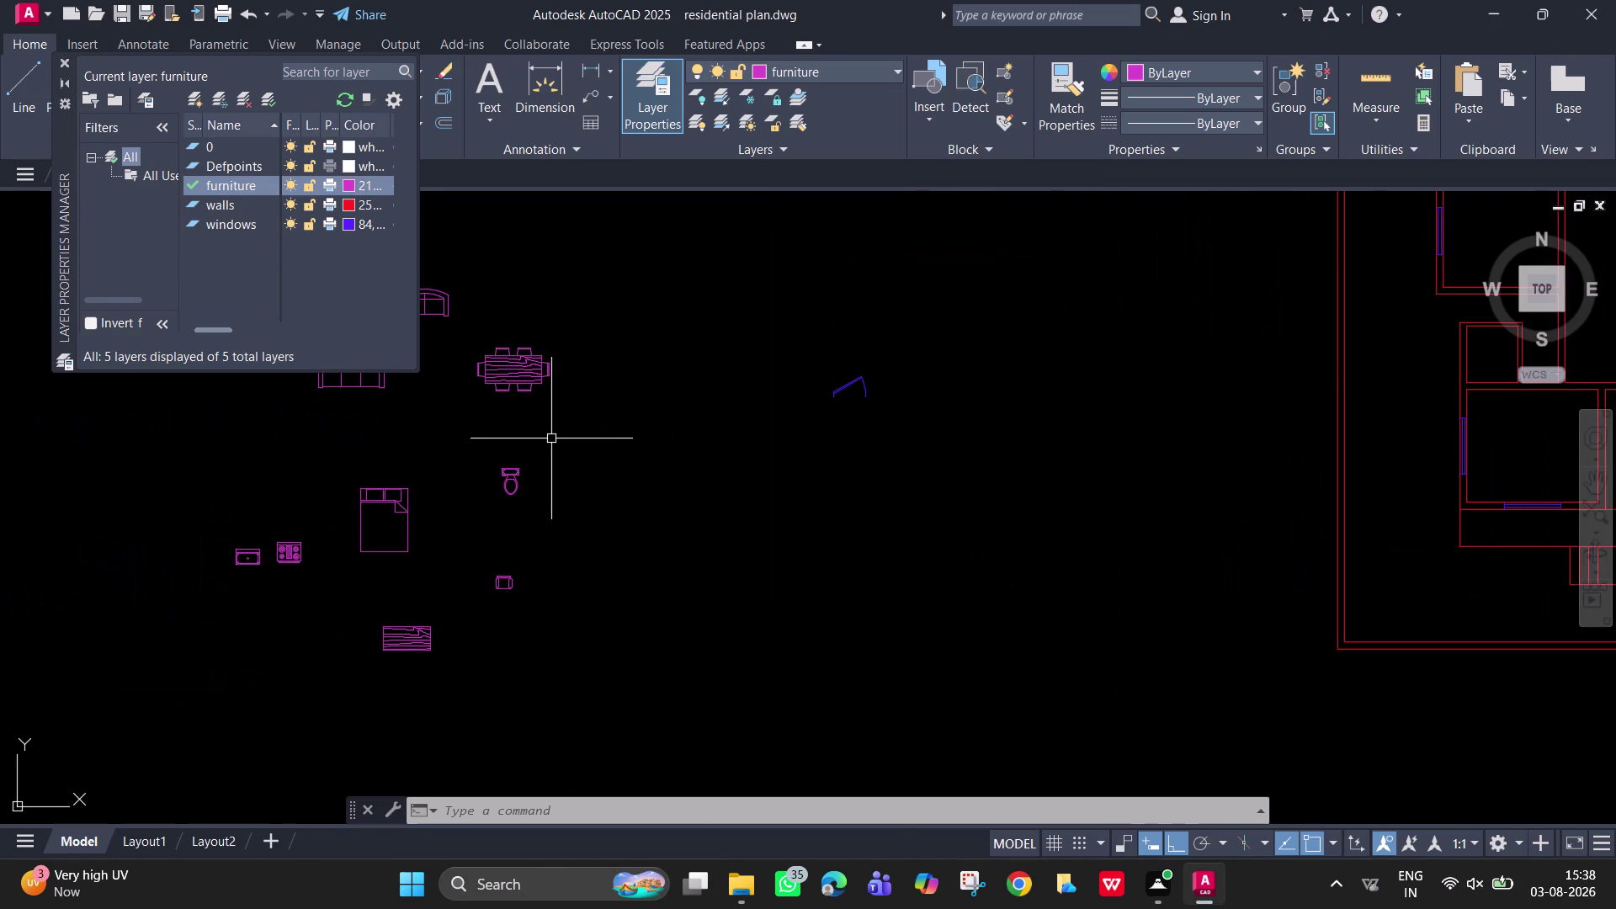
drag(448, 555, 441, 554)
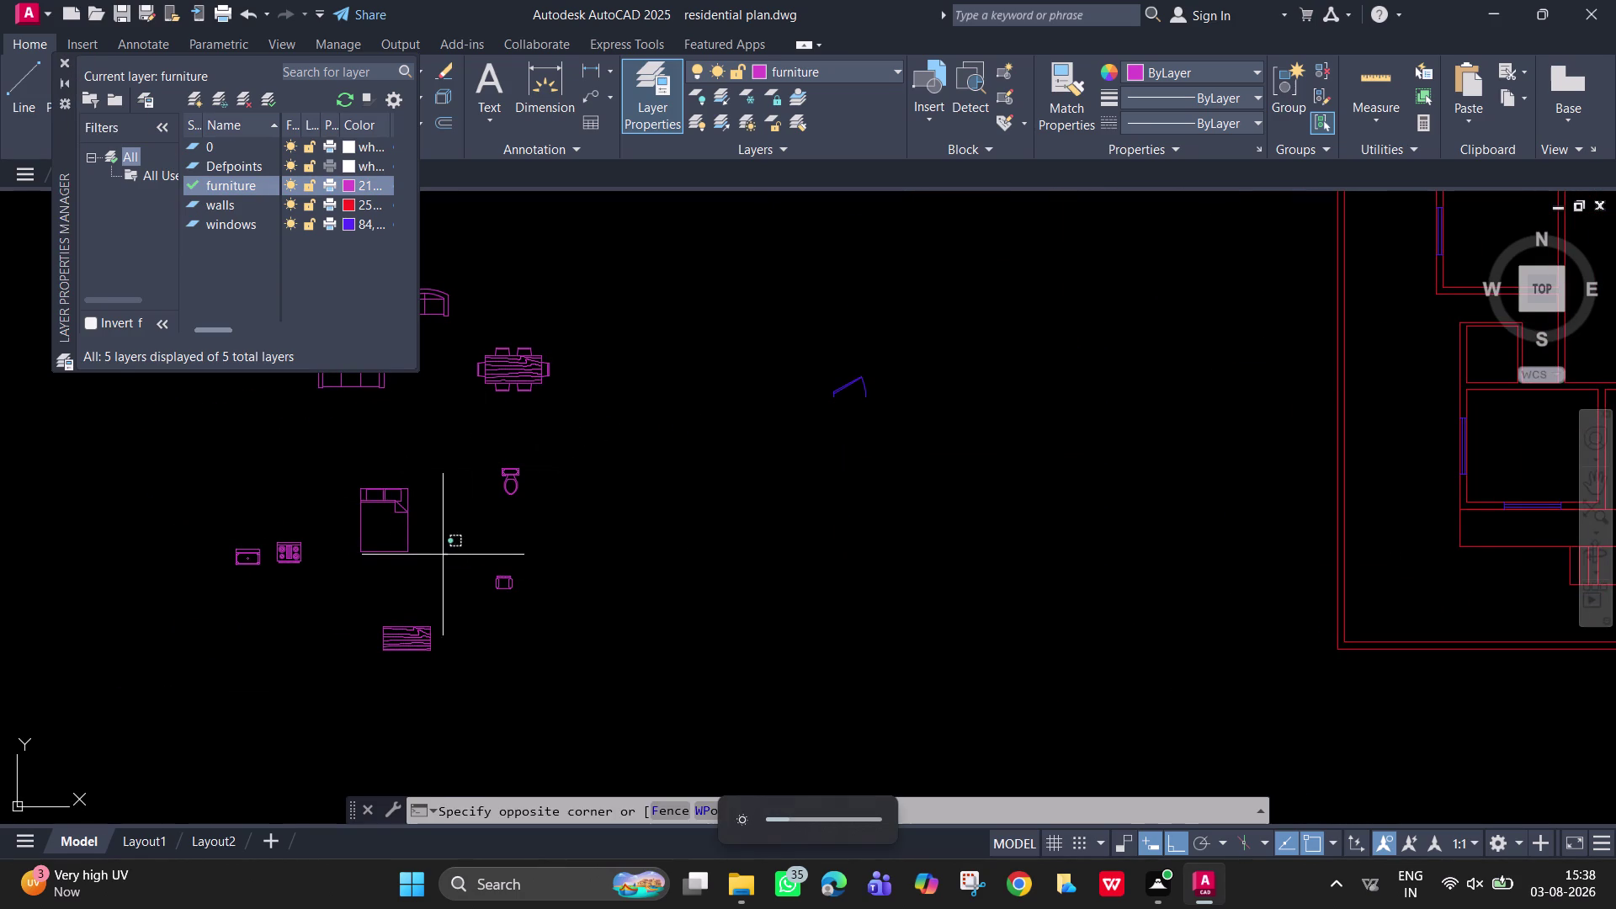
drag(441, 555, 433, 550)
click(328, 462)
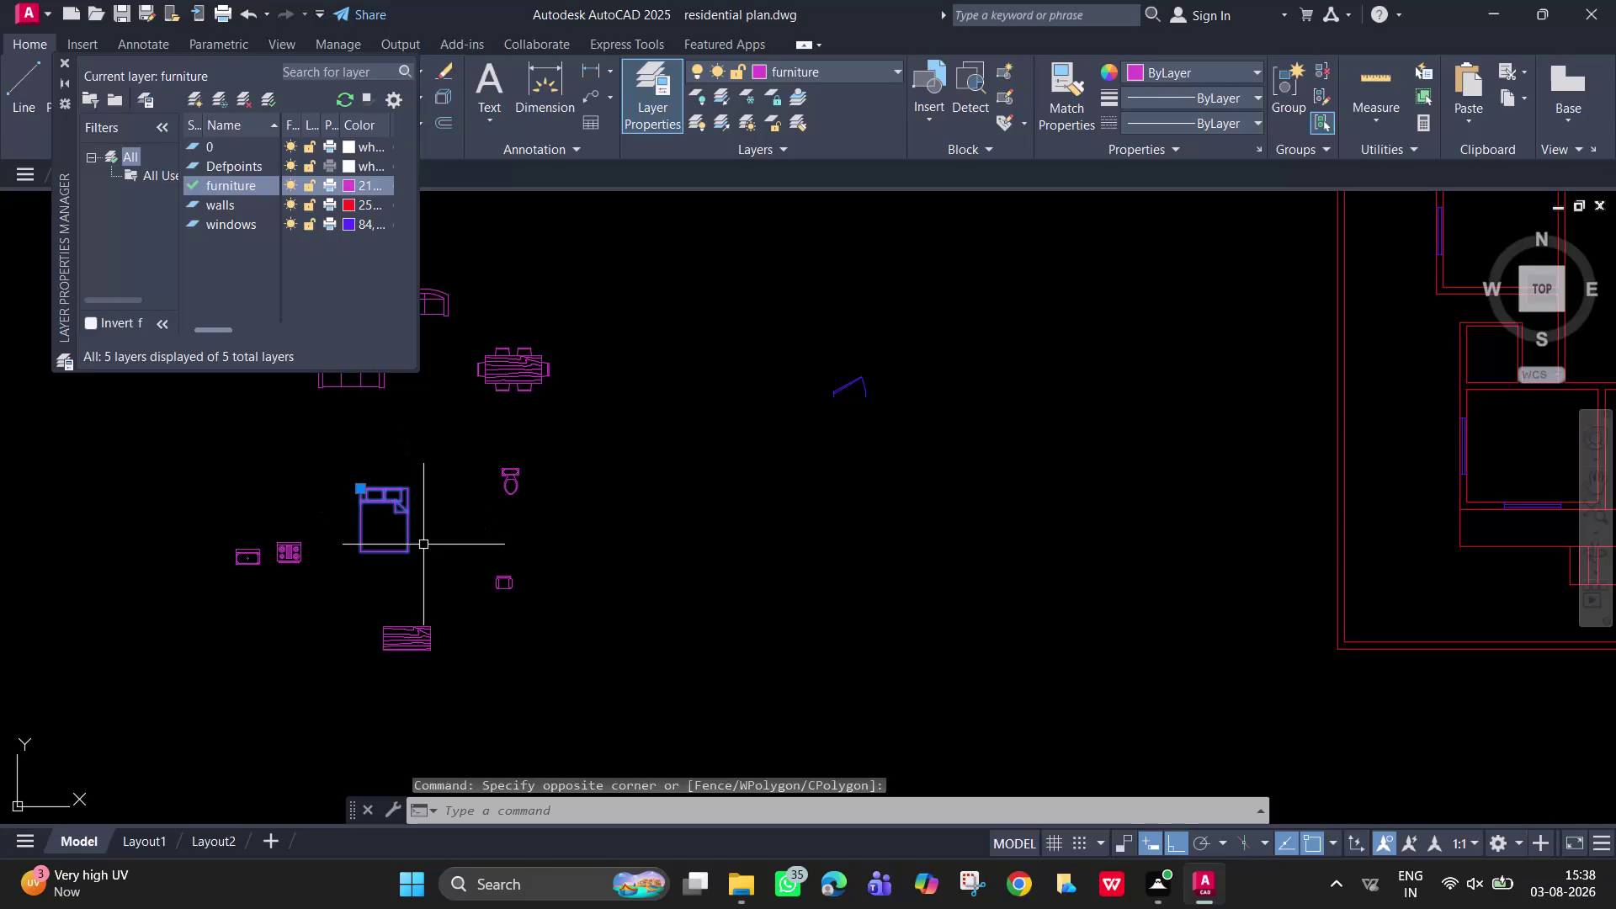
key(m)
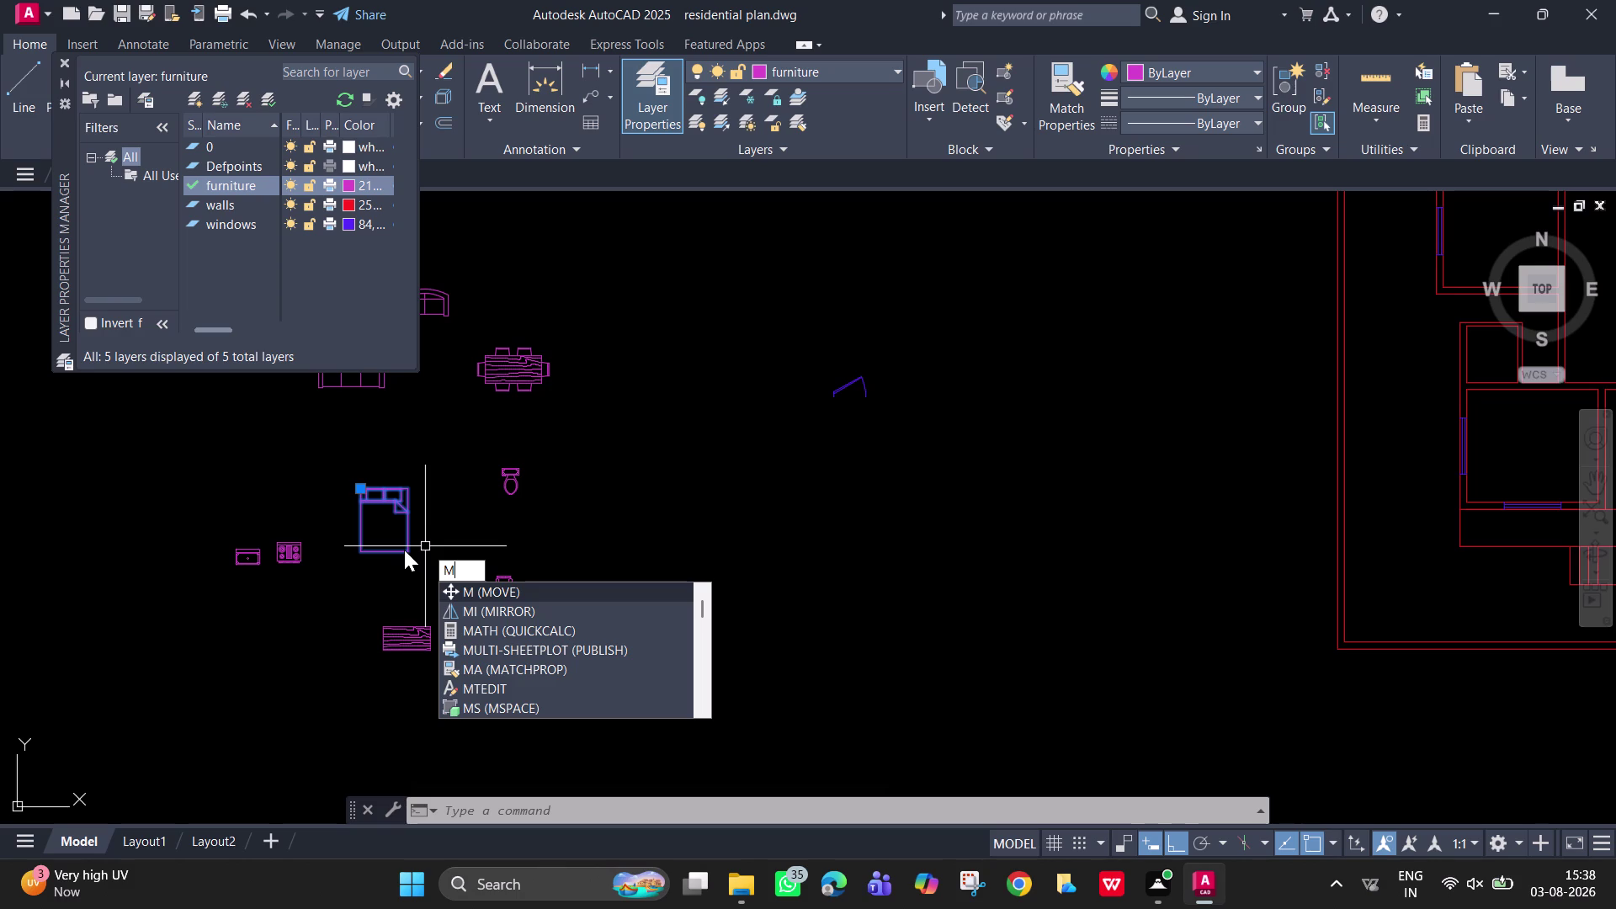
key(space)
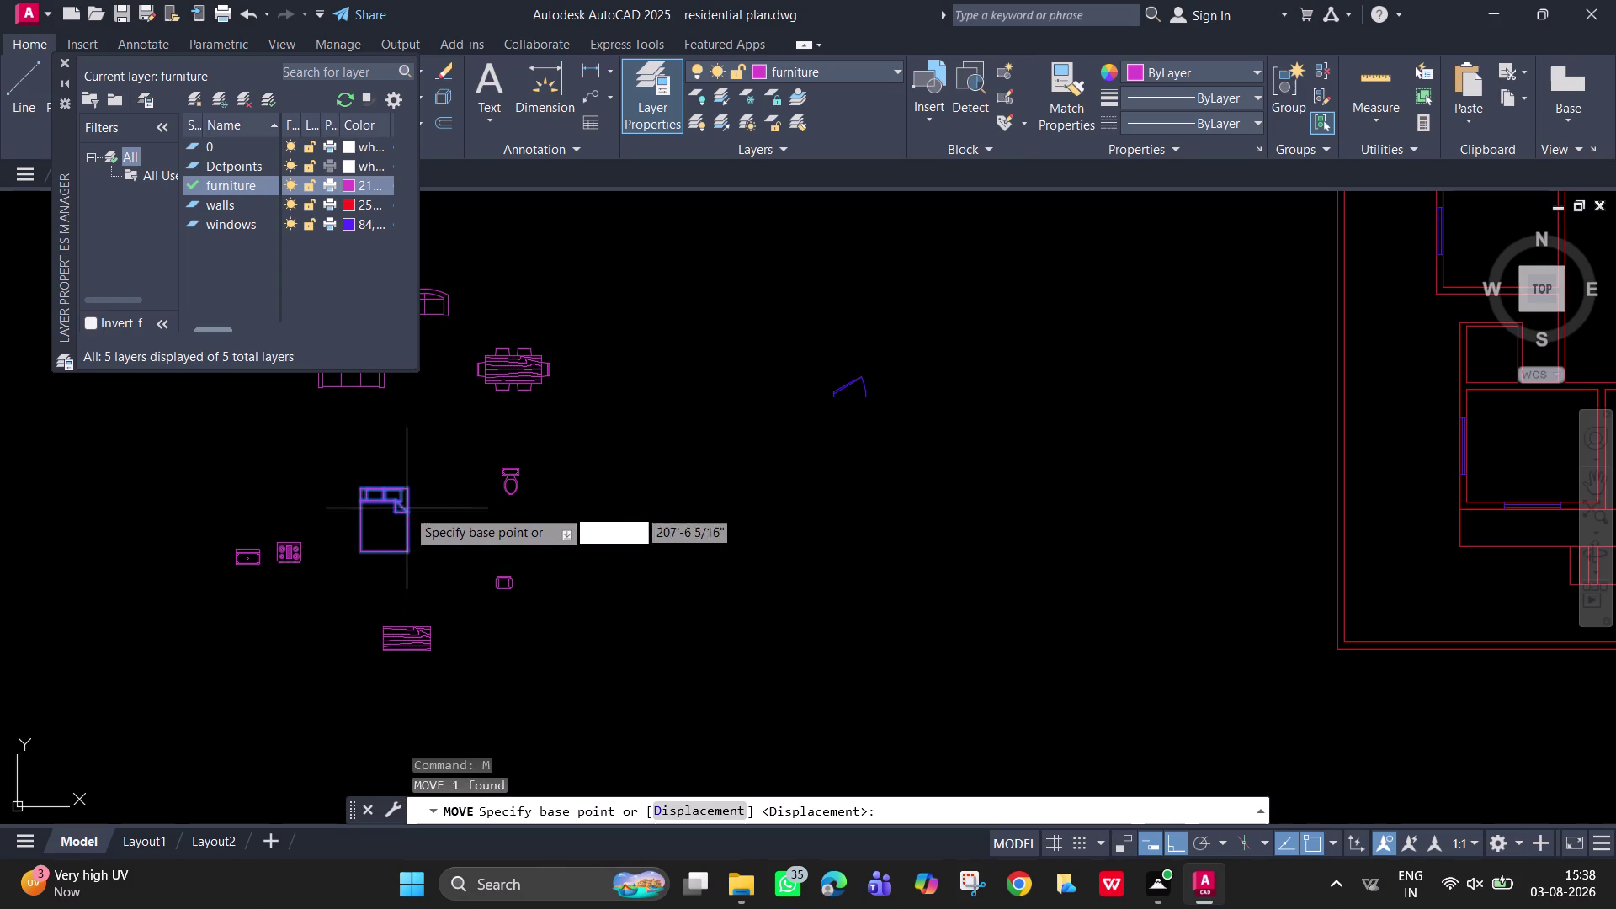
click(407, 486)
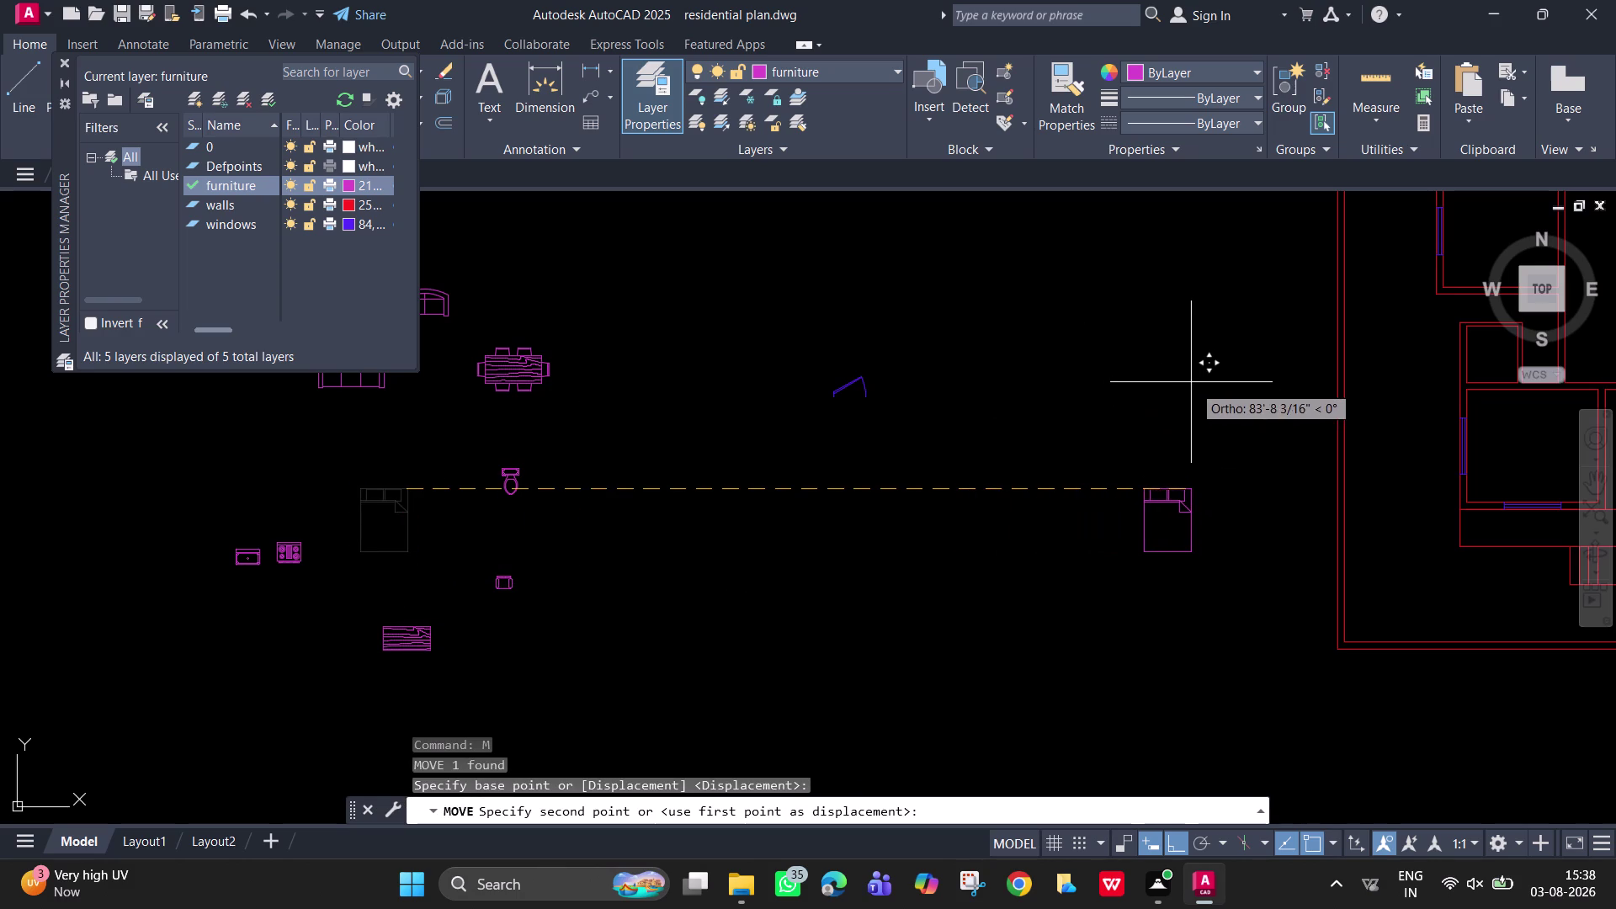
key(F8)
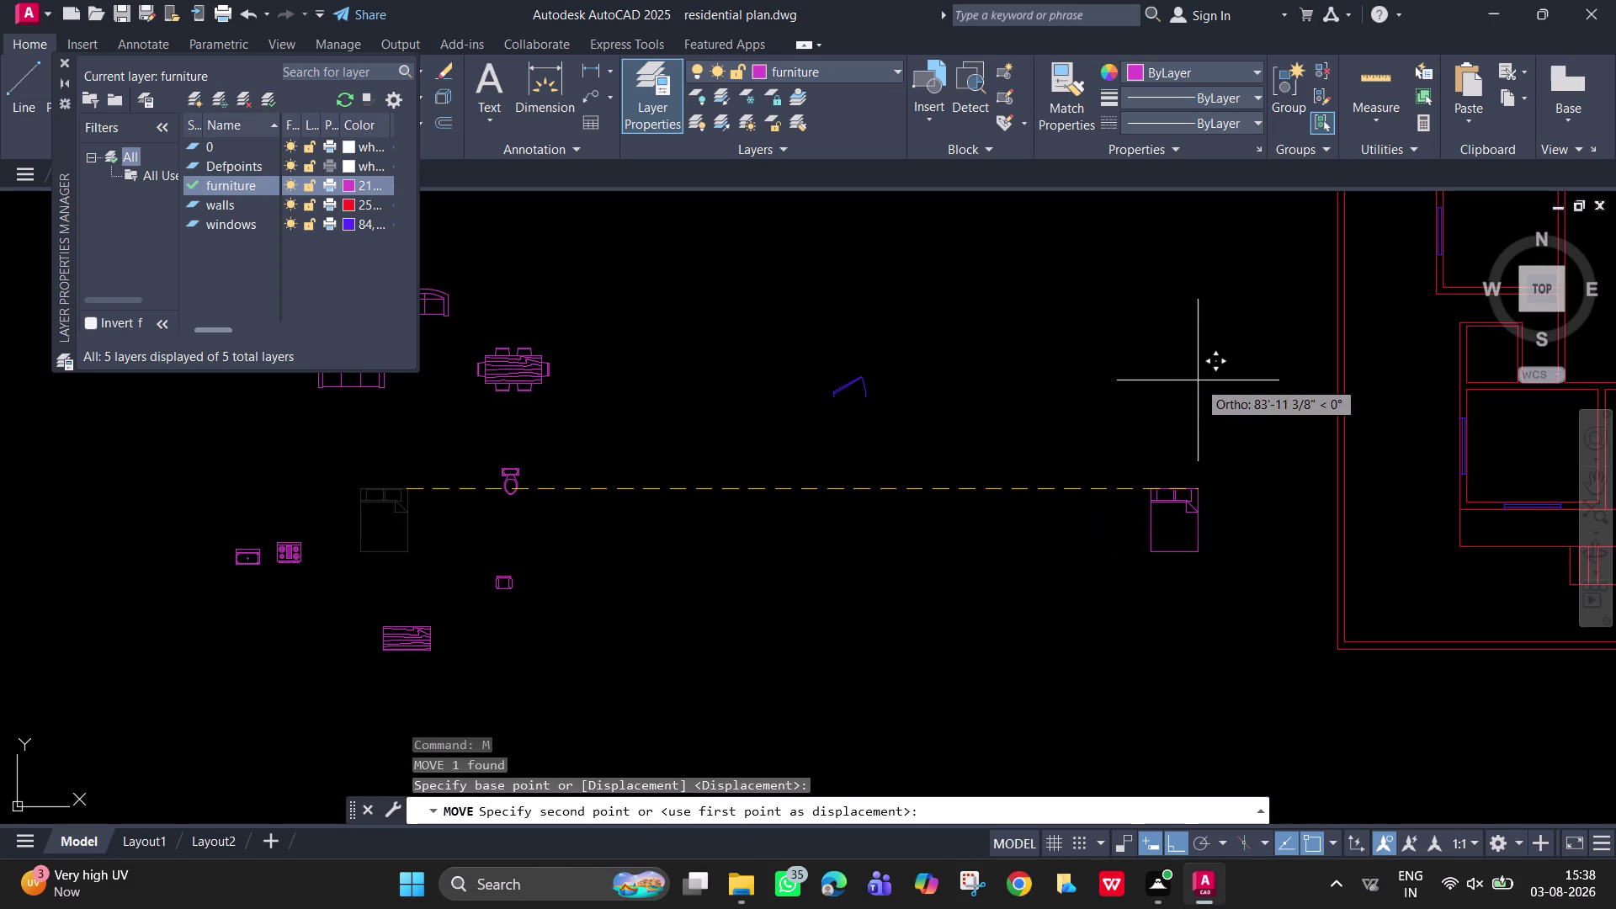
Drop the bed at the upper-left bedroom's top-right corner.
middle_drag(1350, 406, 833, 540)
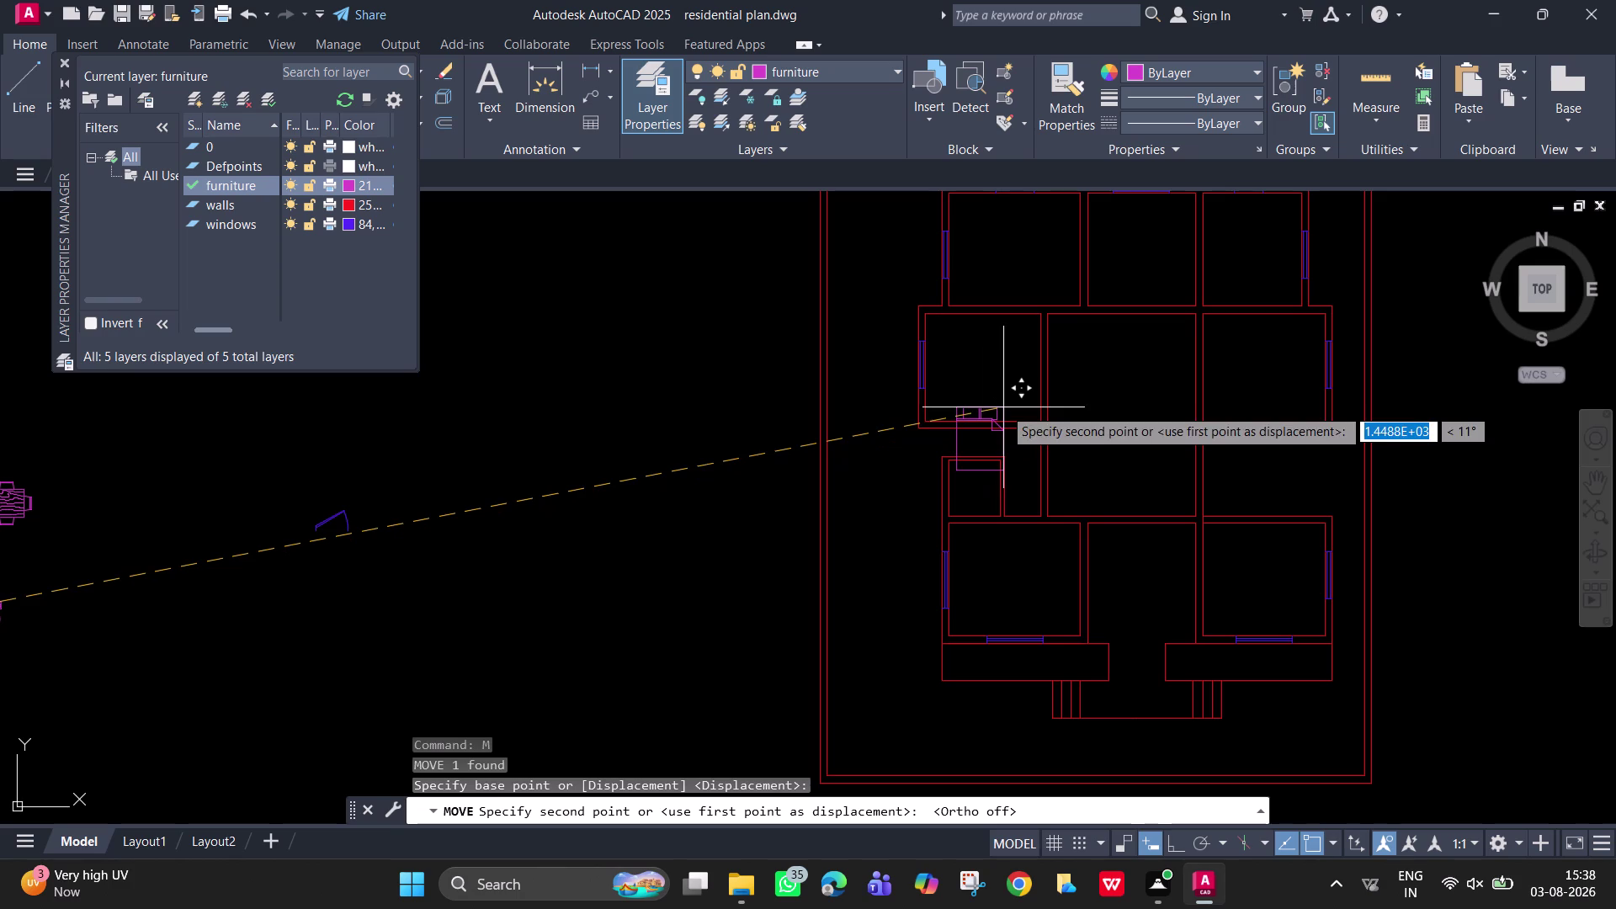
scroll(up, 3)
middle_drag(1003, 347, 1002, 410)
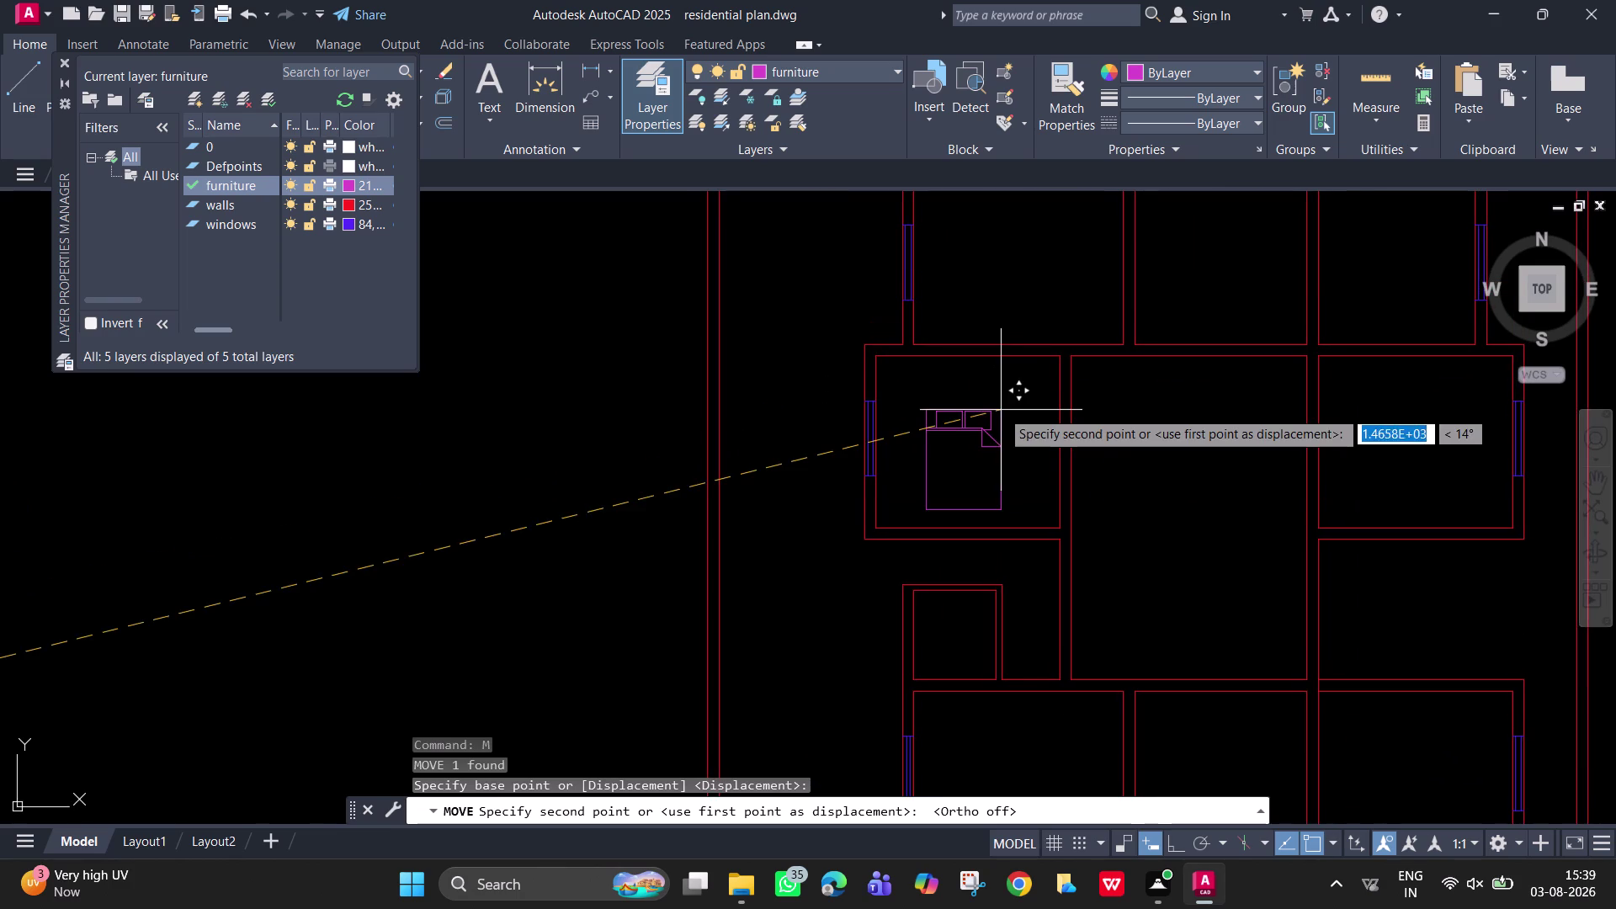
middle_drag(1079, 350, 1033, 551)
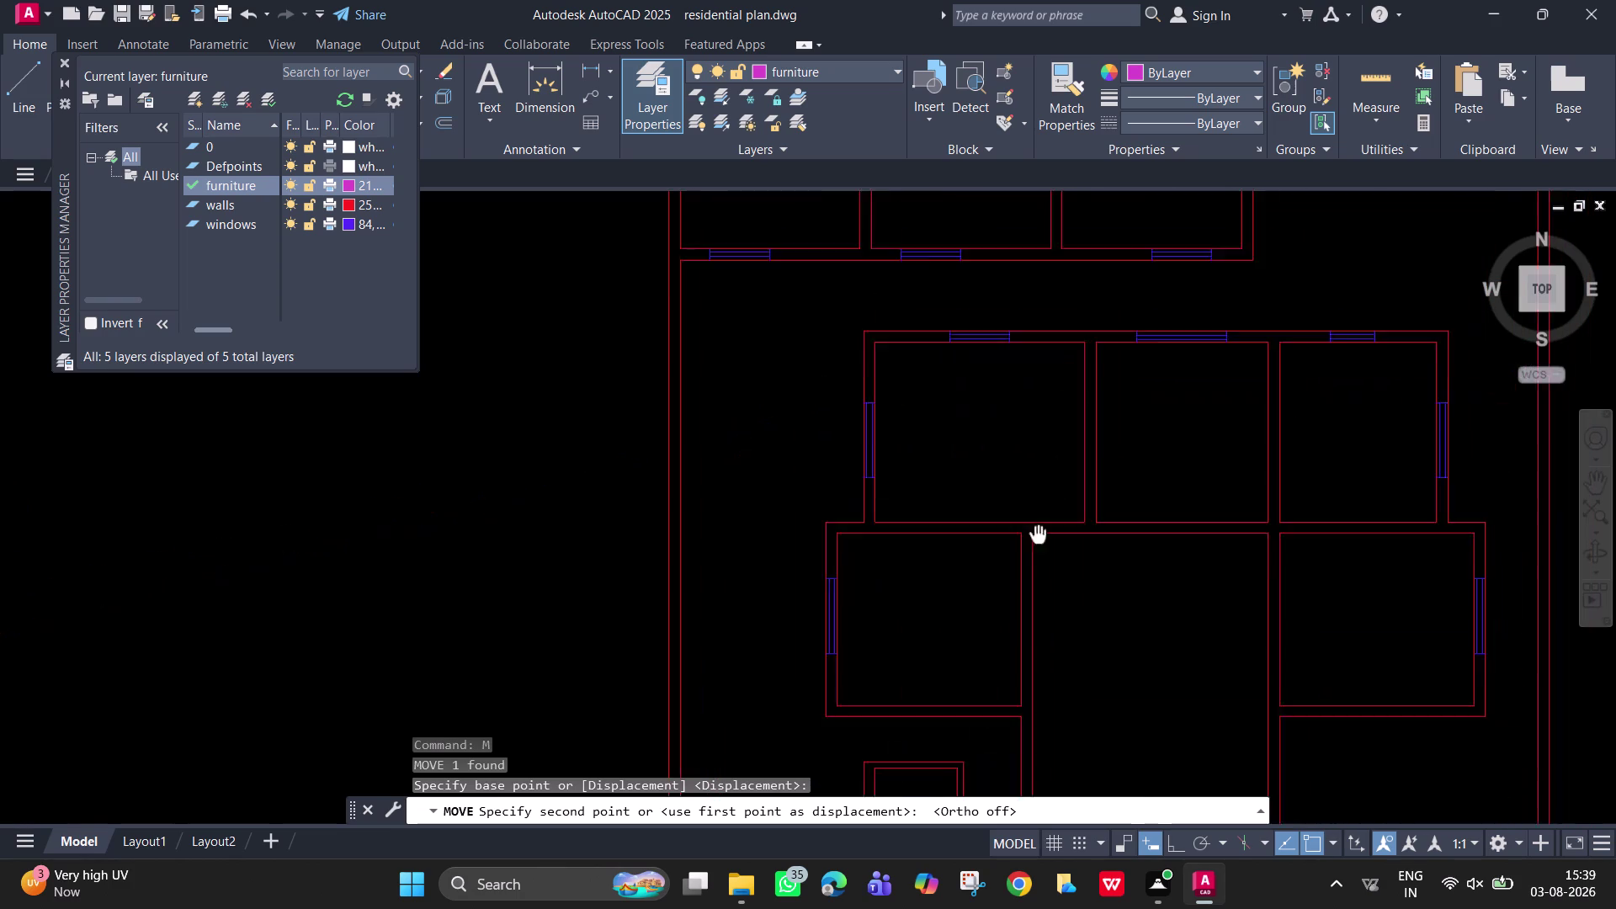
middle_drag(1033, 551, 1008, 600)
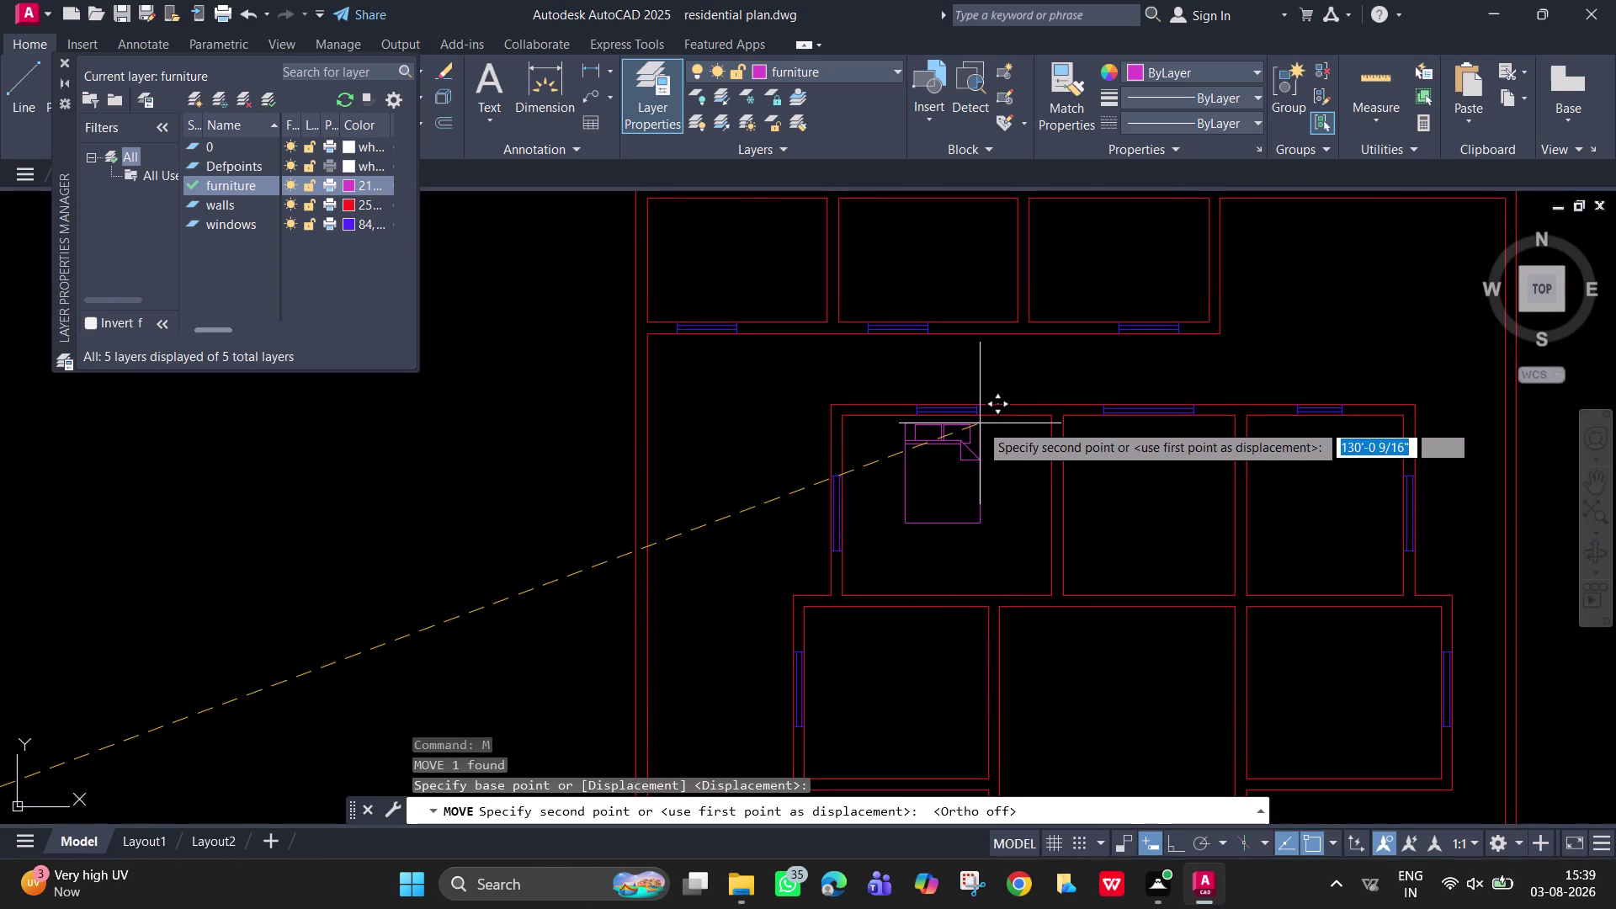
scroll(up, 3)
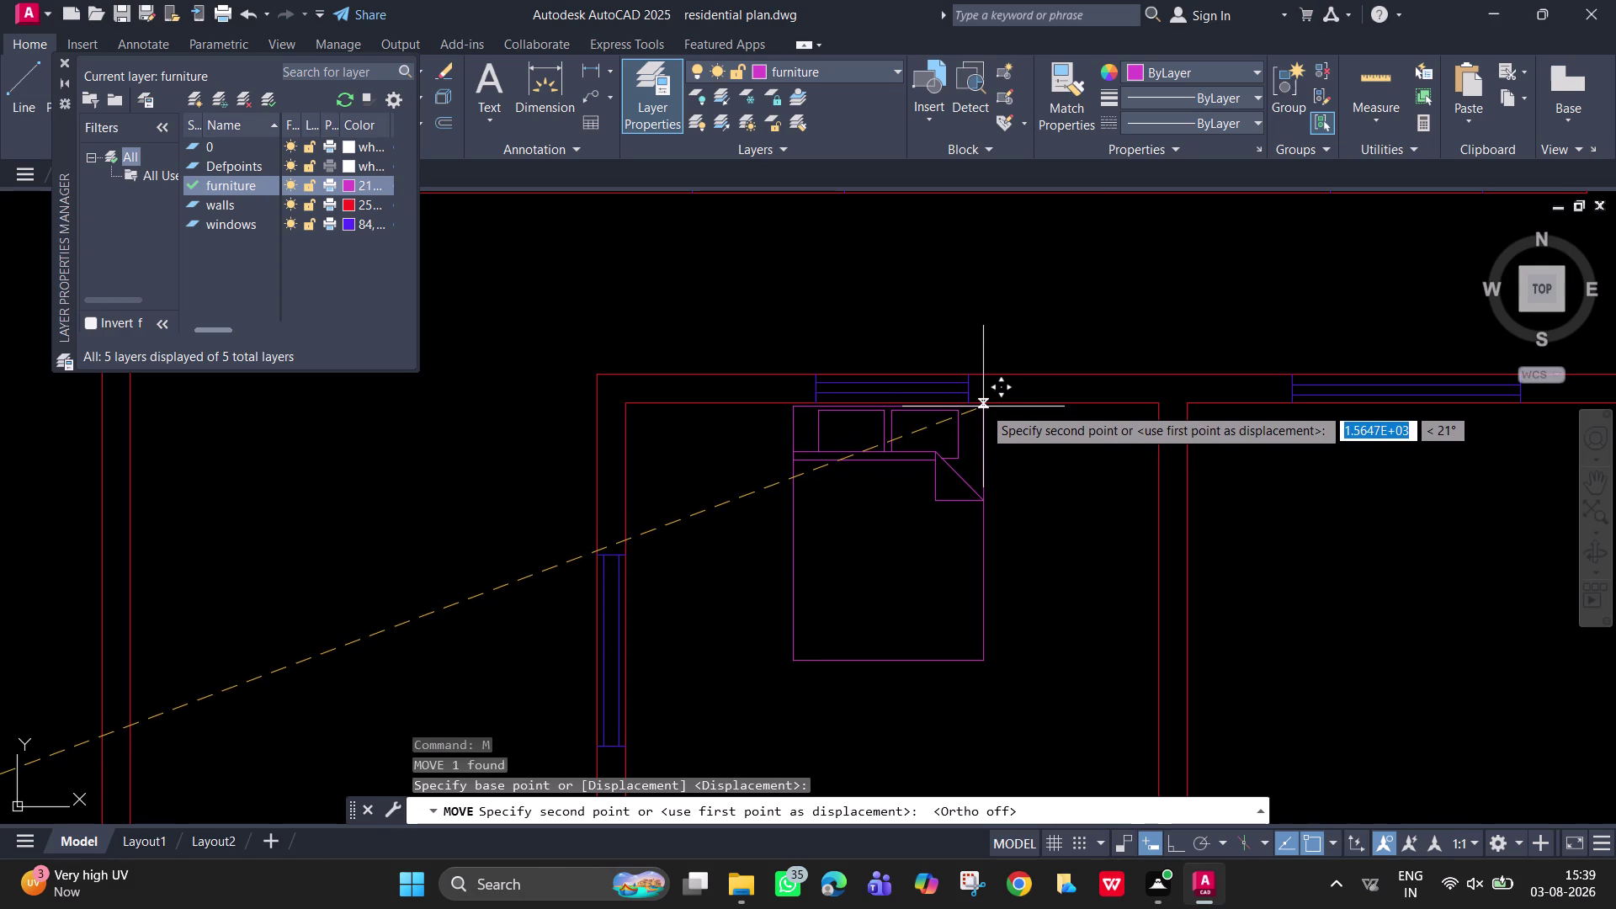
click(983, 407)
Move the bed again so its headboard sits flush against the top wall.
click(983, 406)
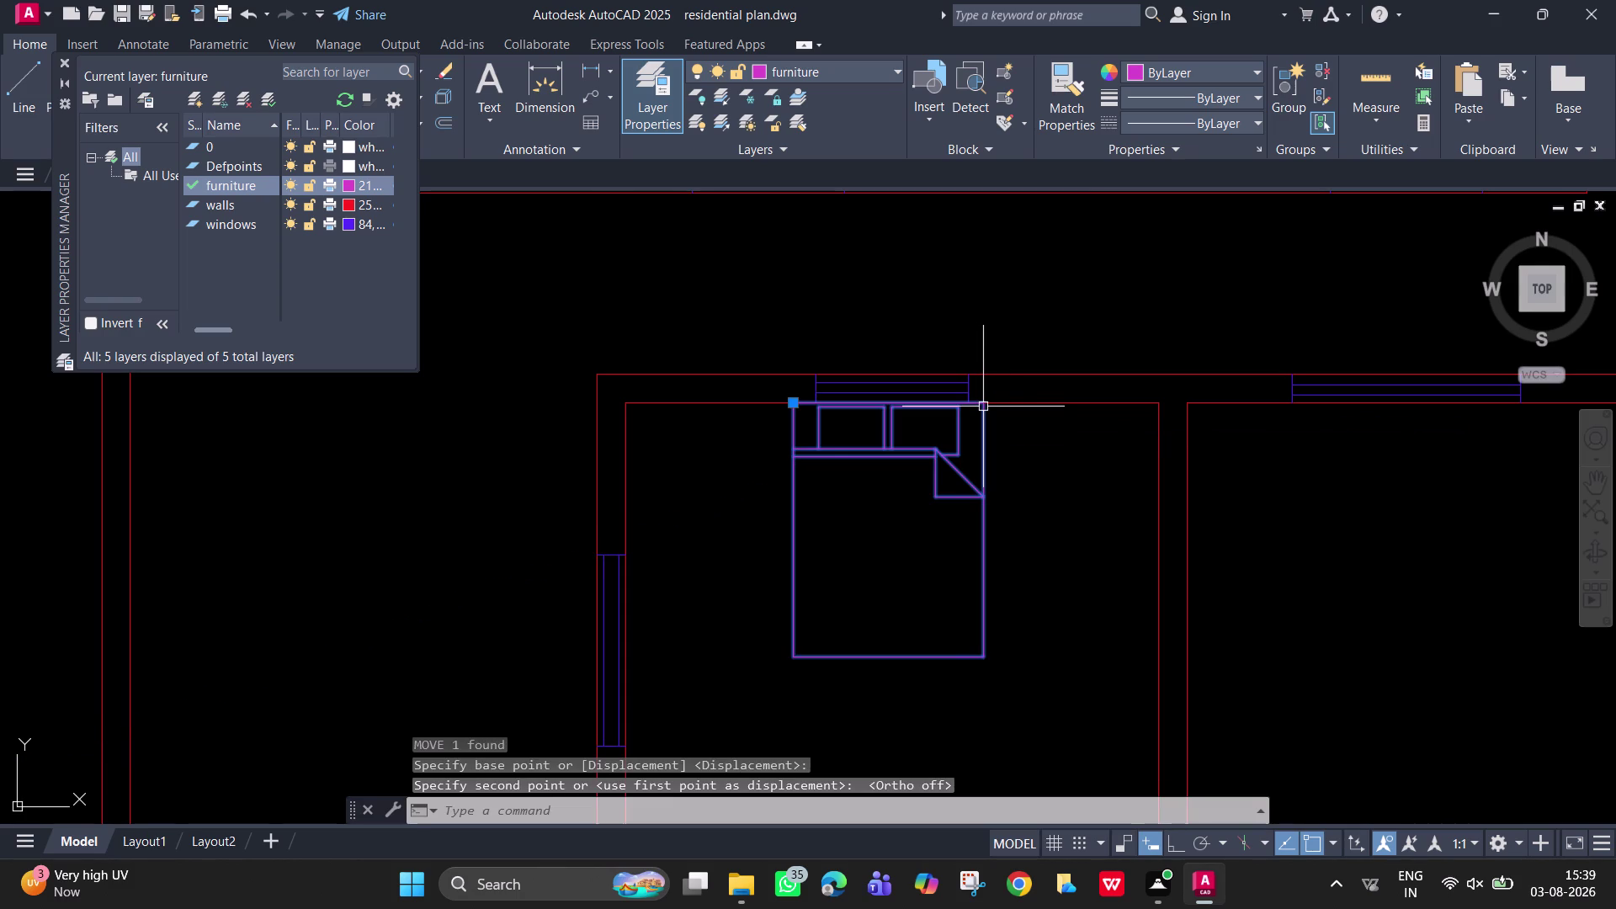
text(m)
key(space)
click(983, 407)
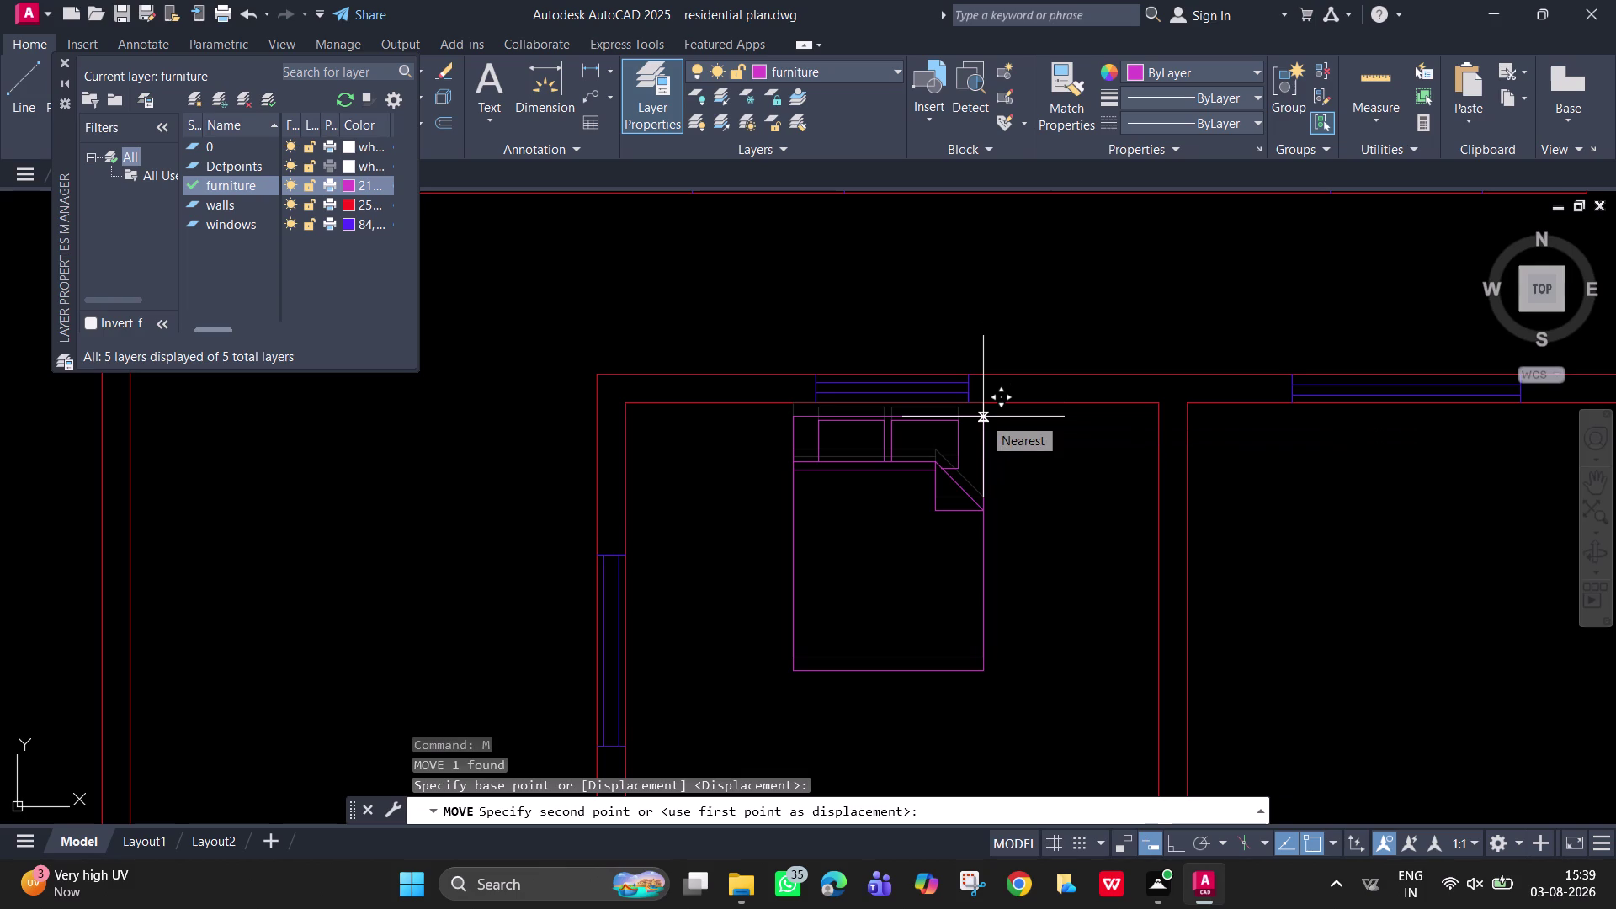
click(983, 414)
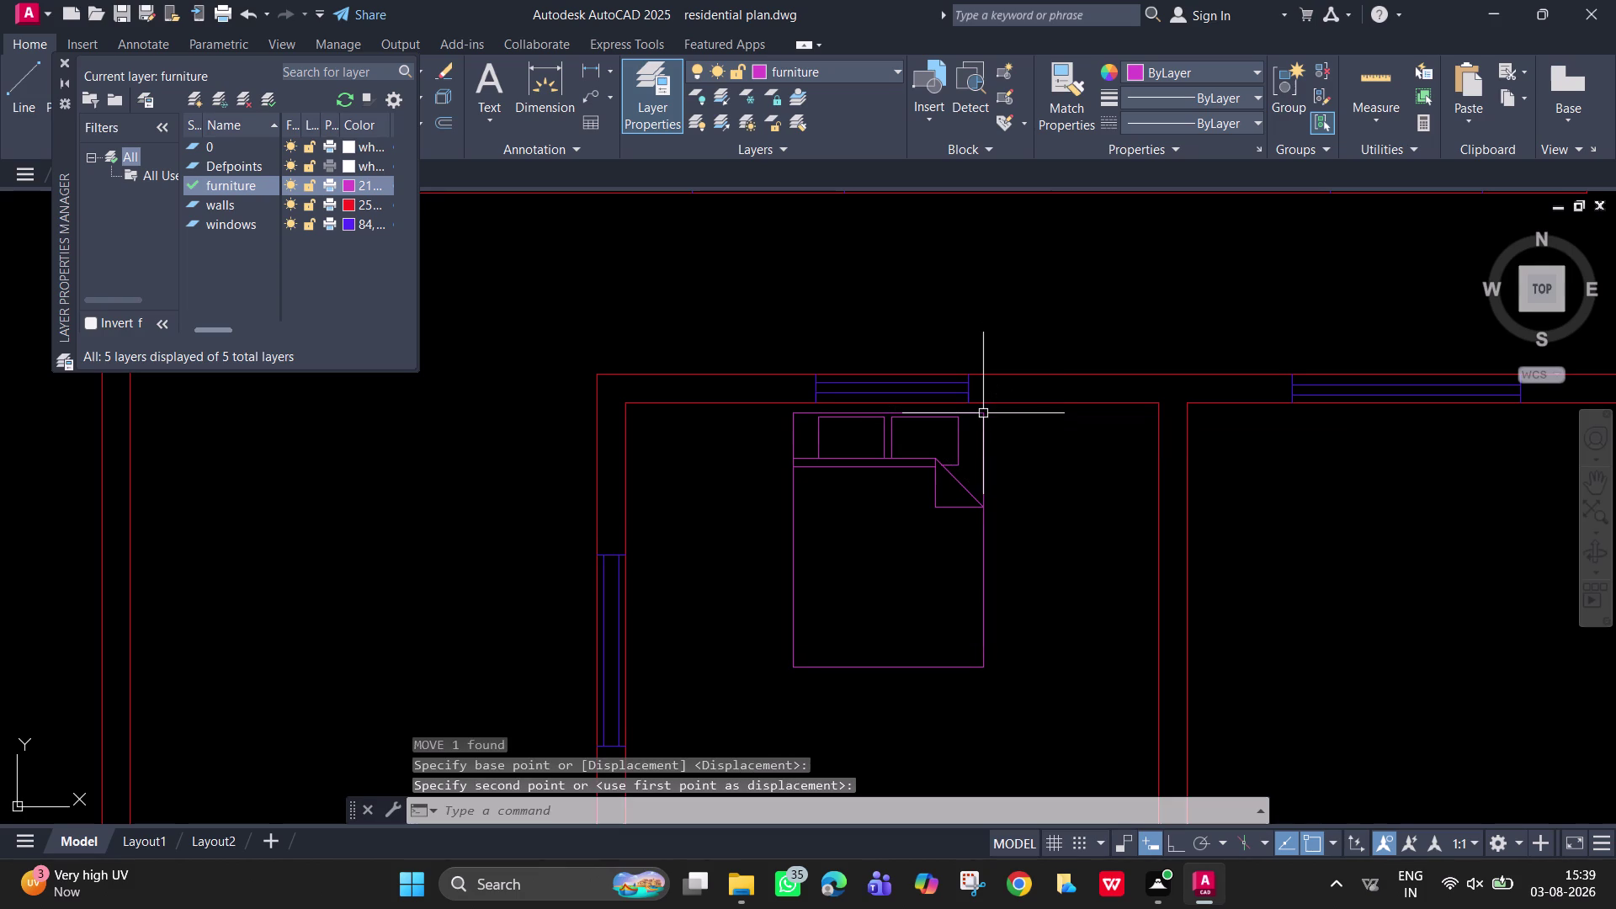
scroll(down, 3)
middle_drag(1003, 492, 870, 423)
Copy the queen bed, based at its top-right corner, into the bedroom below.
scroll(down, 3)
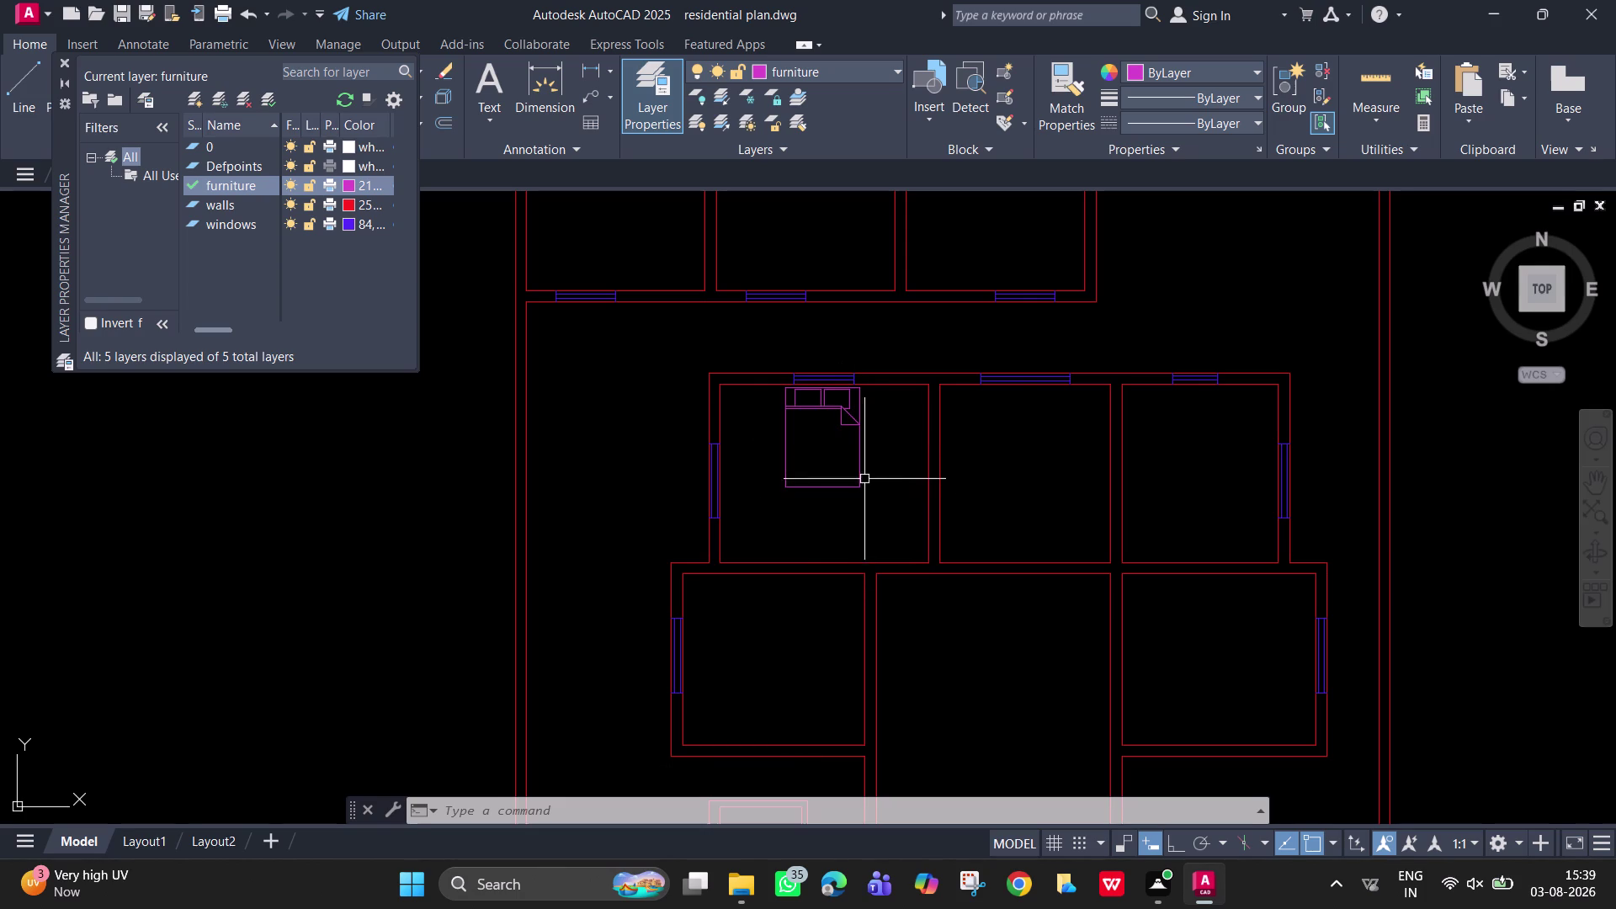
click(862, 473)
text(co)
key(Return)
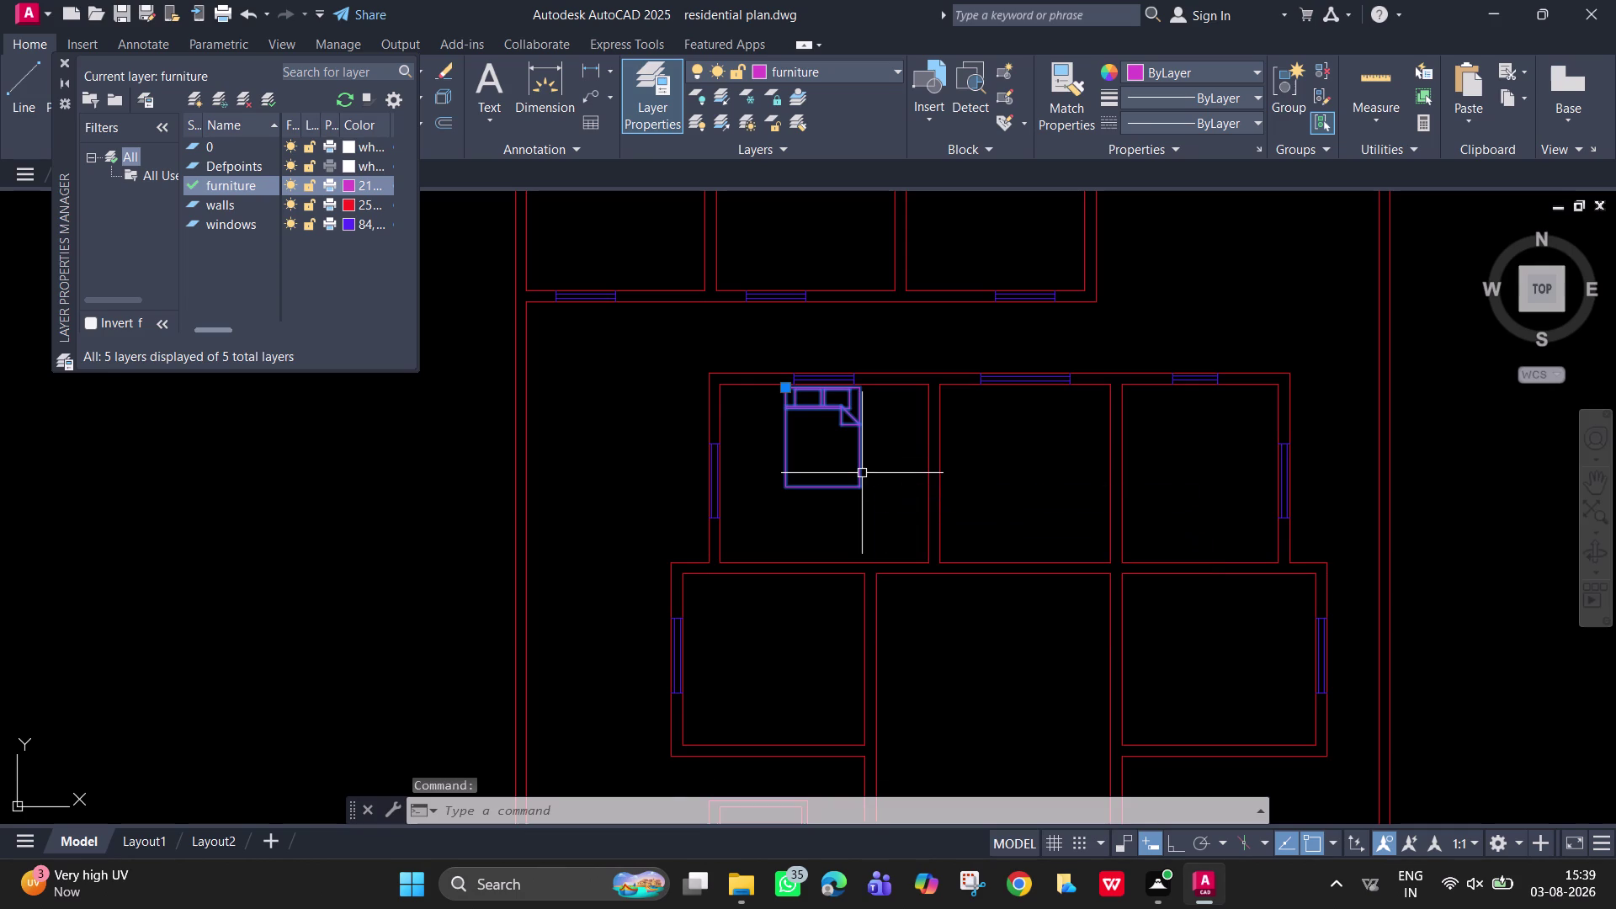
click(864, 387)
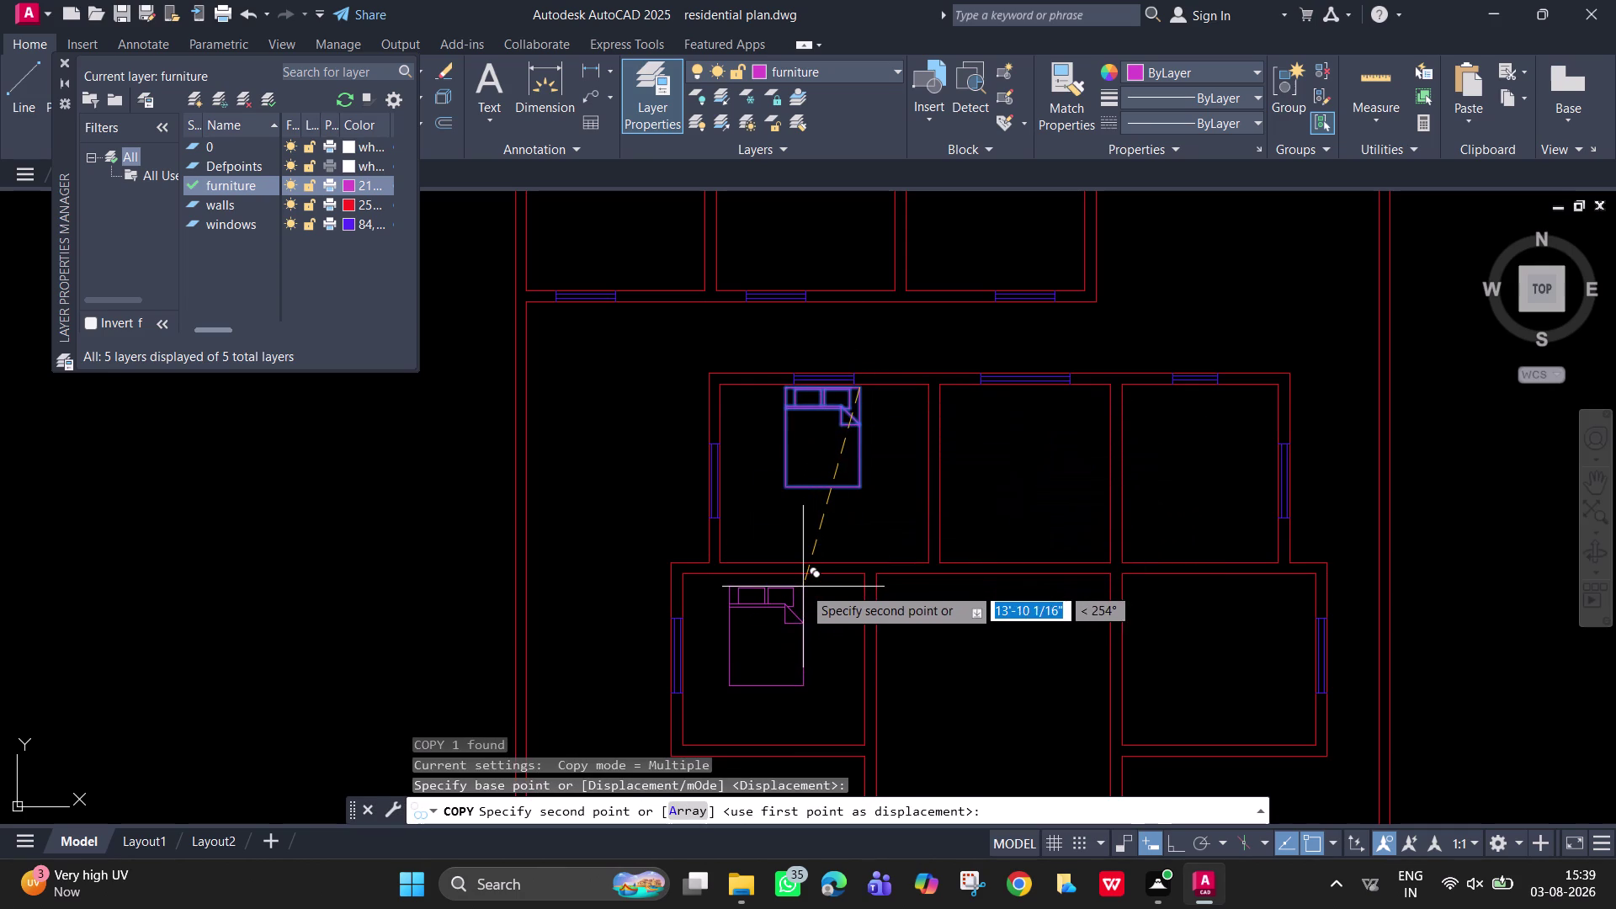
scroll(up, 3)
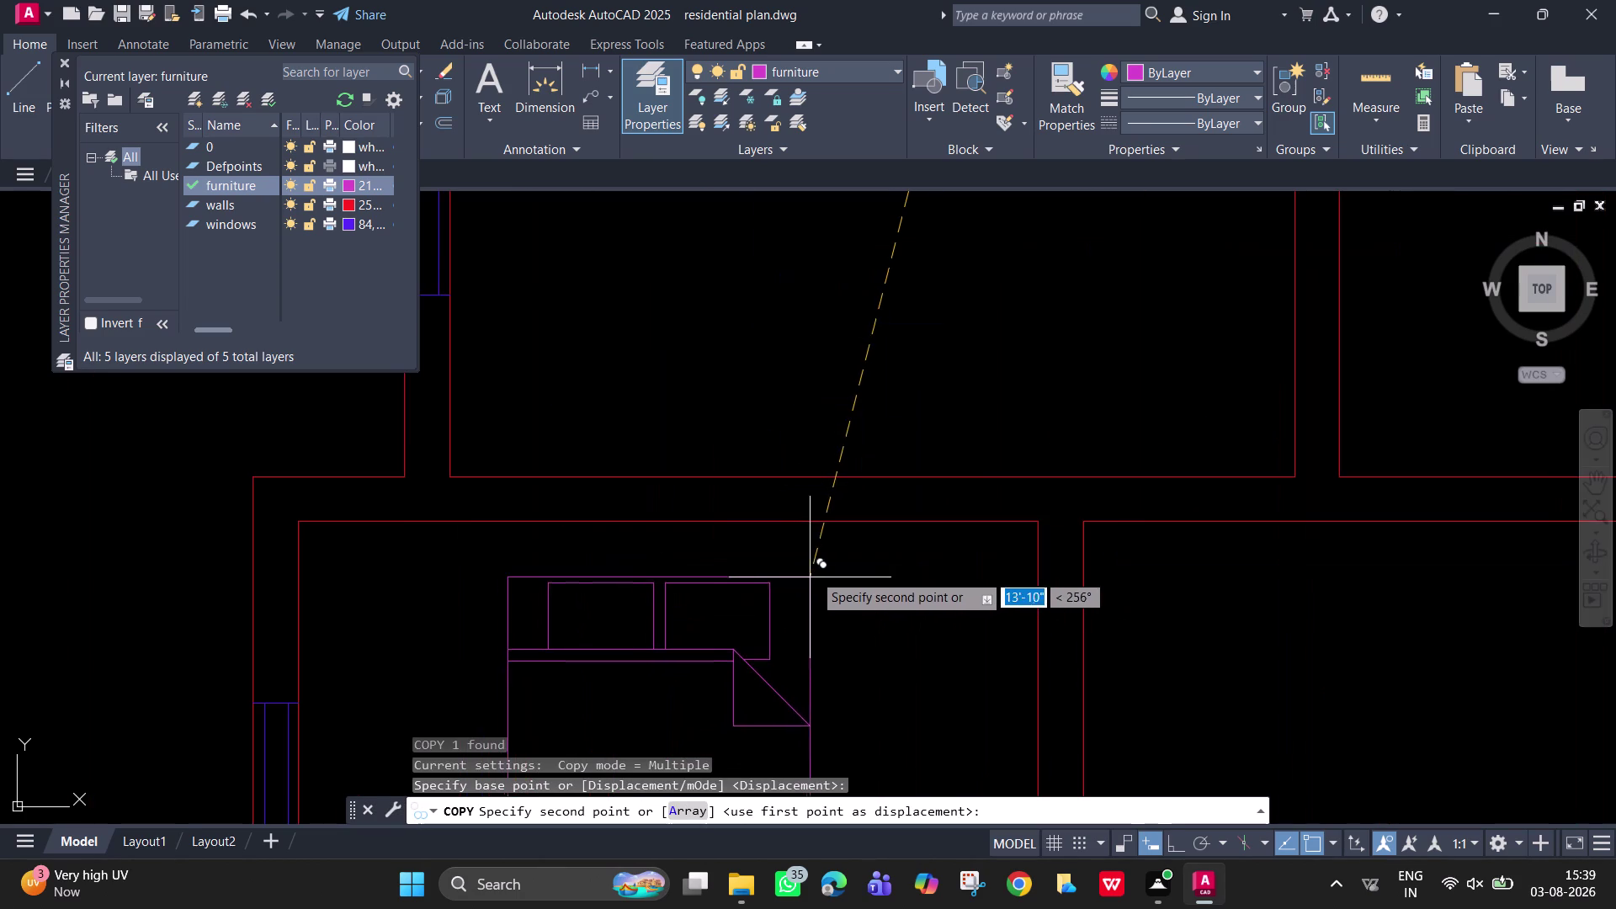
click(810, 531)
scroll(down, 3)
middle_drag(890, 451, 888, 480)
scroll(down, 3)
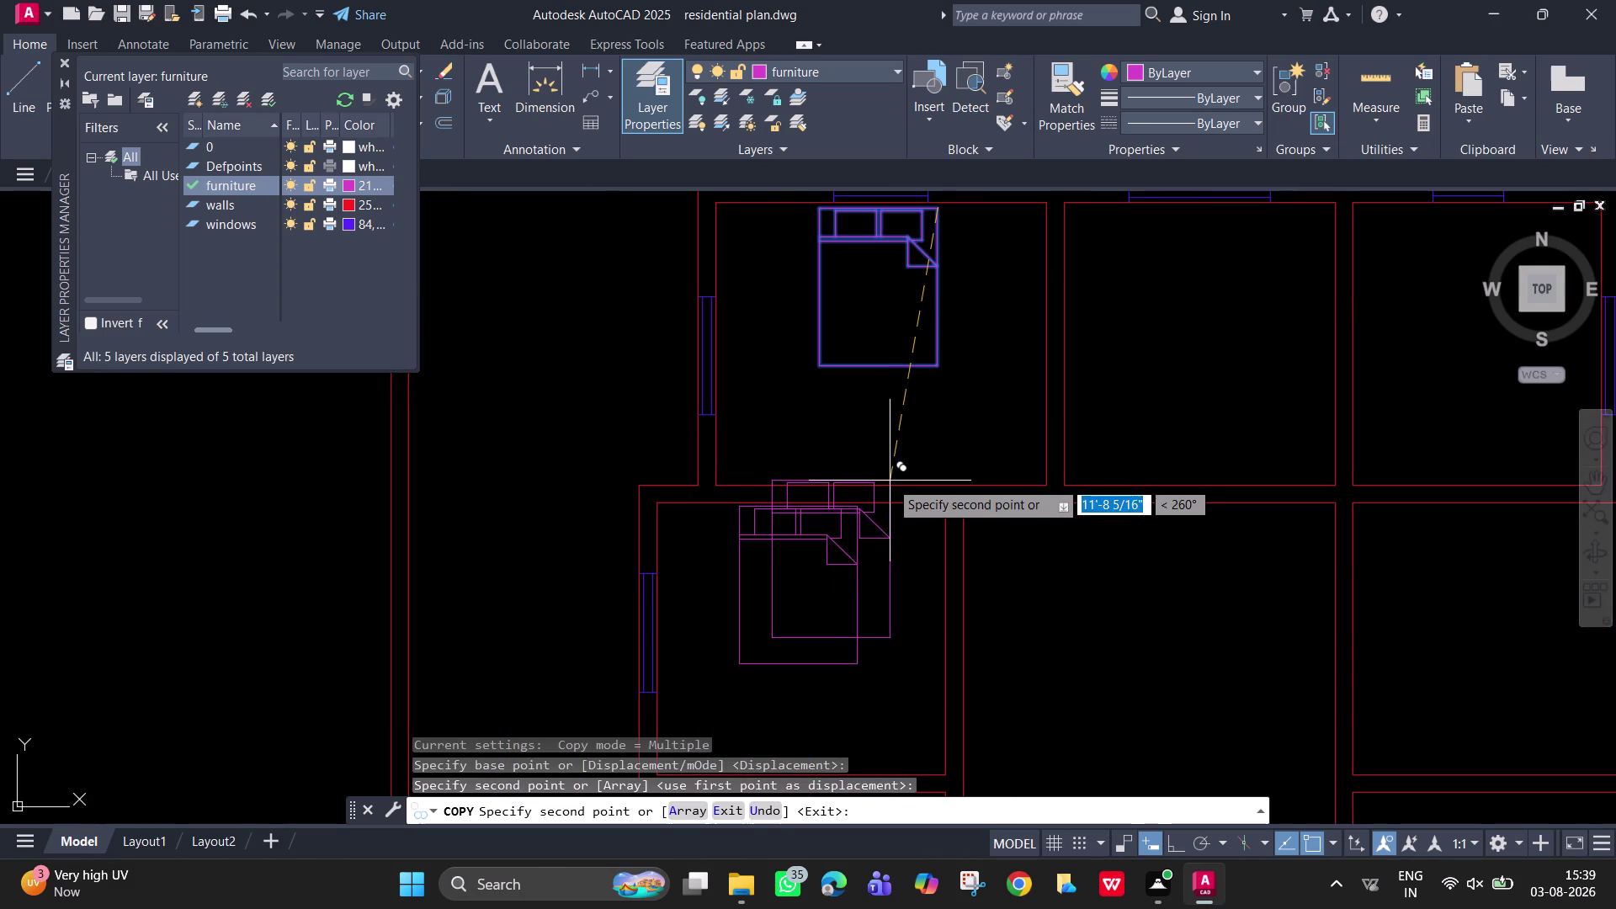
scroll(down, 3)
key(Escape)
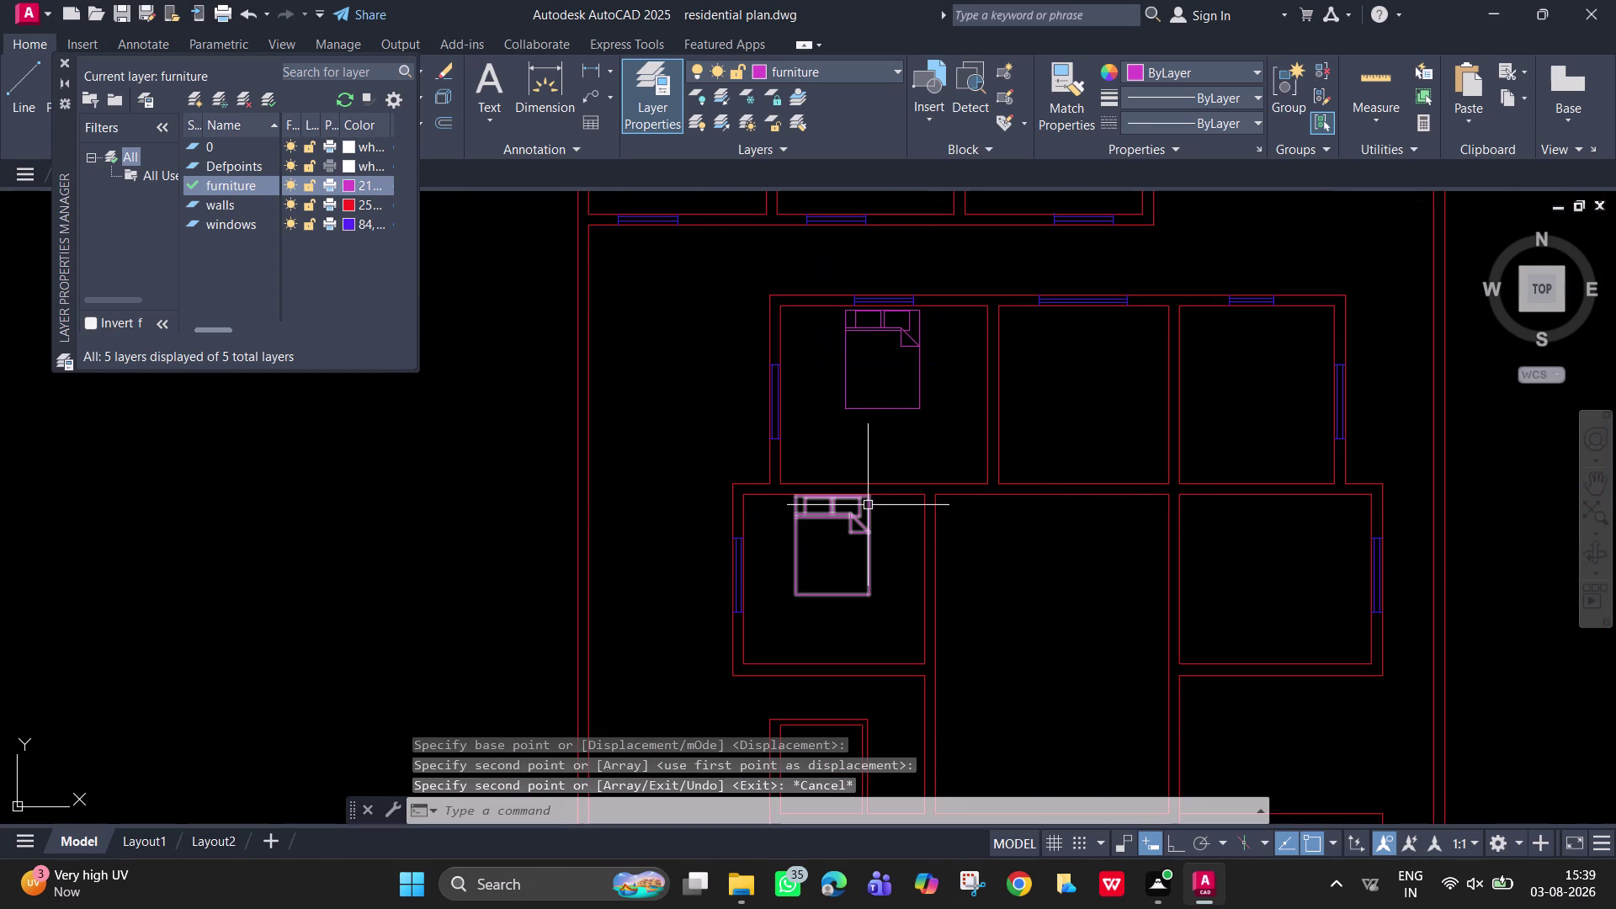
scroll(up, 3)
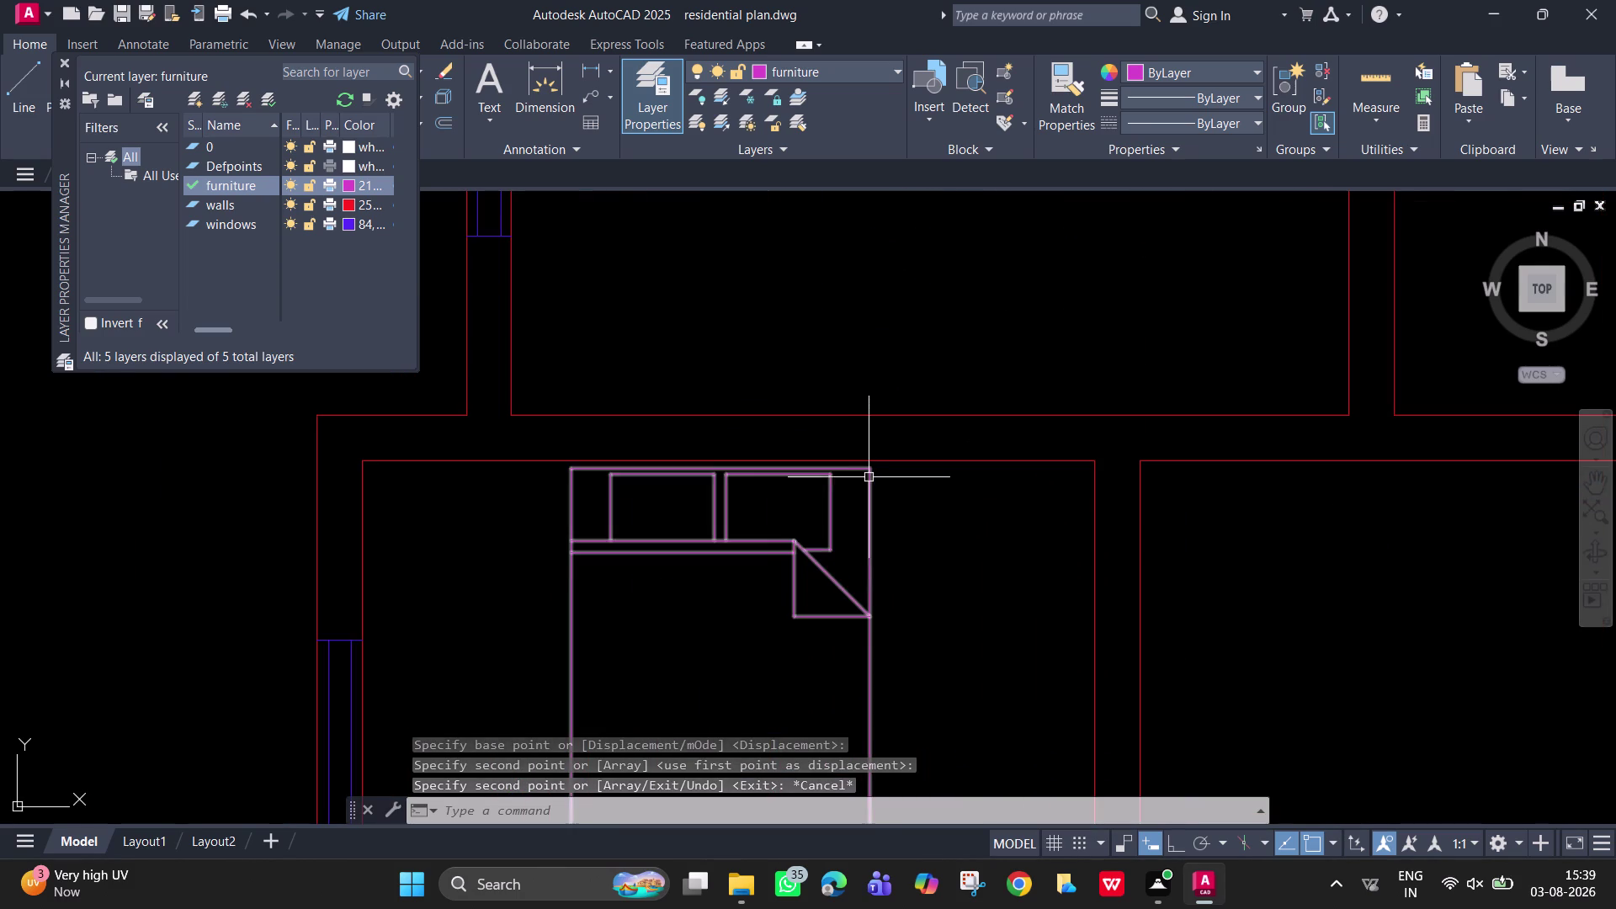
Move the copied bed so its top-right corner snaps against the room's top wall.
click(870, 474)
key(m)
key(space)
click(870, 471)
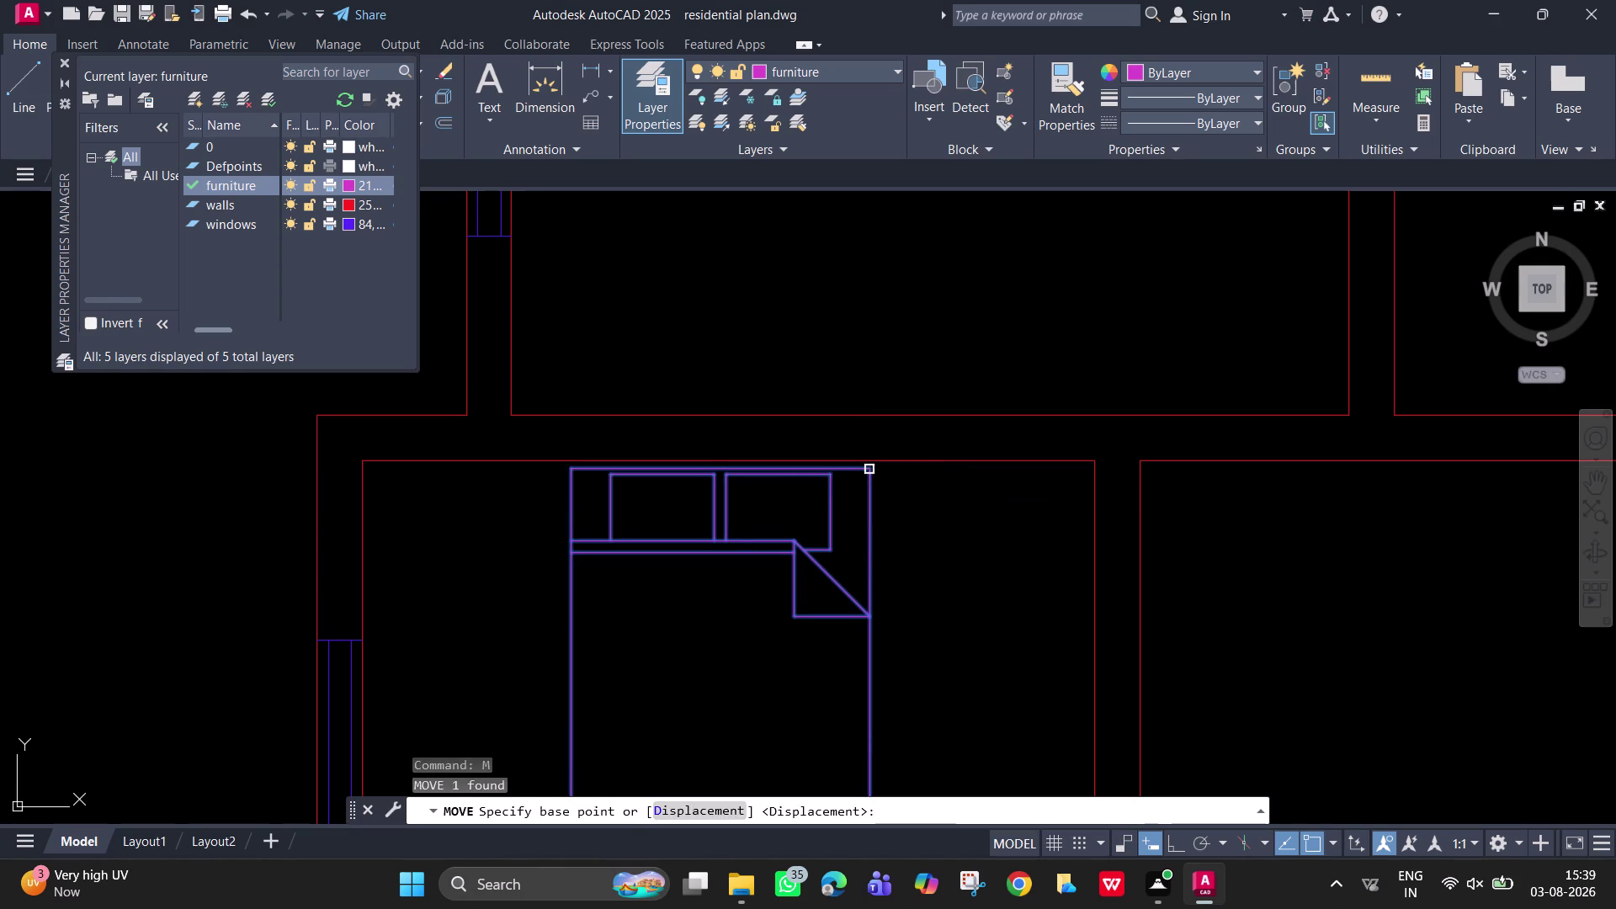
click(871, 477)
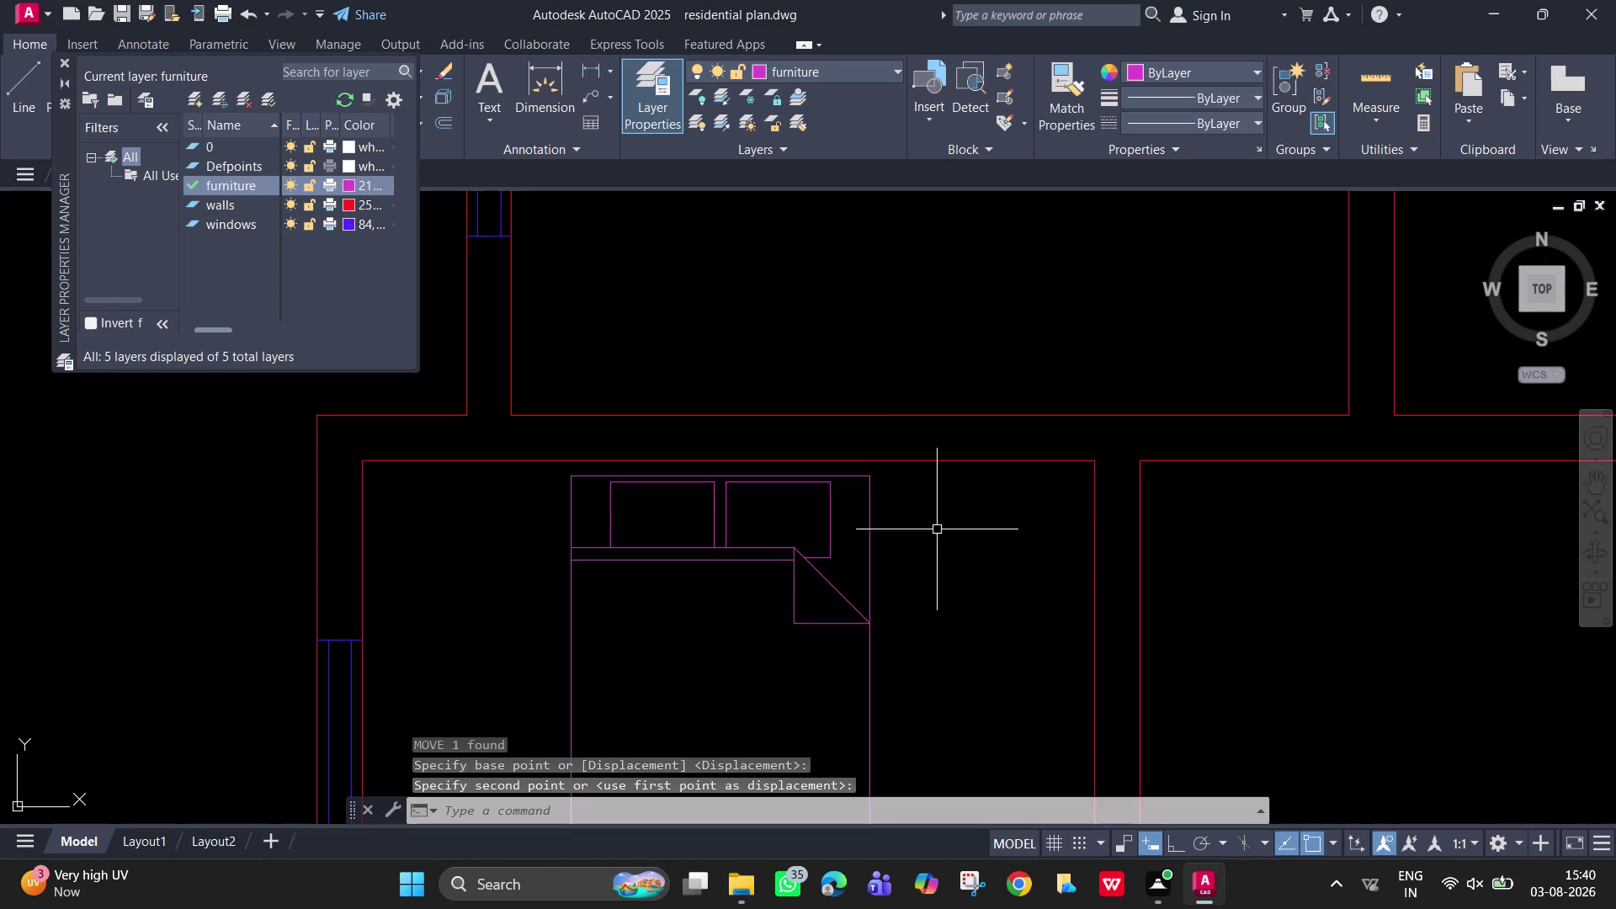
scroll(down, 3)
Start a line in the right bedroom, tracked 3'3" down from the top wall corner.
middle_drag(935, 582, 914, 534)
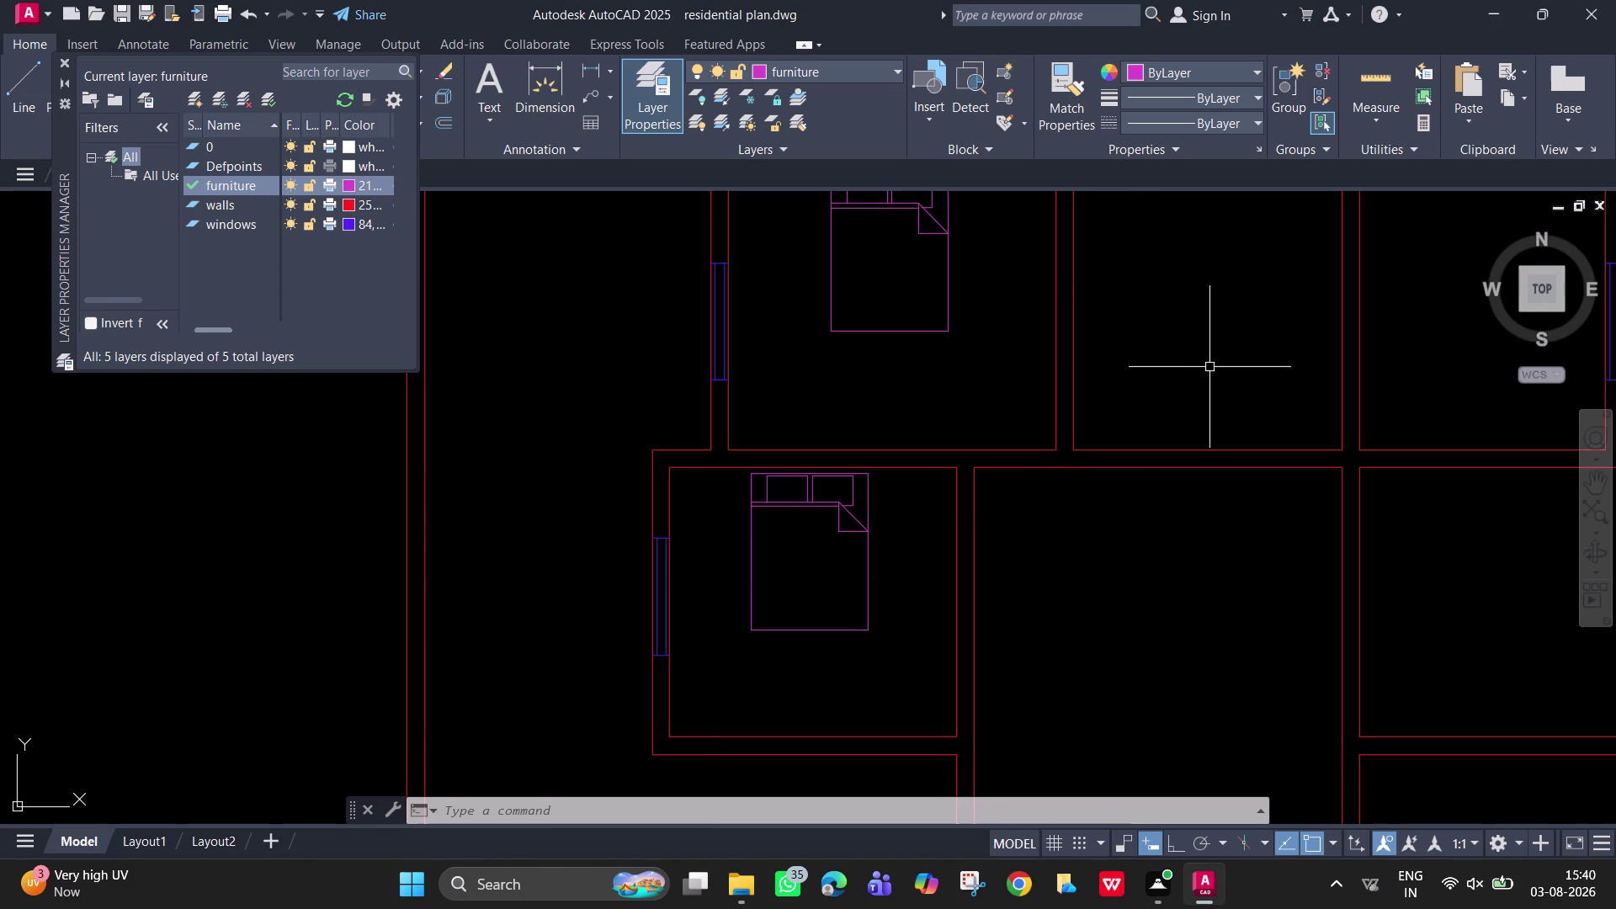
middle_drag(1206, 369, 1045, 518)
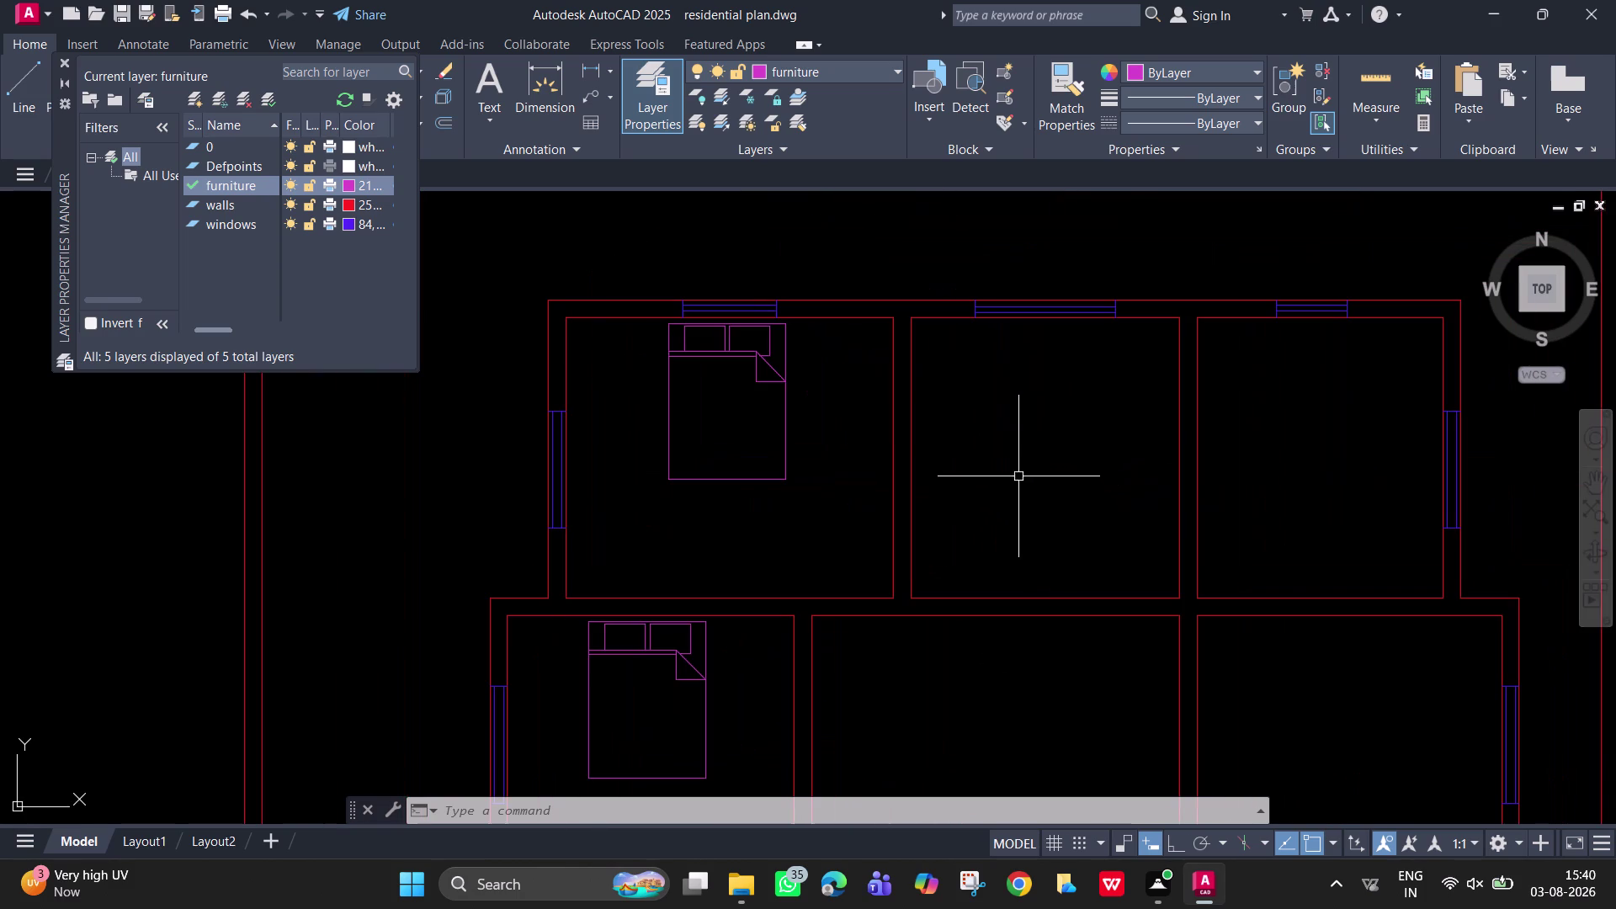
scroll(up, 3)
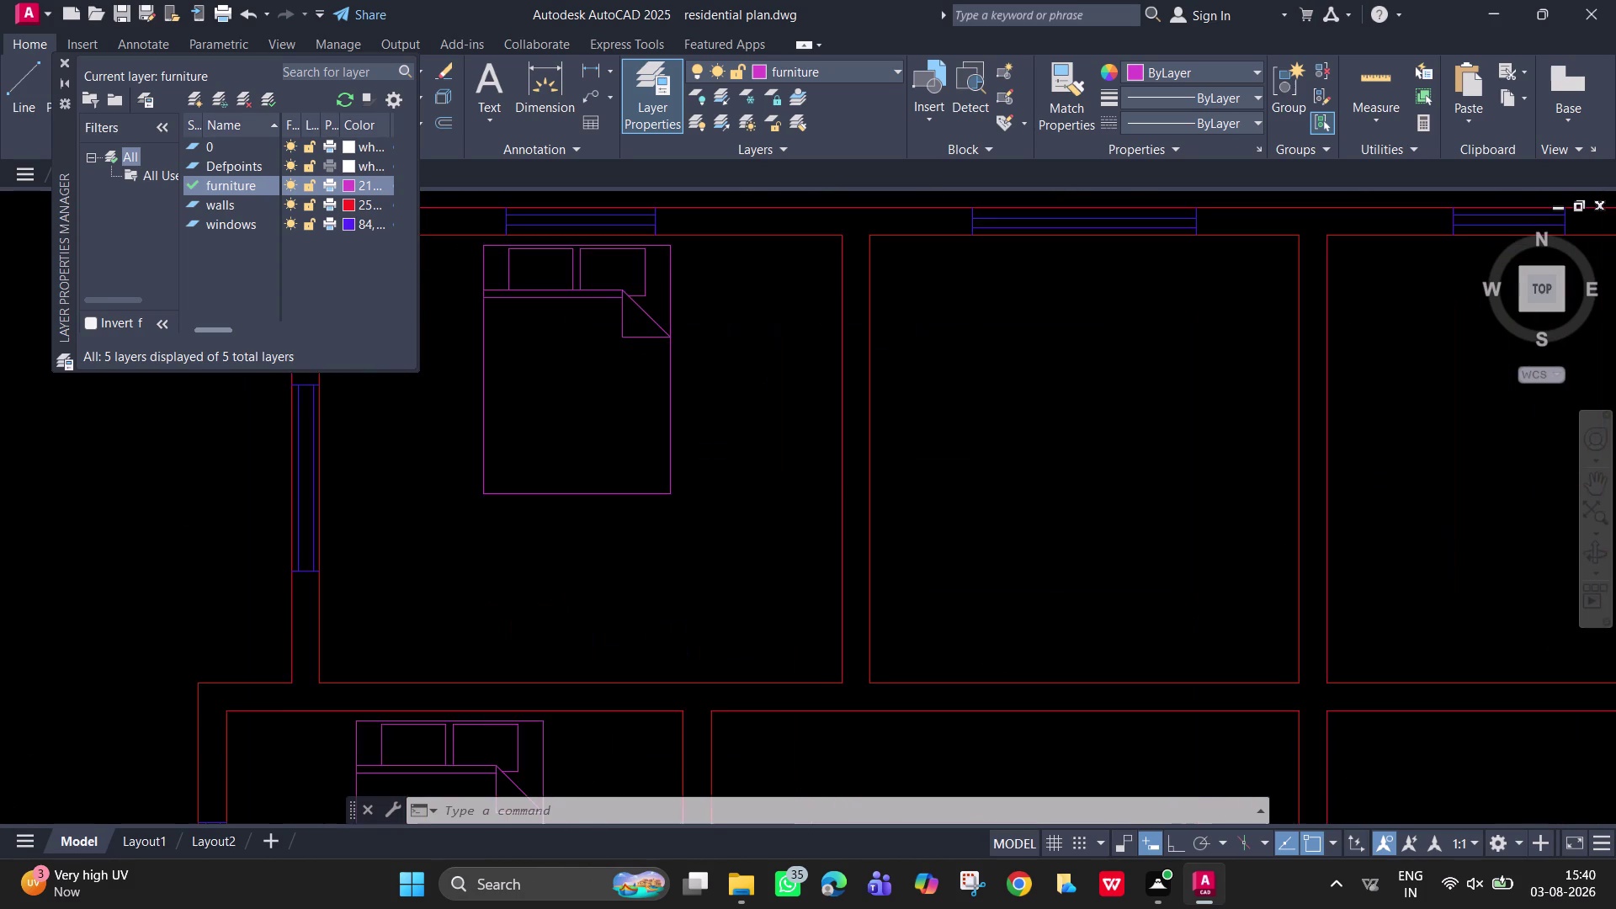
middle_drag(976, 455, 1006, 597)
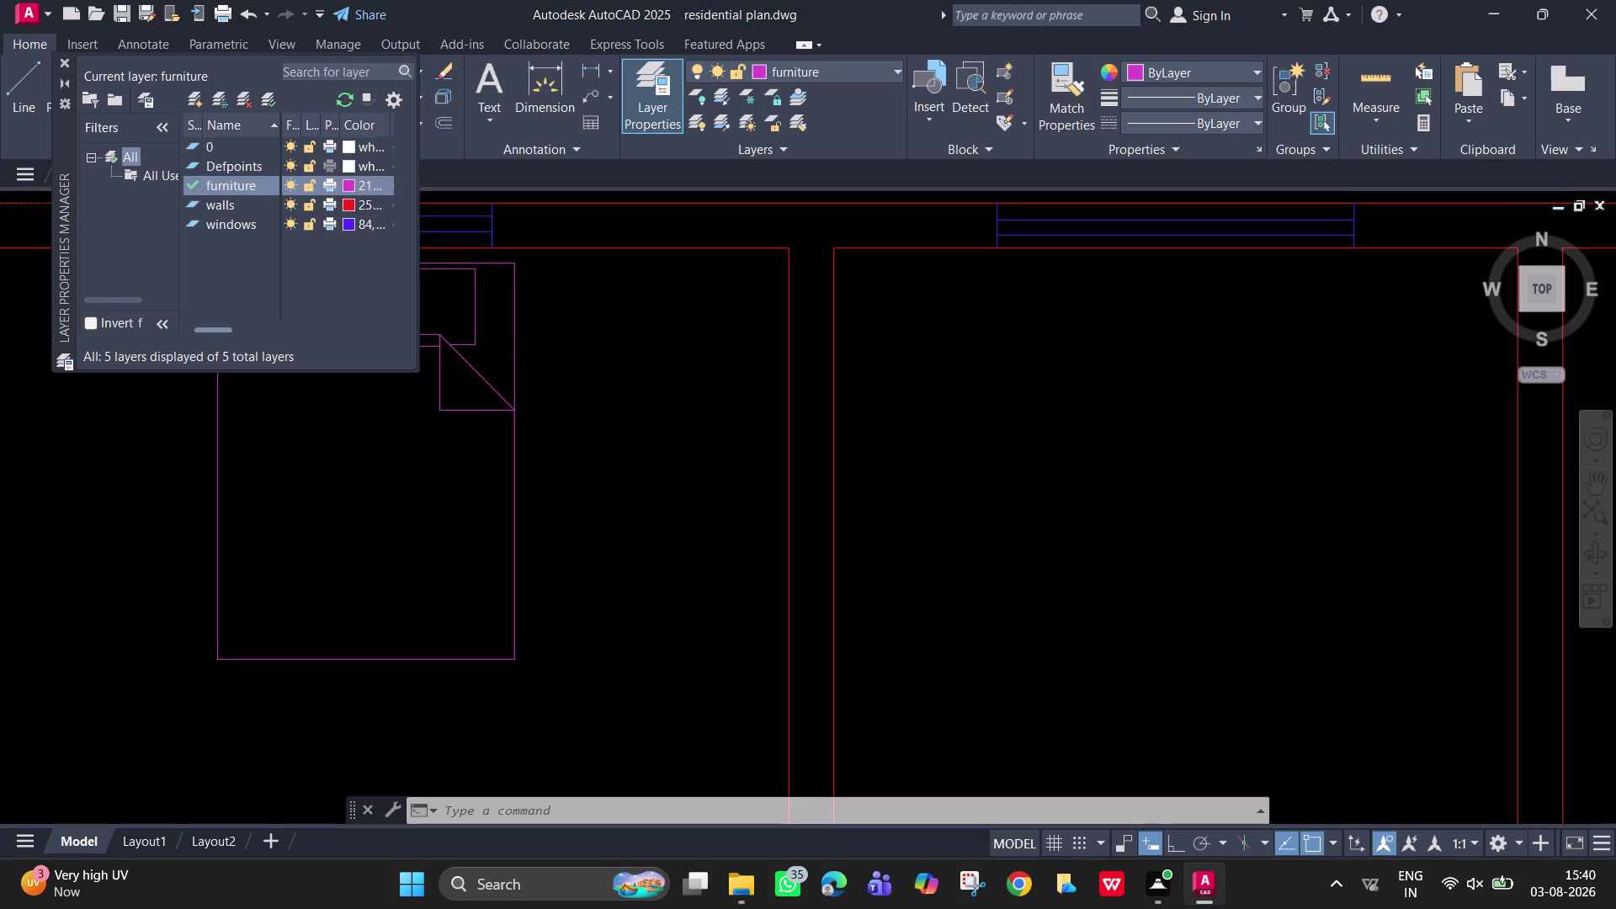
key(l)
key(Return)
text(t)
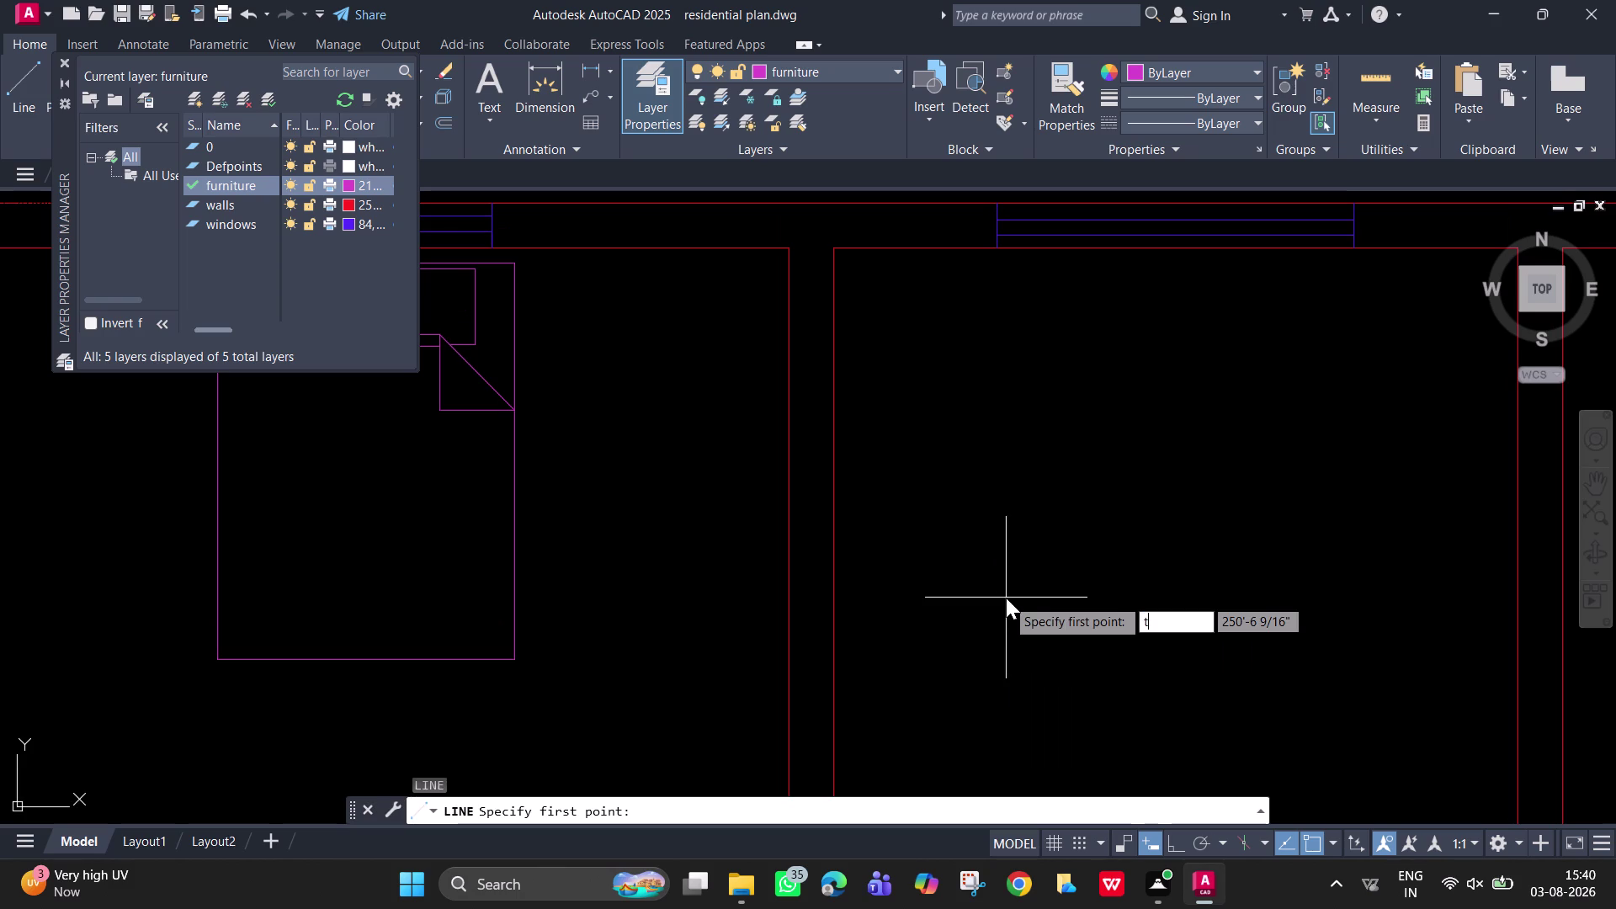
text(k)
key(space)
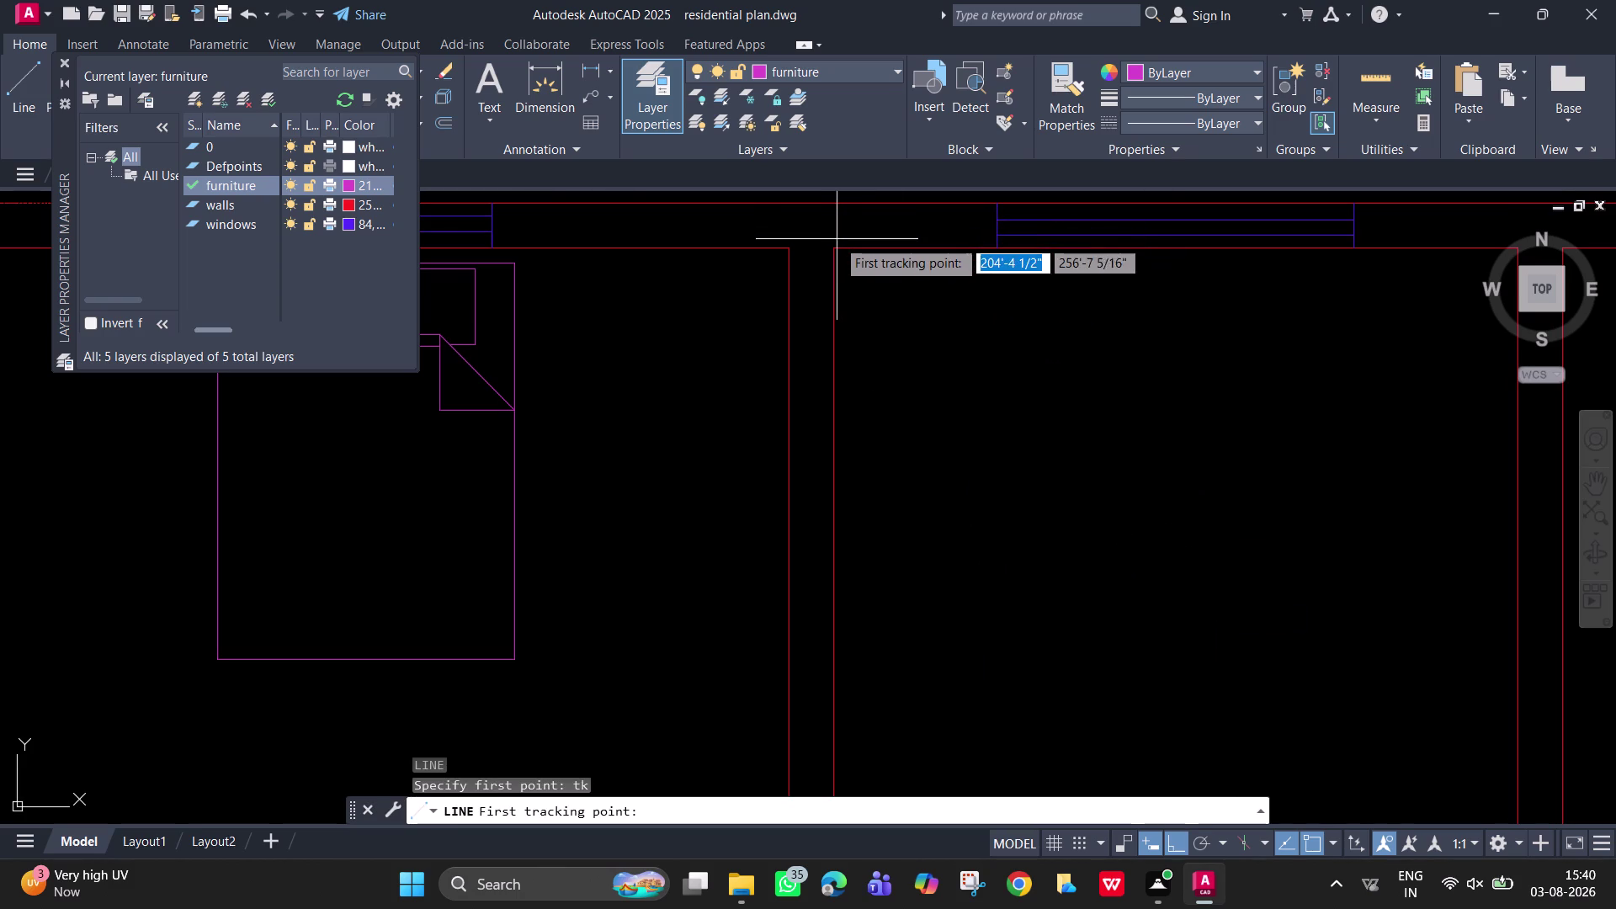
click(832, 248)
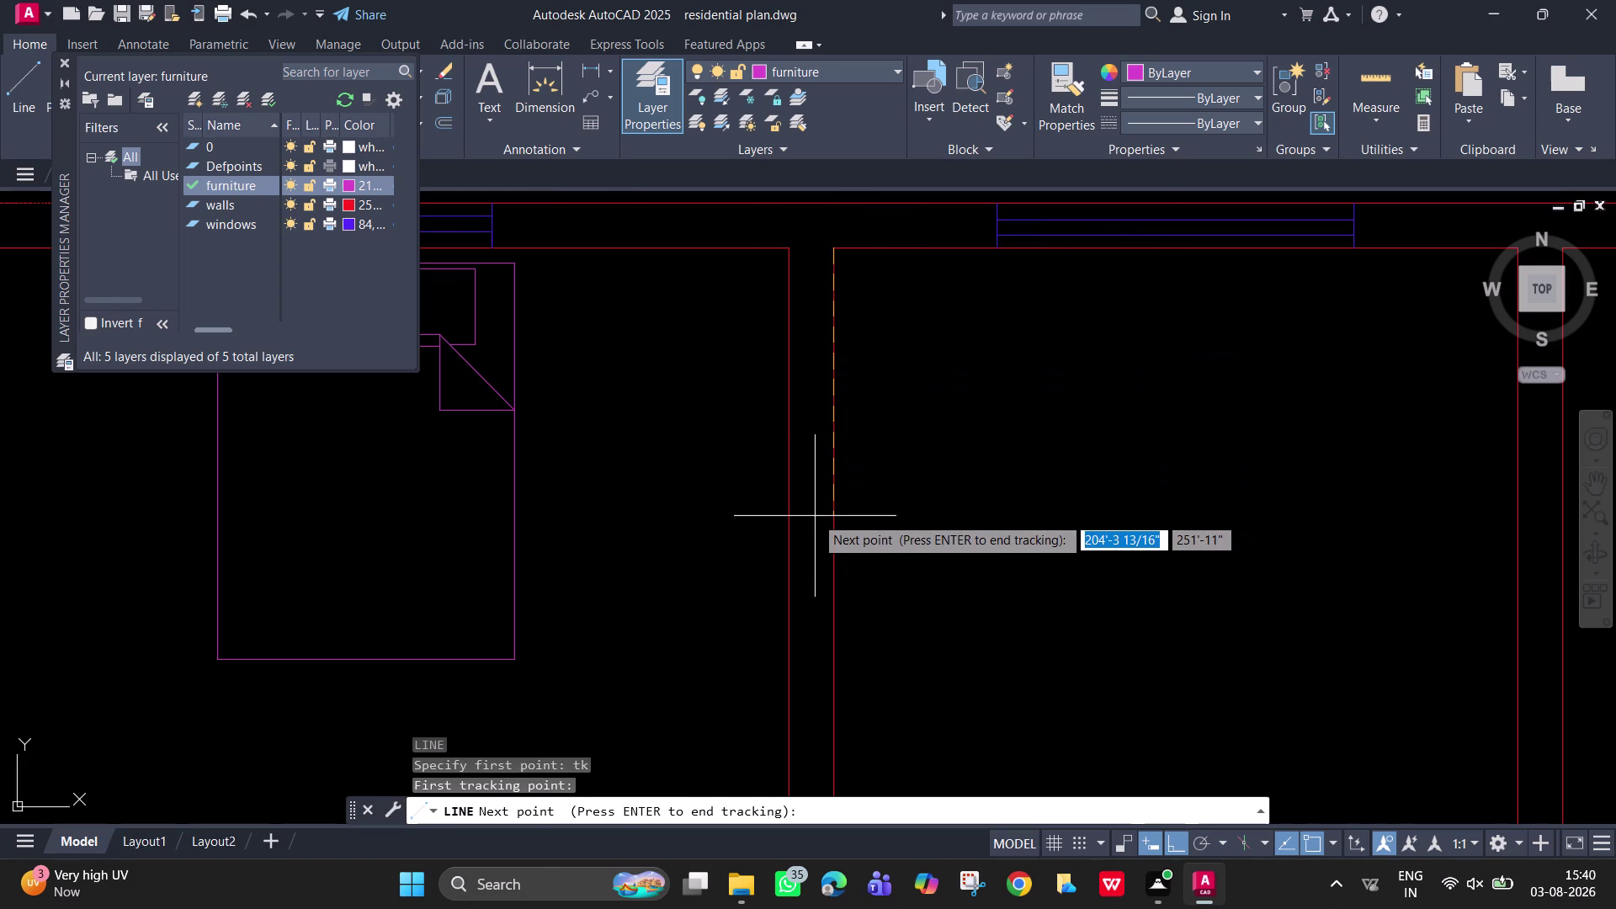
text(3'3)
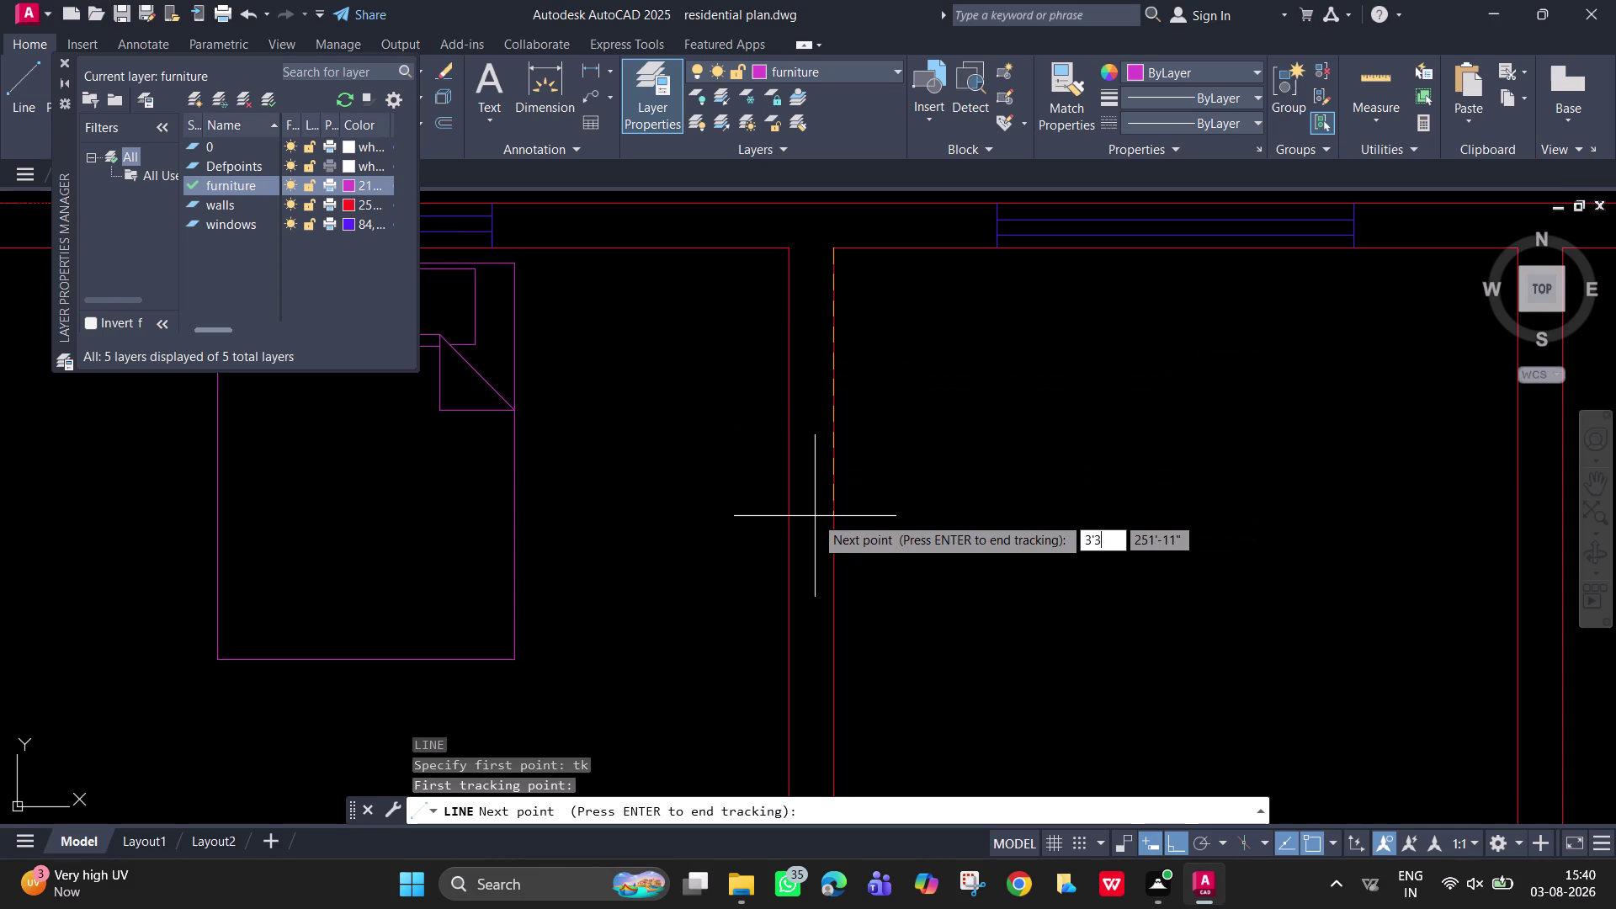
text(")
key(Return)
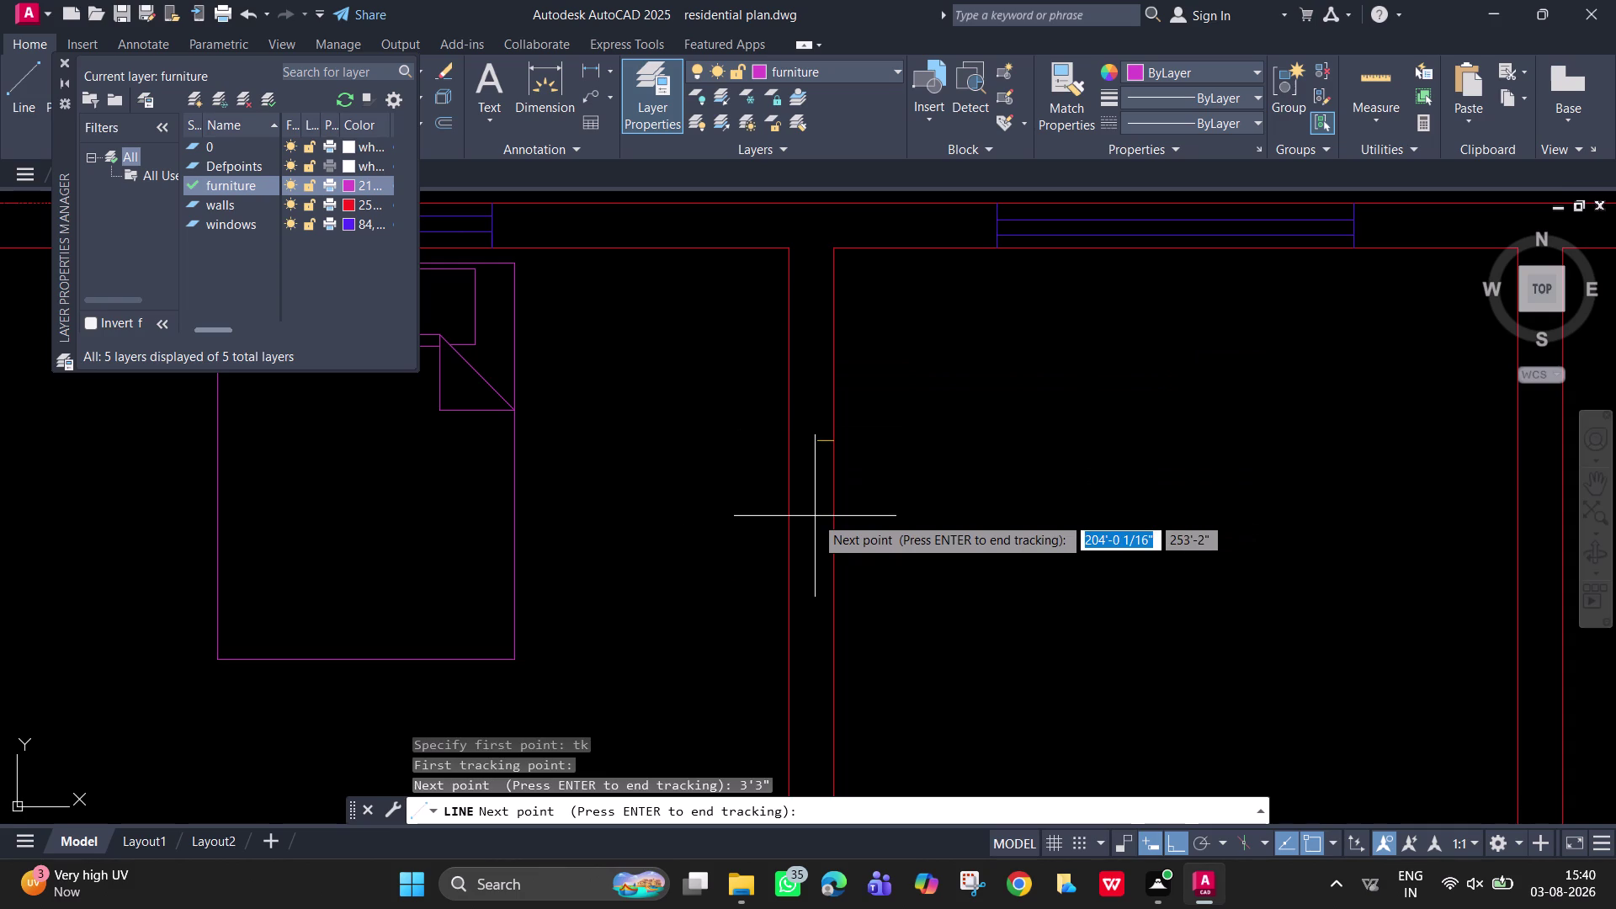
key(Return)
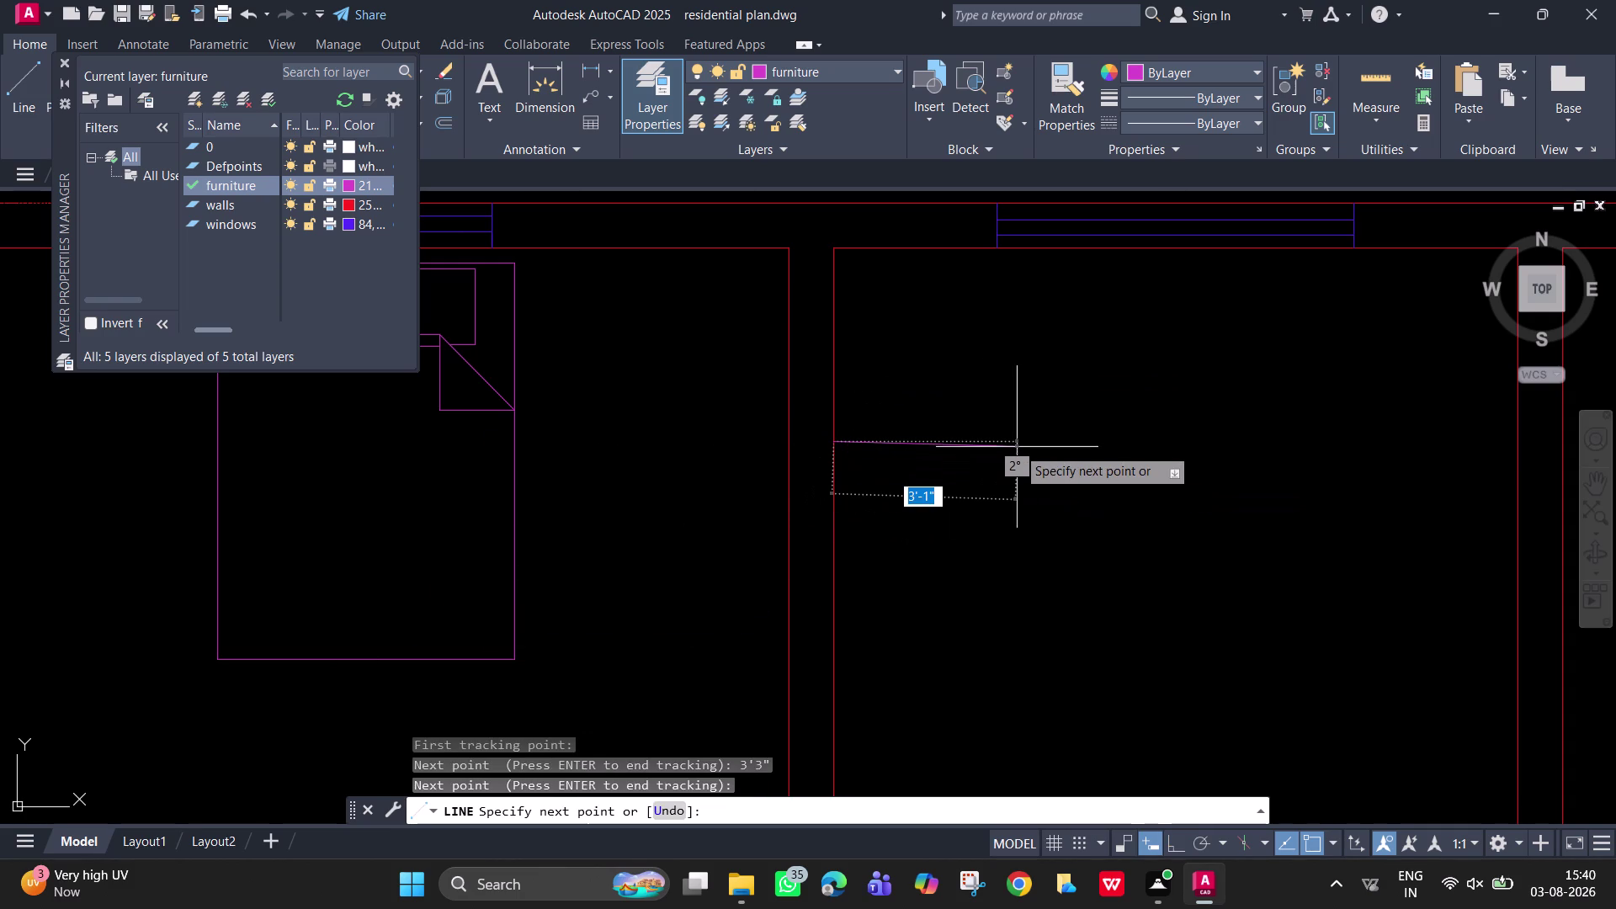
Turn Ortho on and draw the 2-foot wardrobe edge.
key(F8)
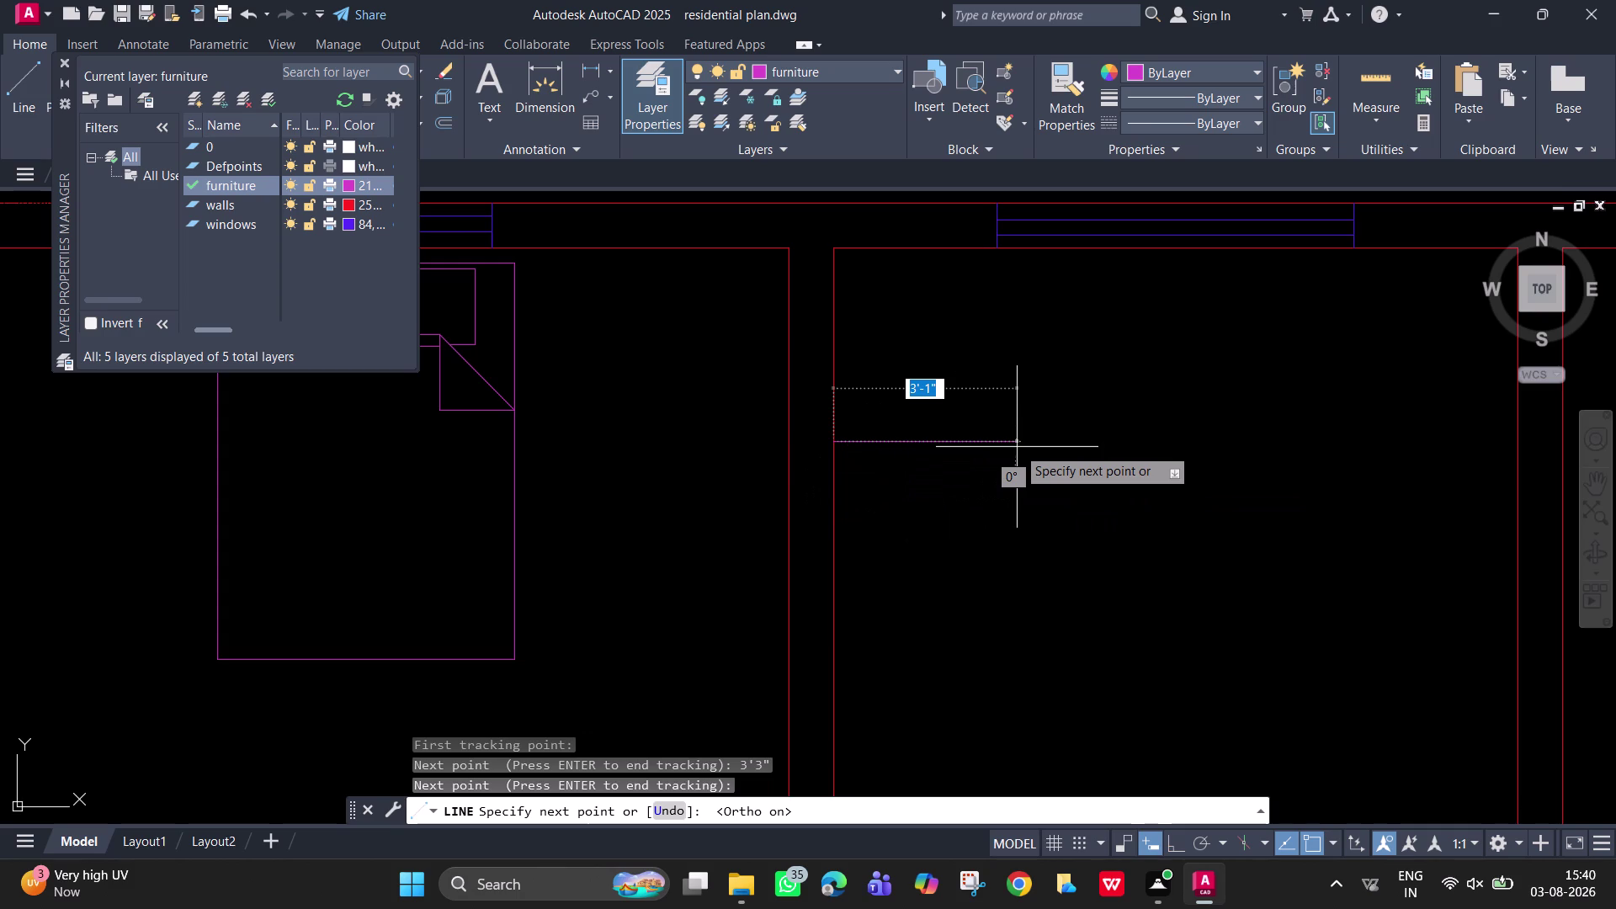
key(2)
key(Return)
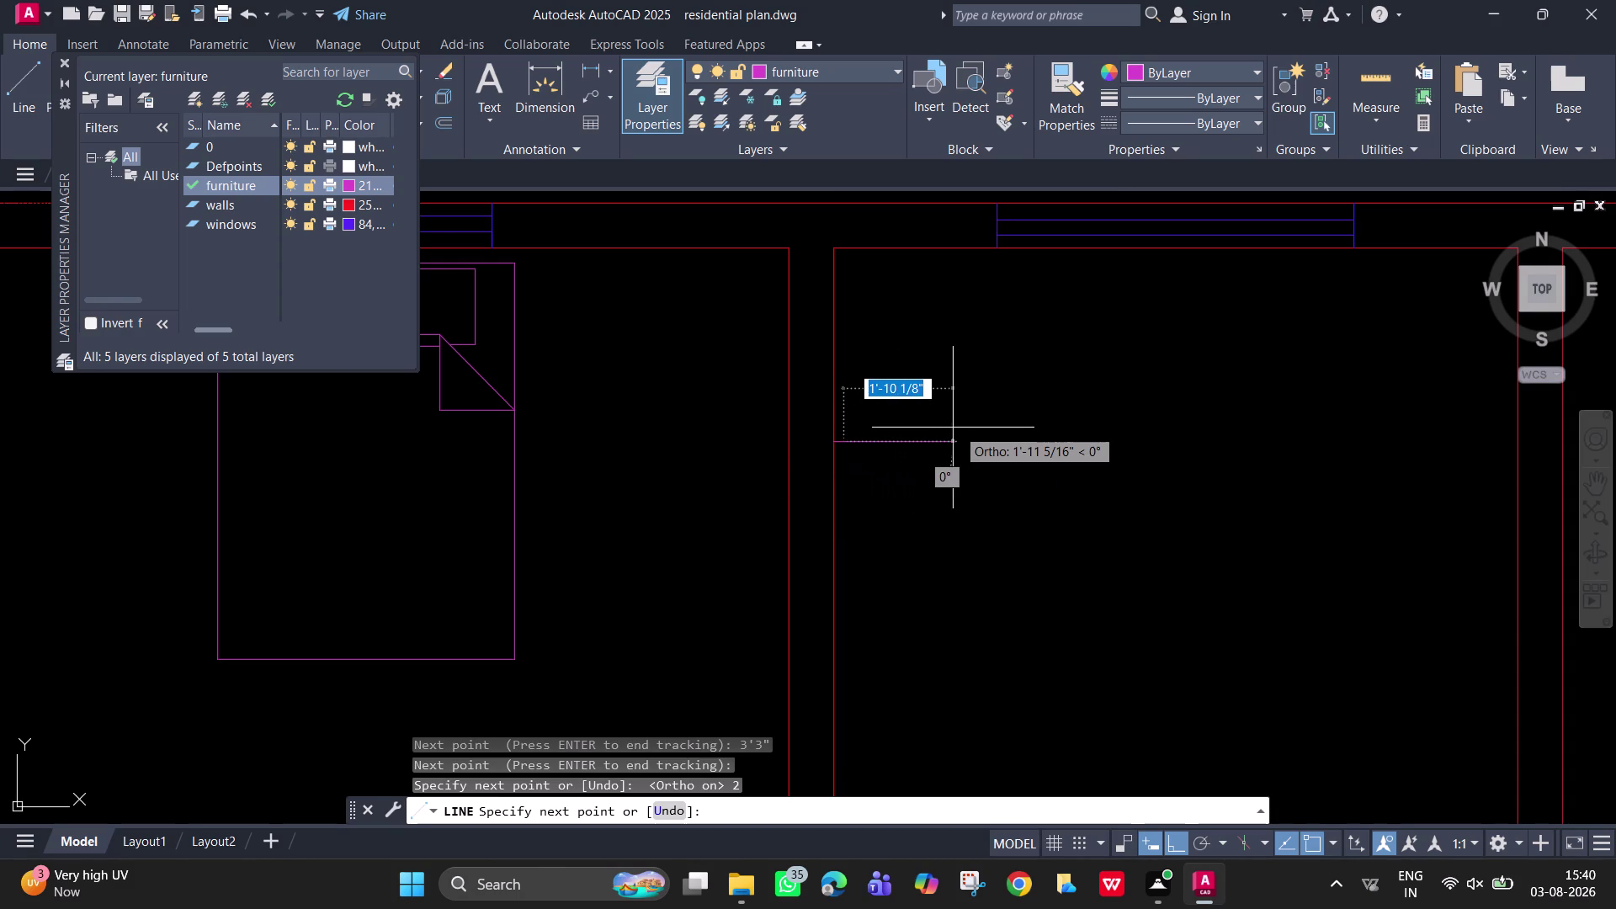
key(2)
key(apostrophe)
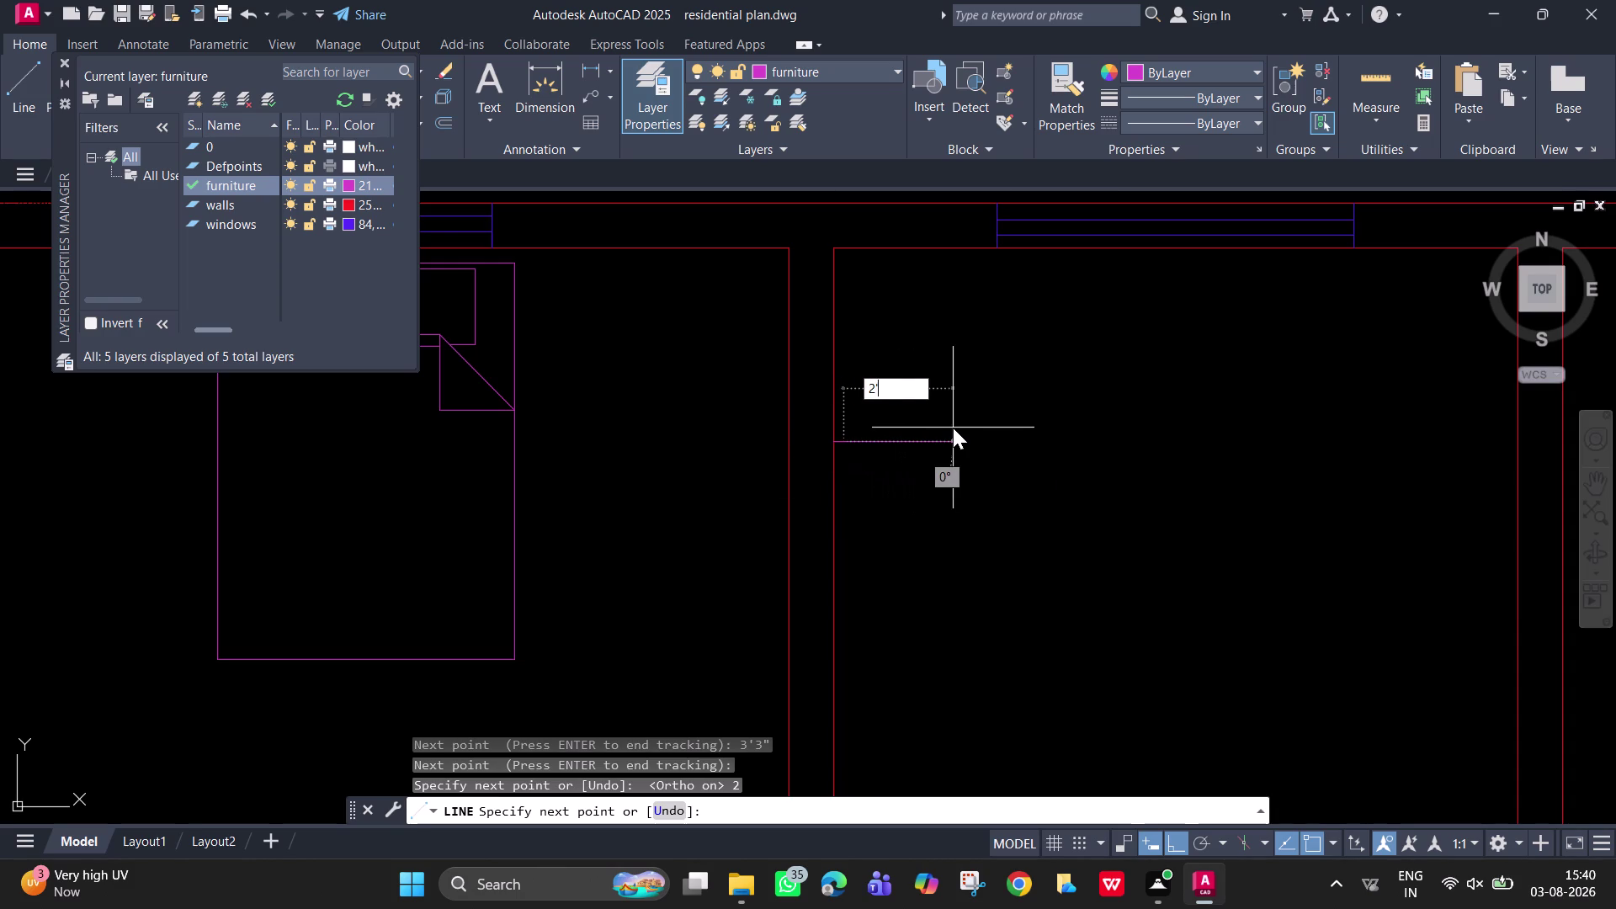
key(Return)
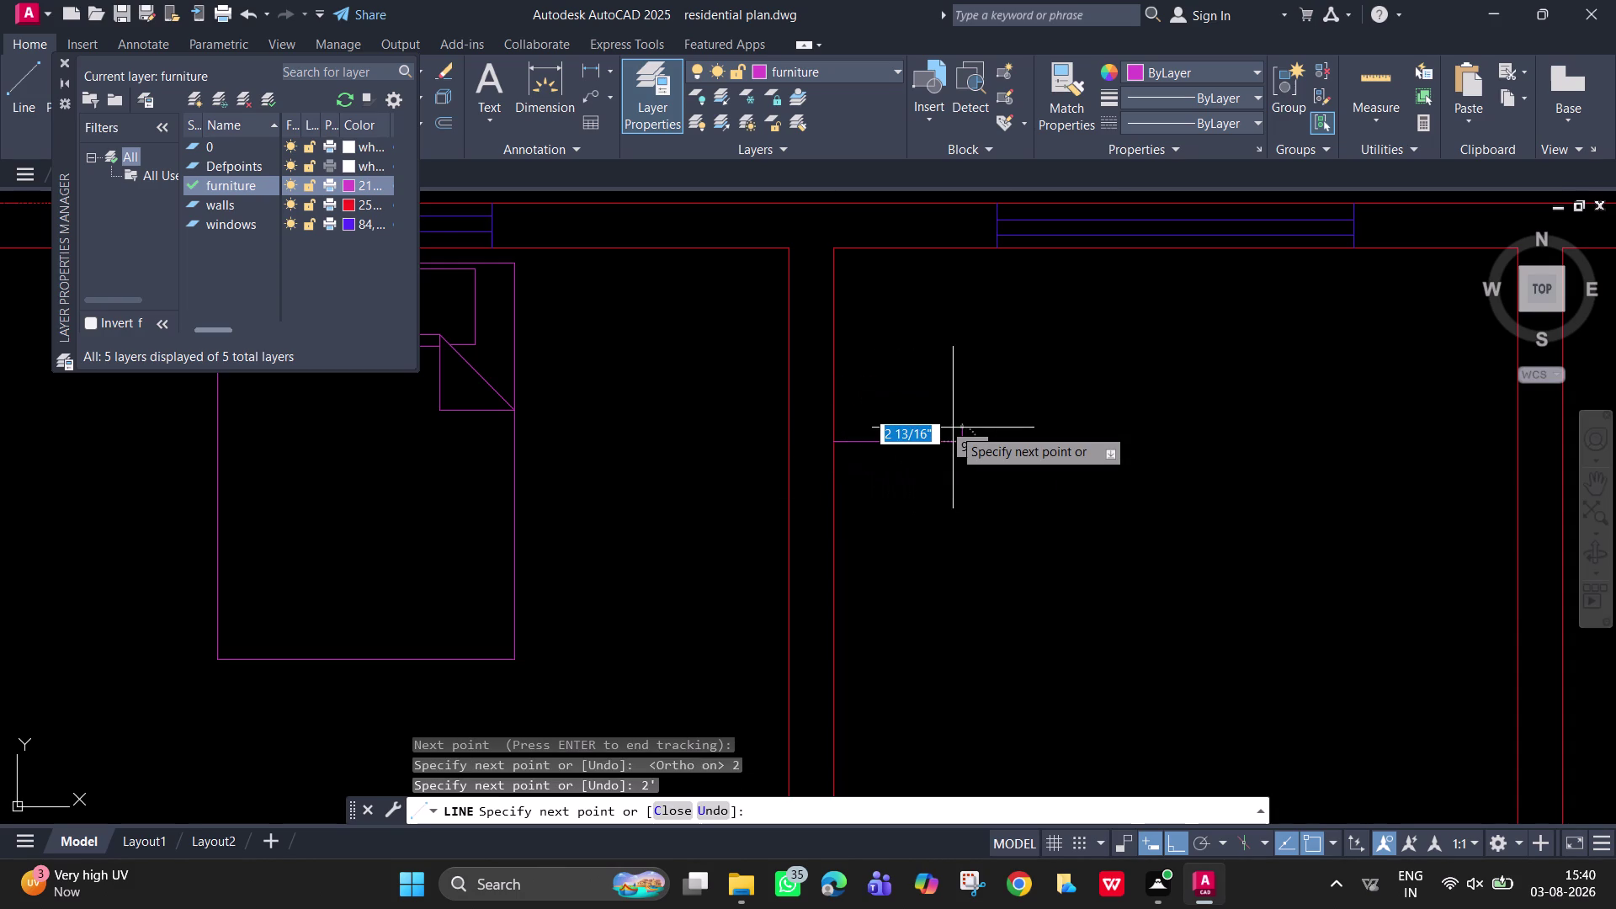
scroll(down, 3)
middle_drag(961, 529, 1011, 328)
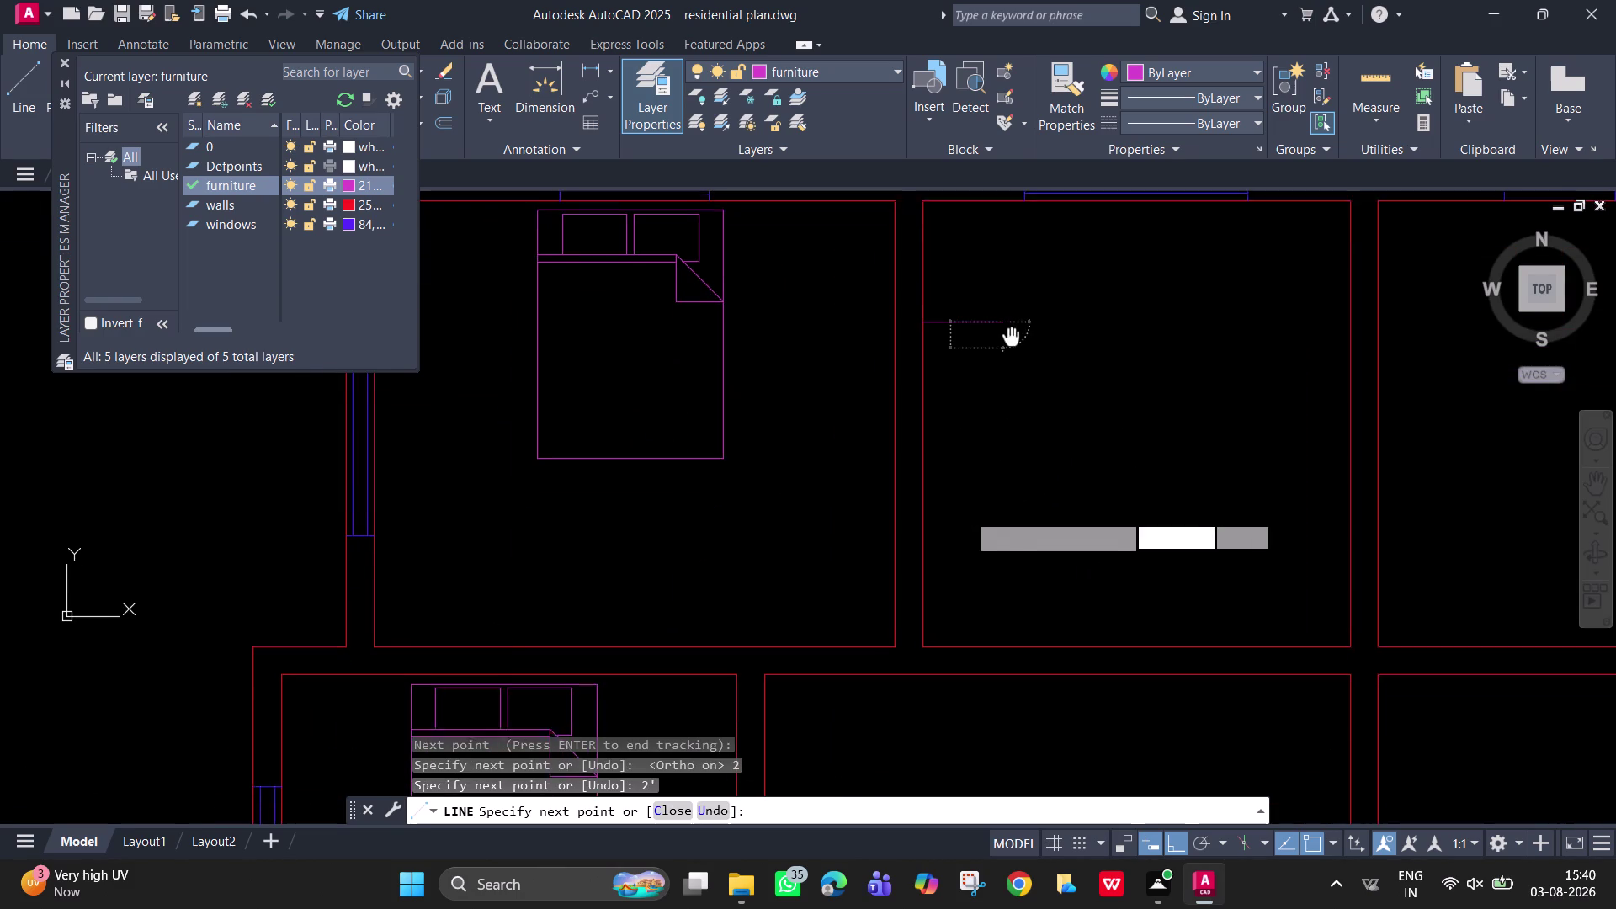
Draw the 5' wardrobe side downward from the 2' edge and end the line command.
middle_drag(1011, 329, 1011, 327)
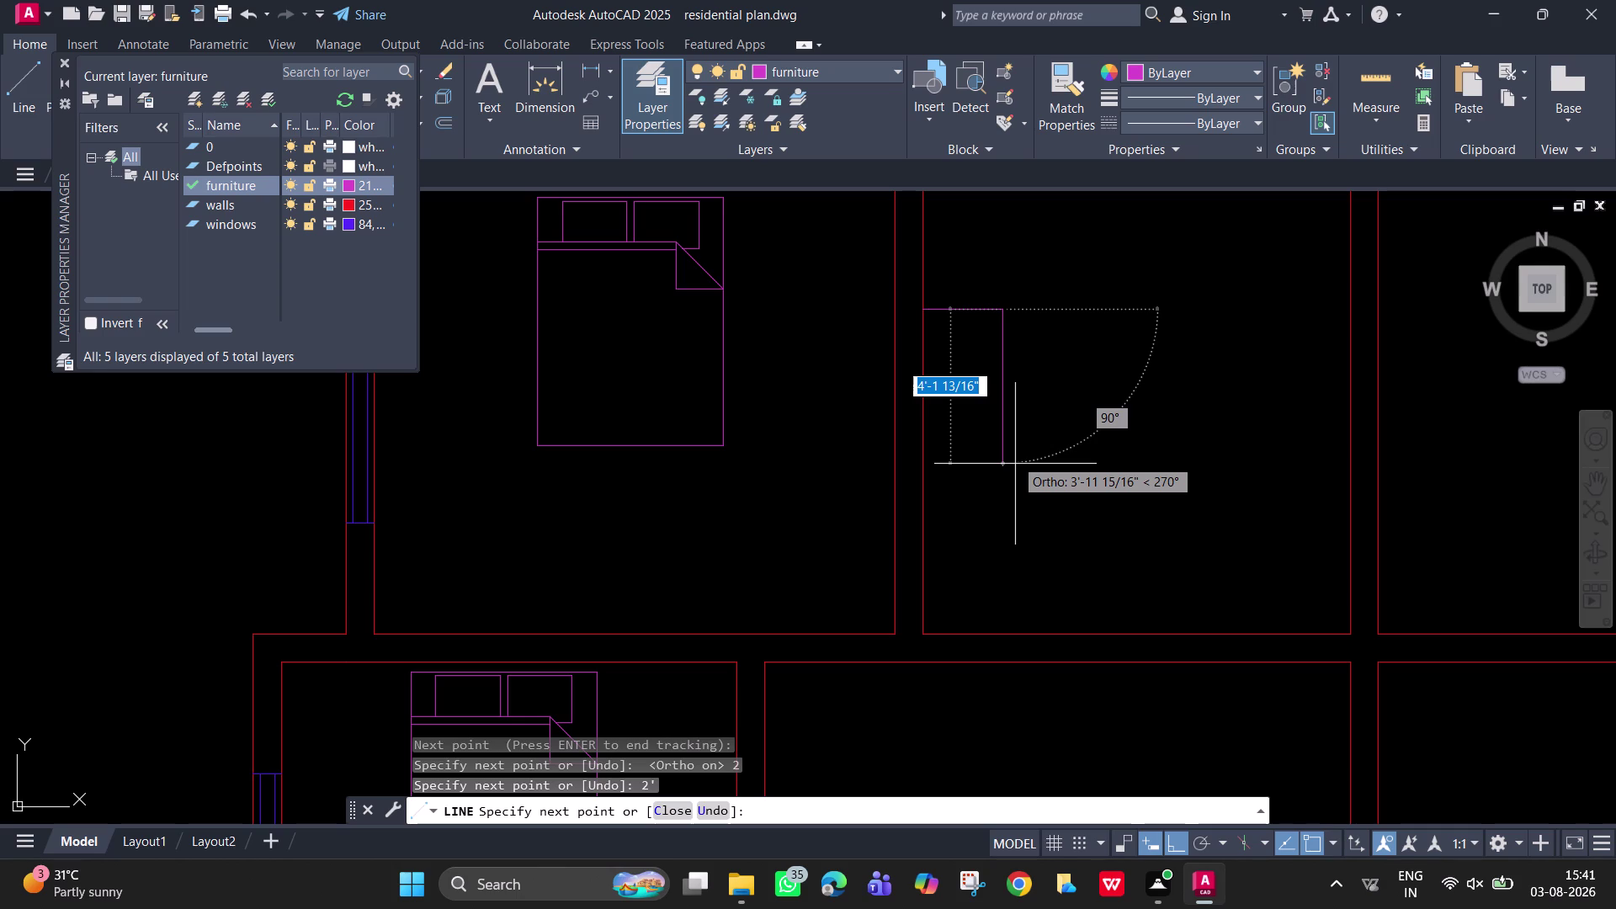
text(5)
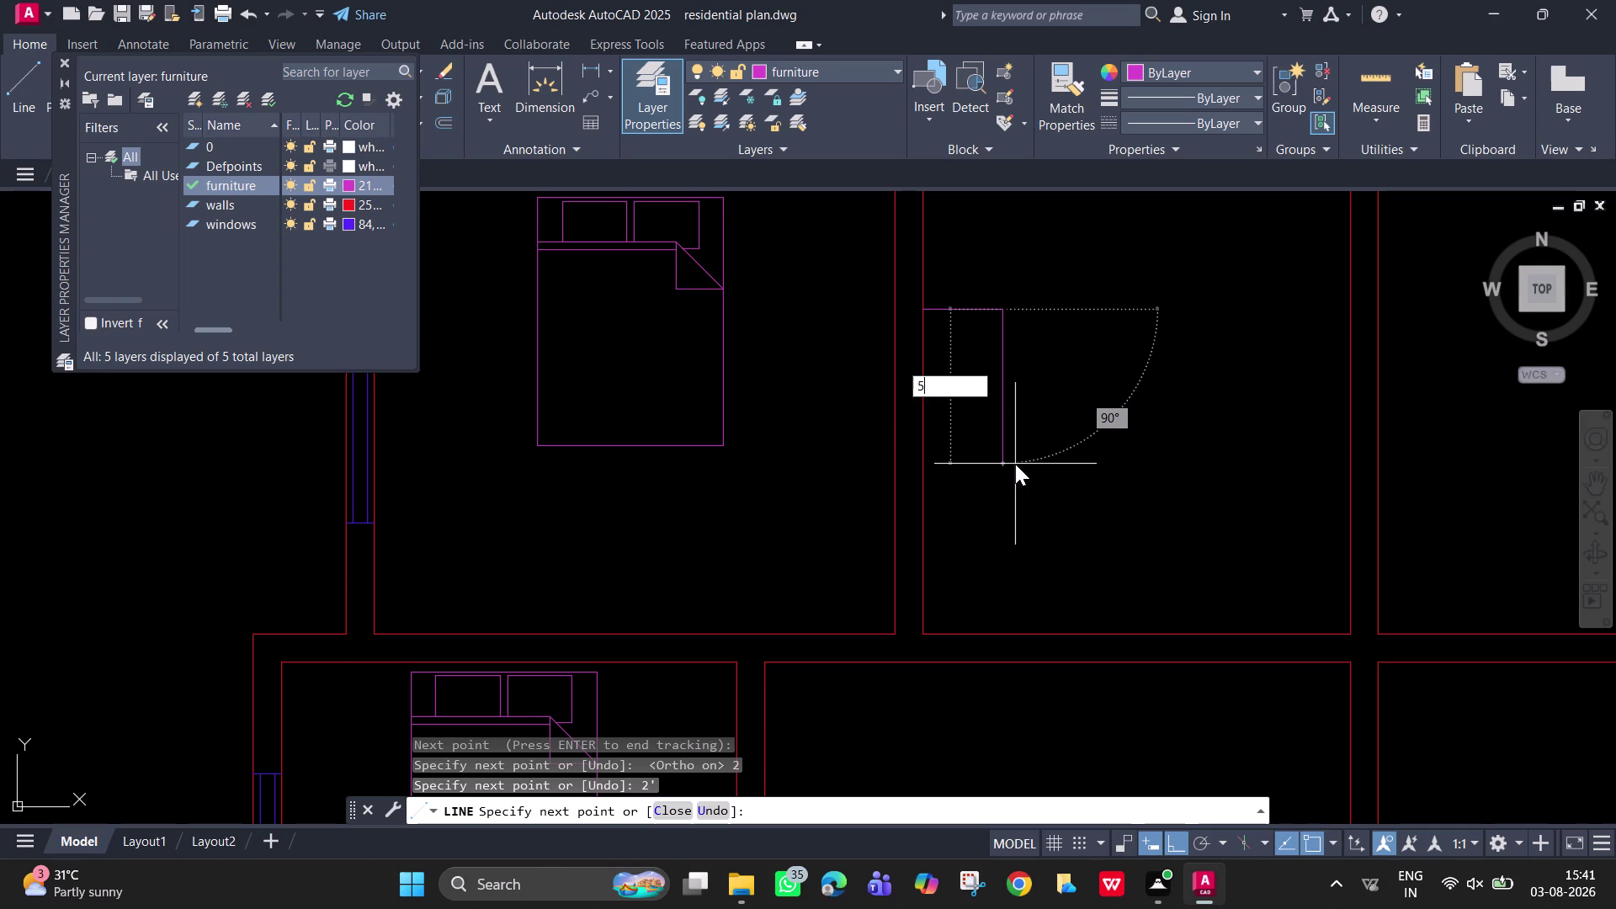
text(')
key(Return)
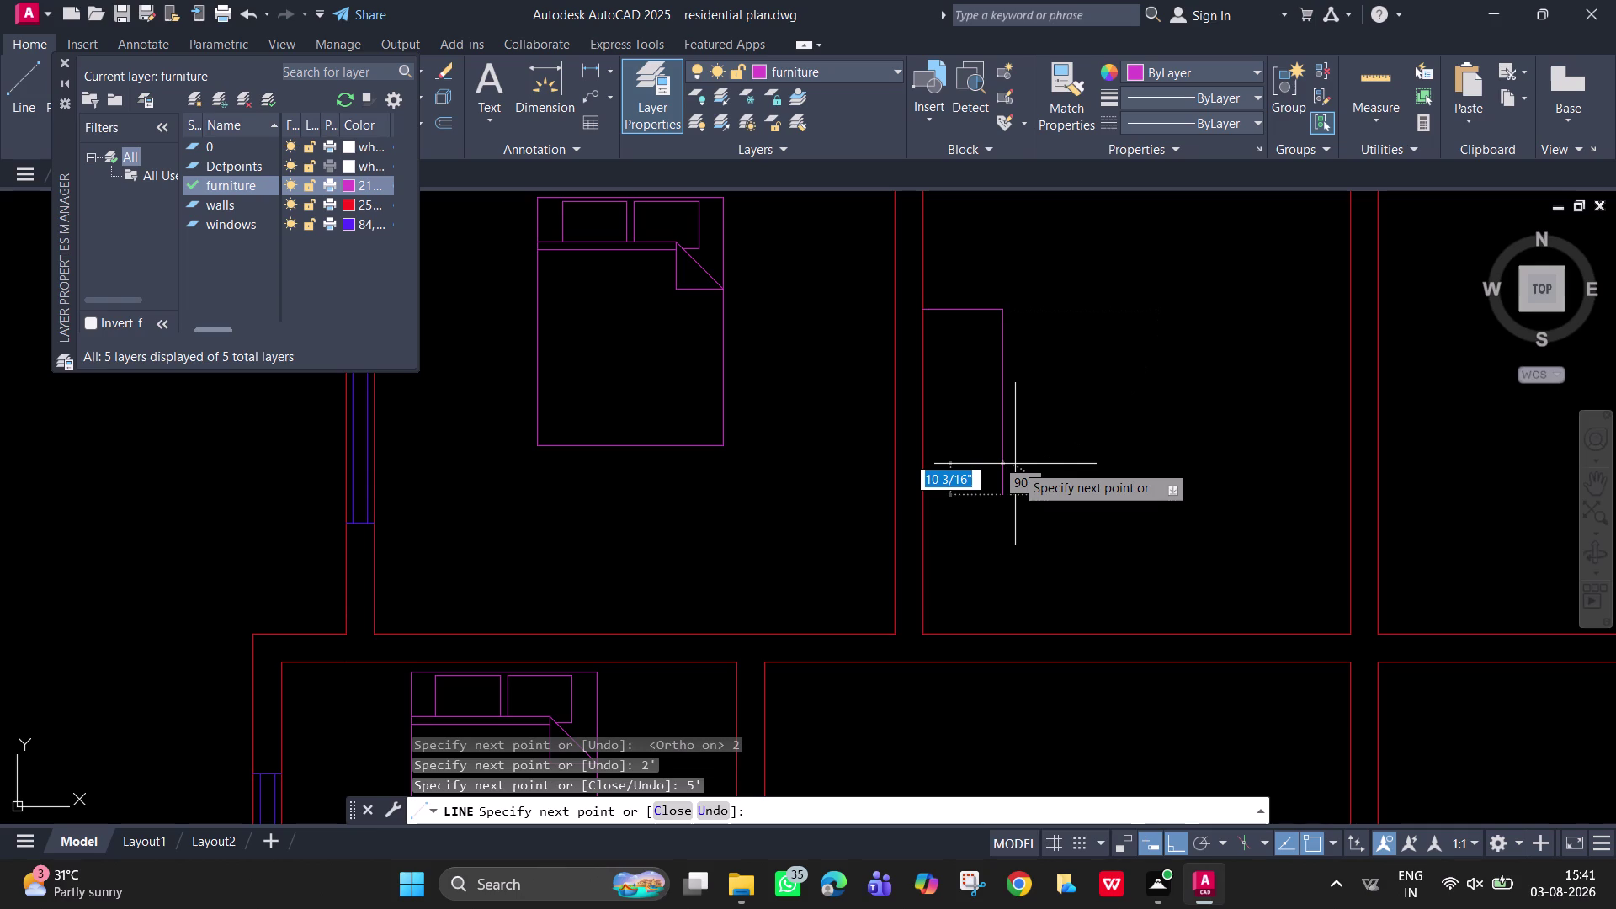
key(space)
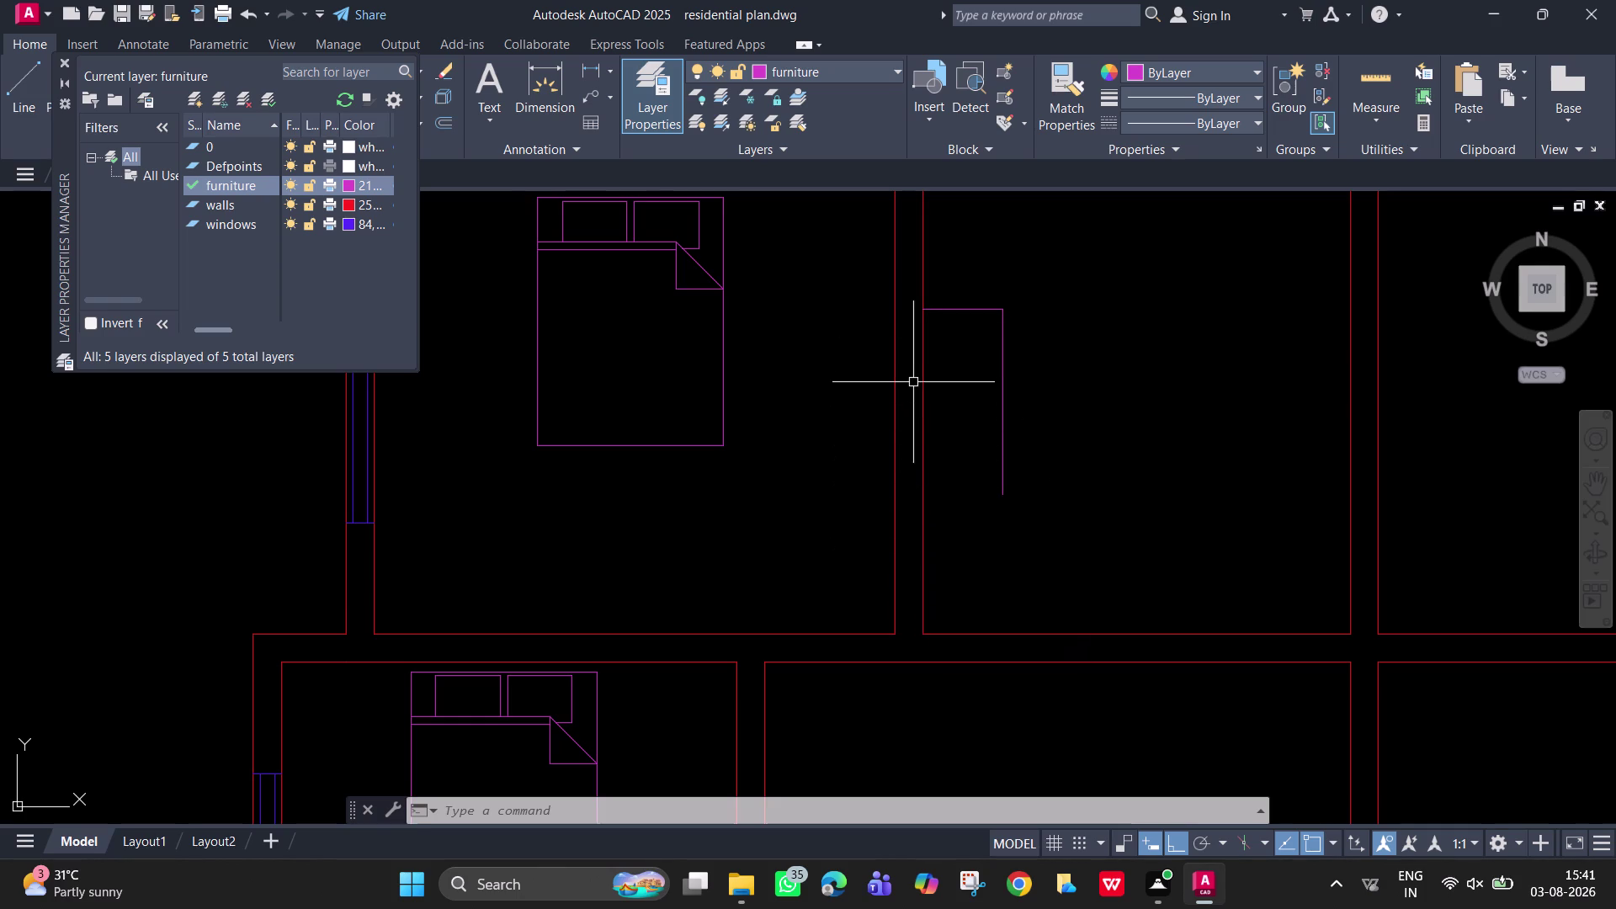
Start a line tracked 5' down from the wardrobe's top corner, then cancel it.
key(l)
key(Return)
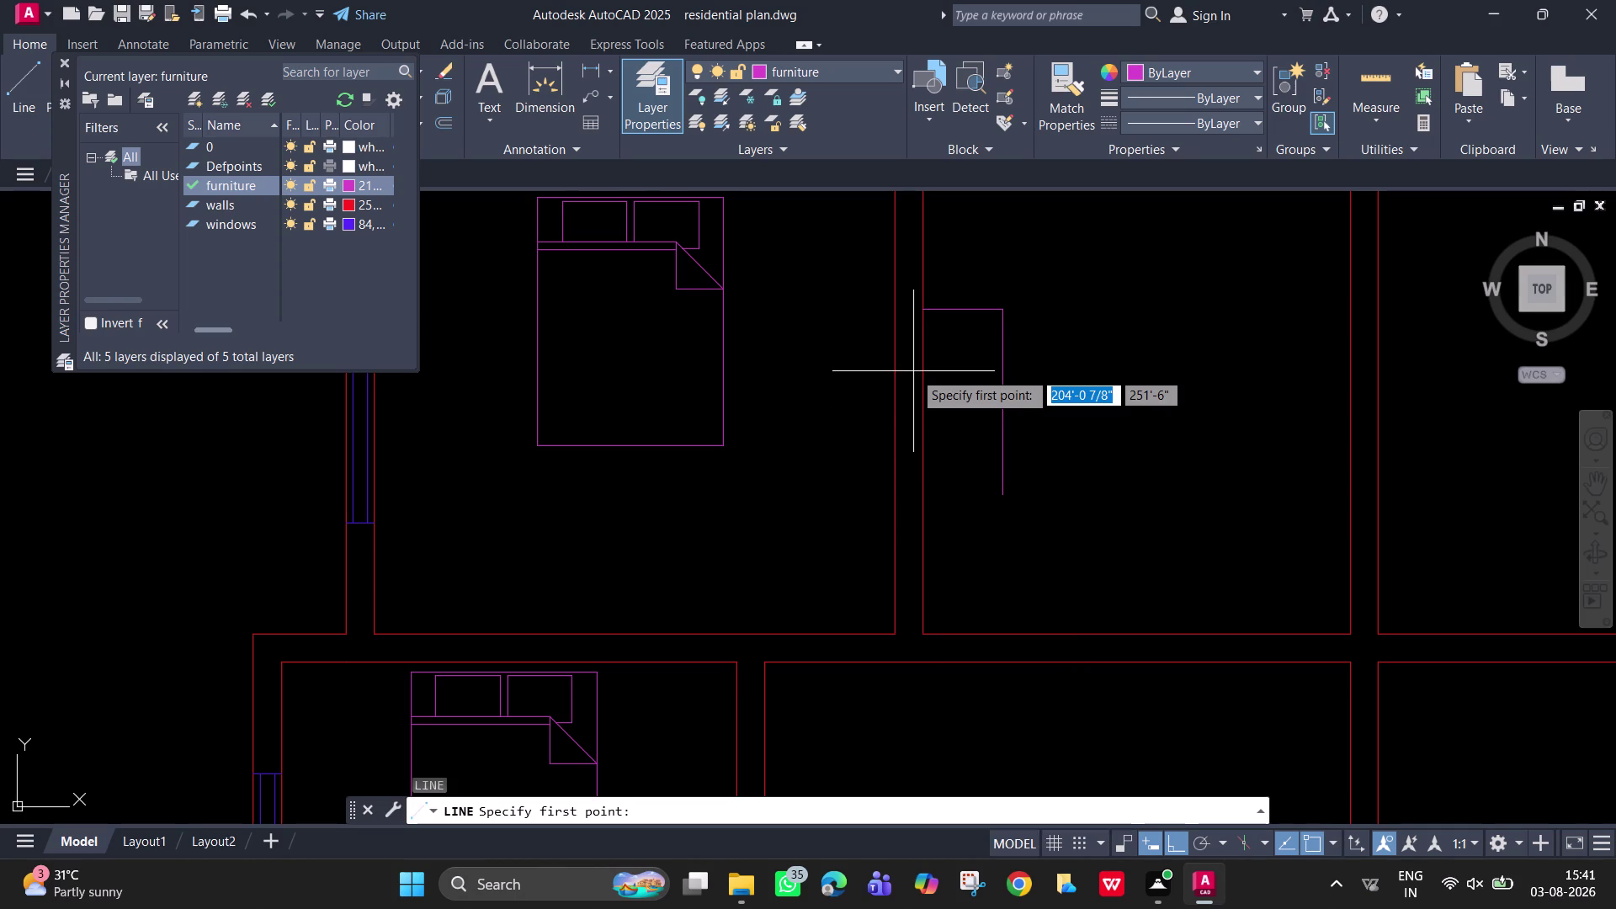
text(tk)
key(space)
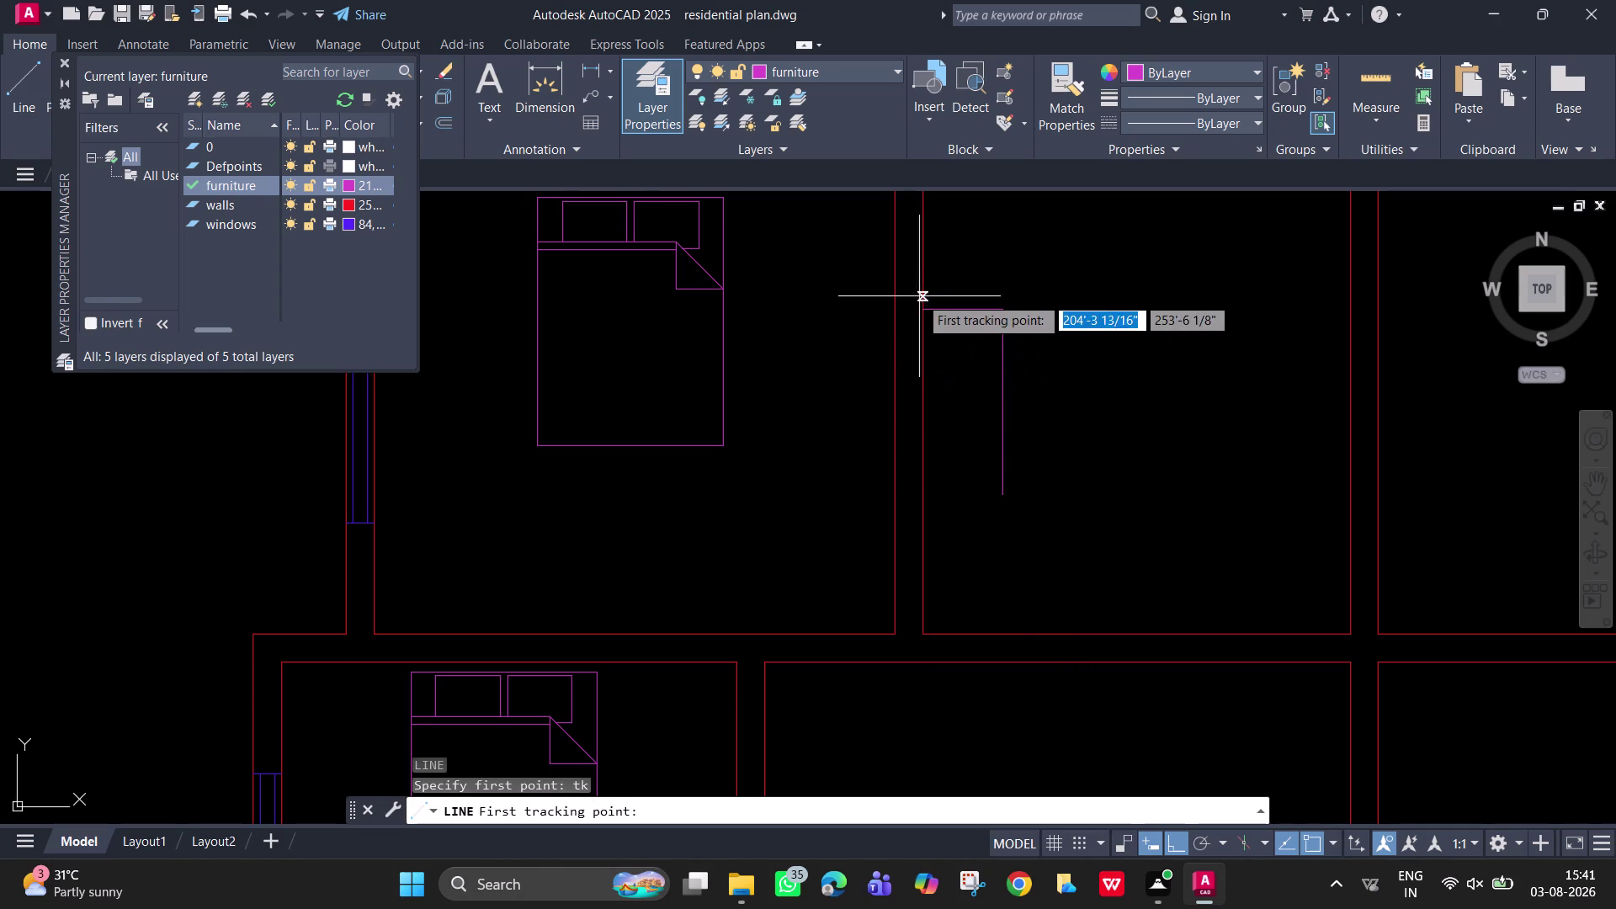
click(923, 308)
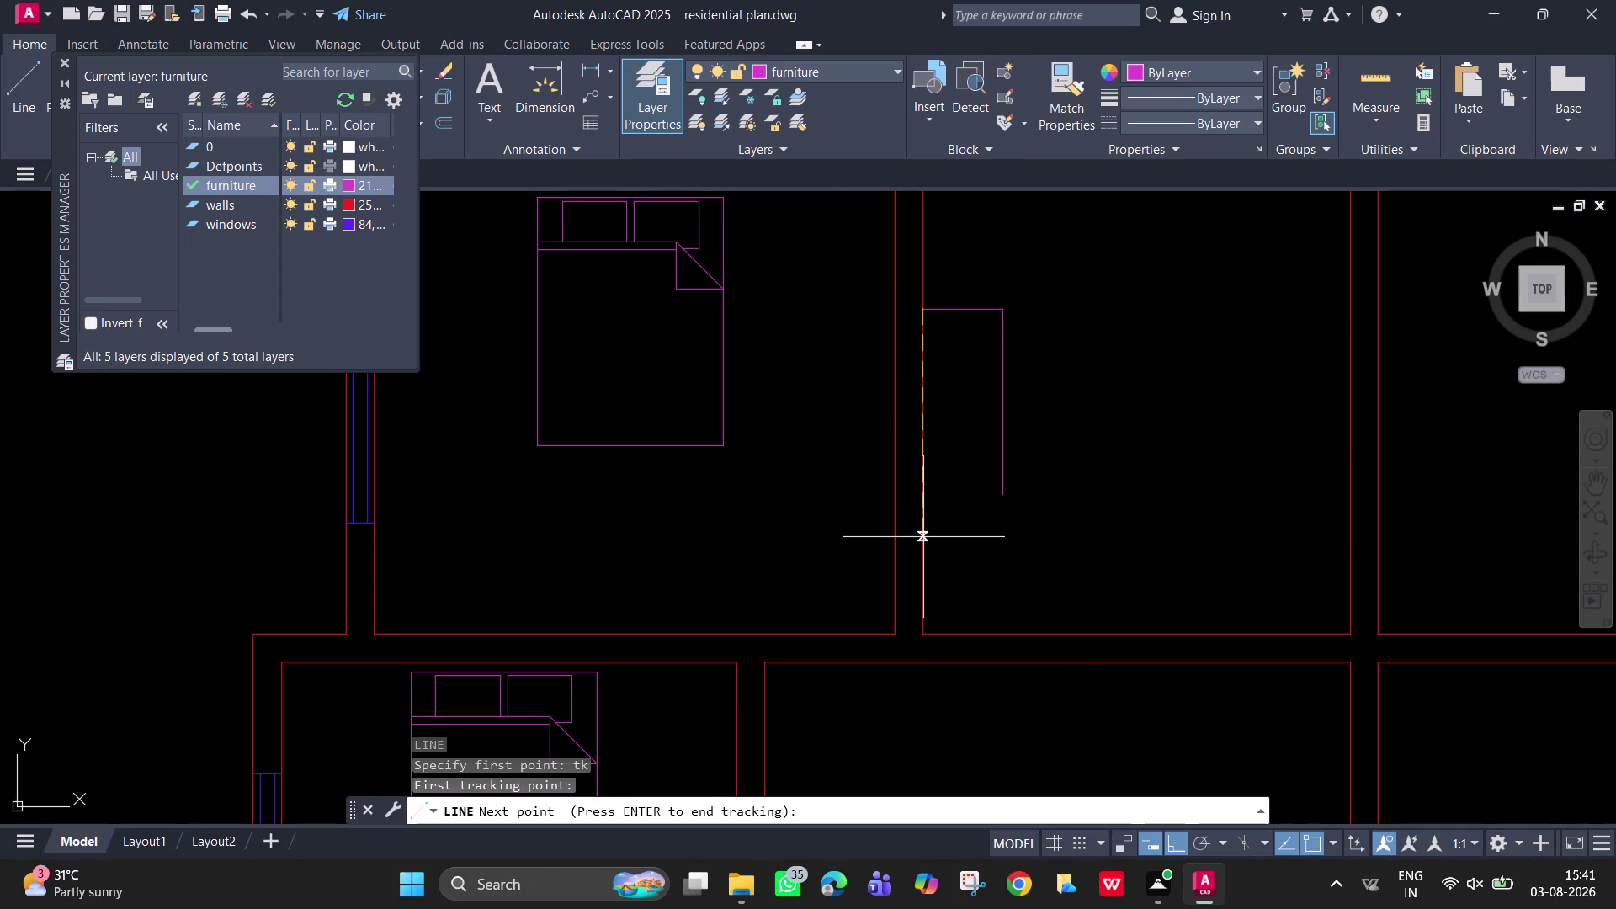
text(5)
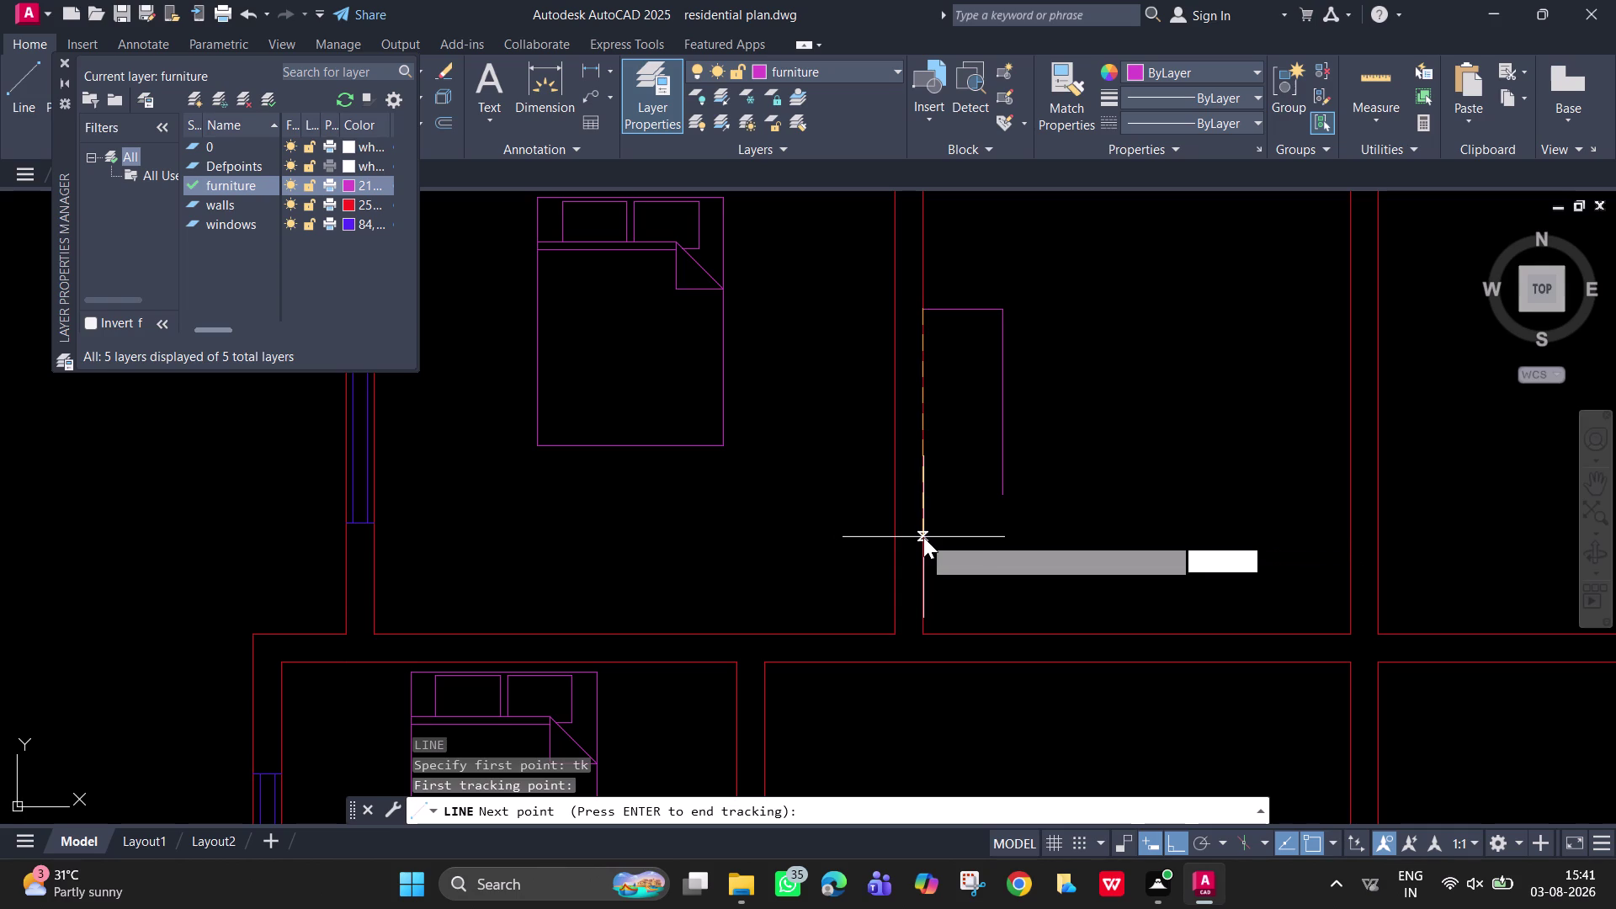
text(')
key(Return)
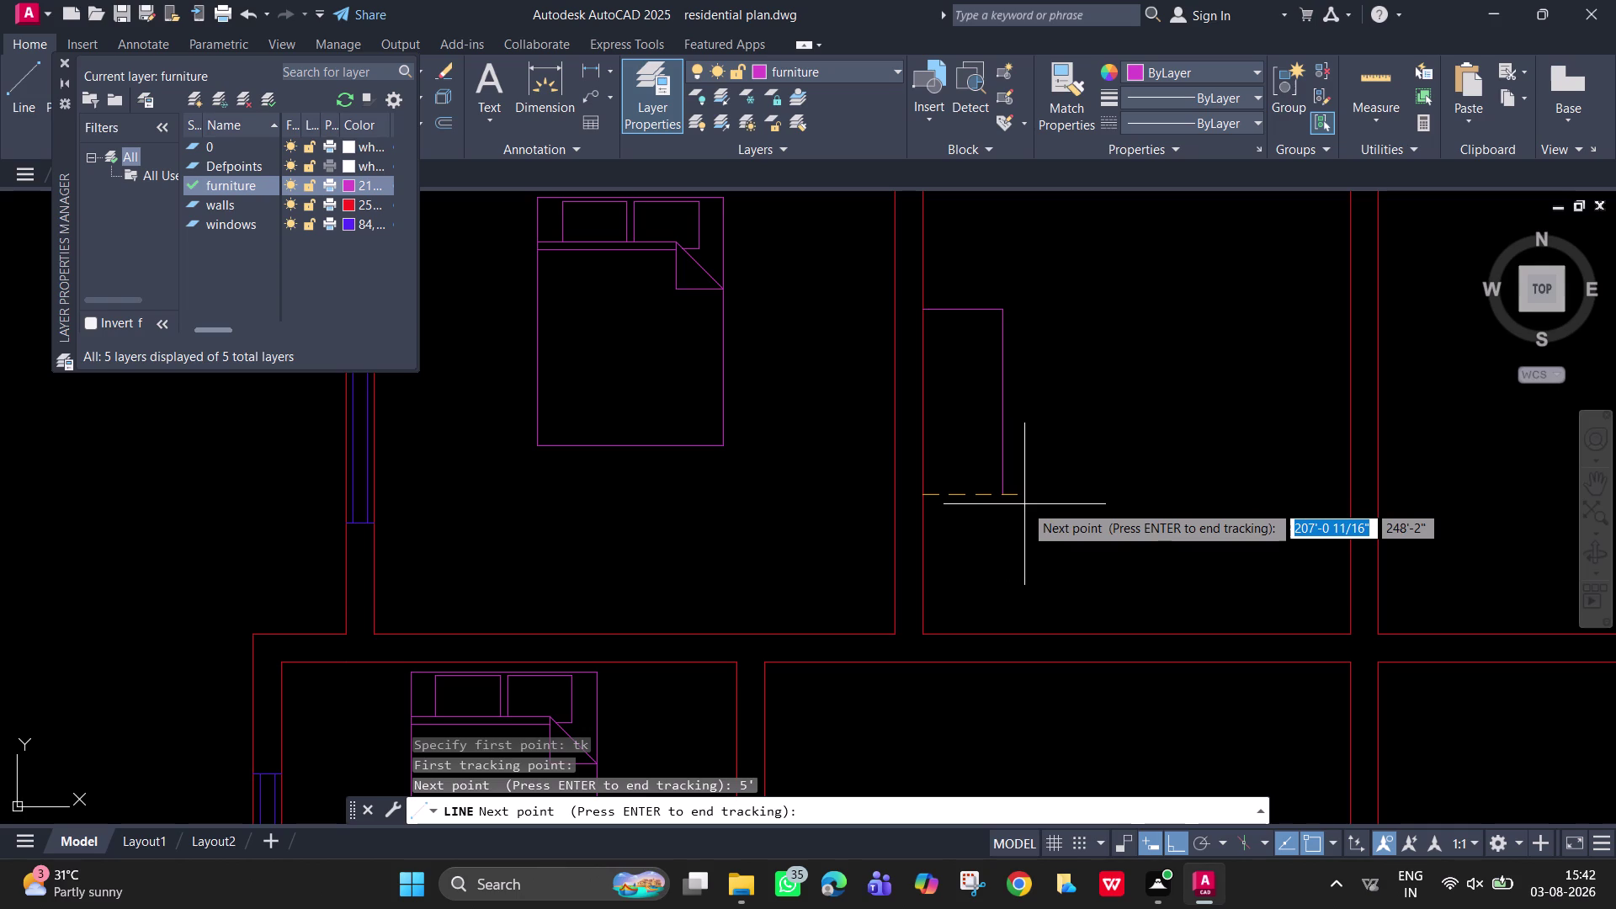
key(Escape)
Select the two wardrobe outline lines and assign them to the walls layer.
key(o)
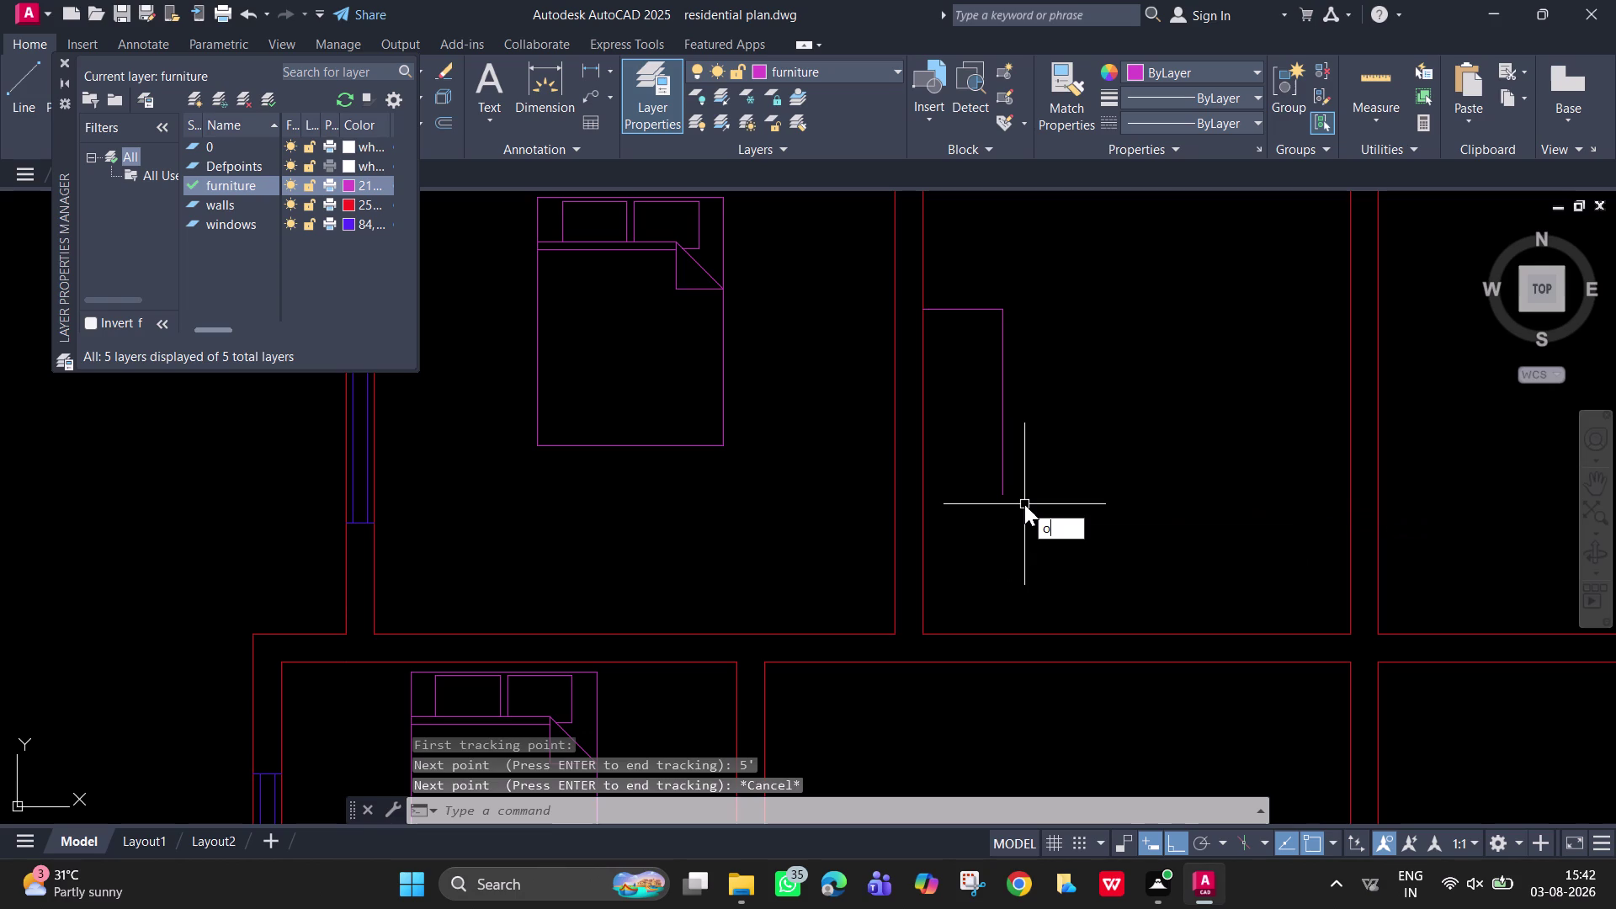
click(866, 63)
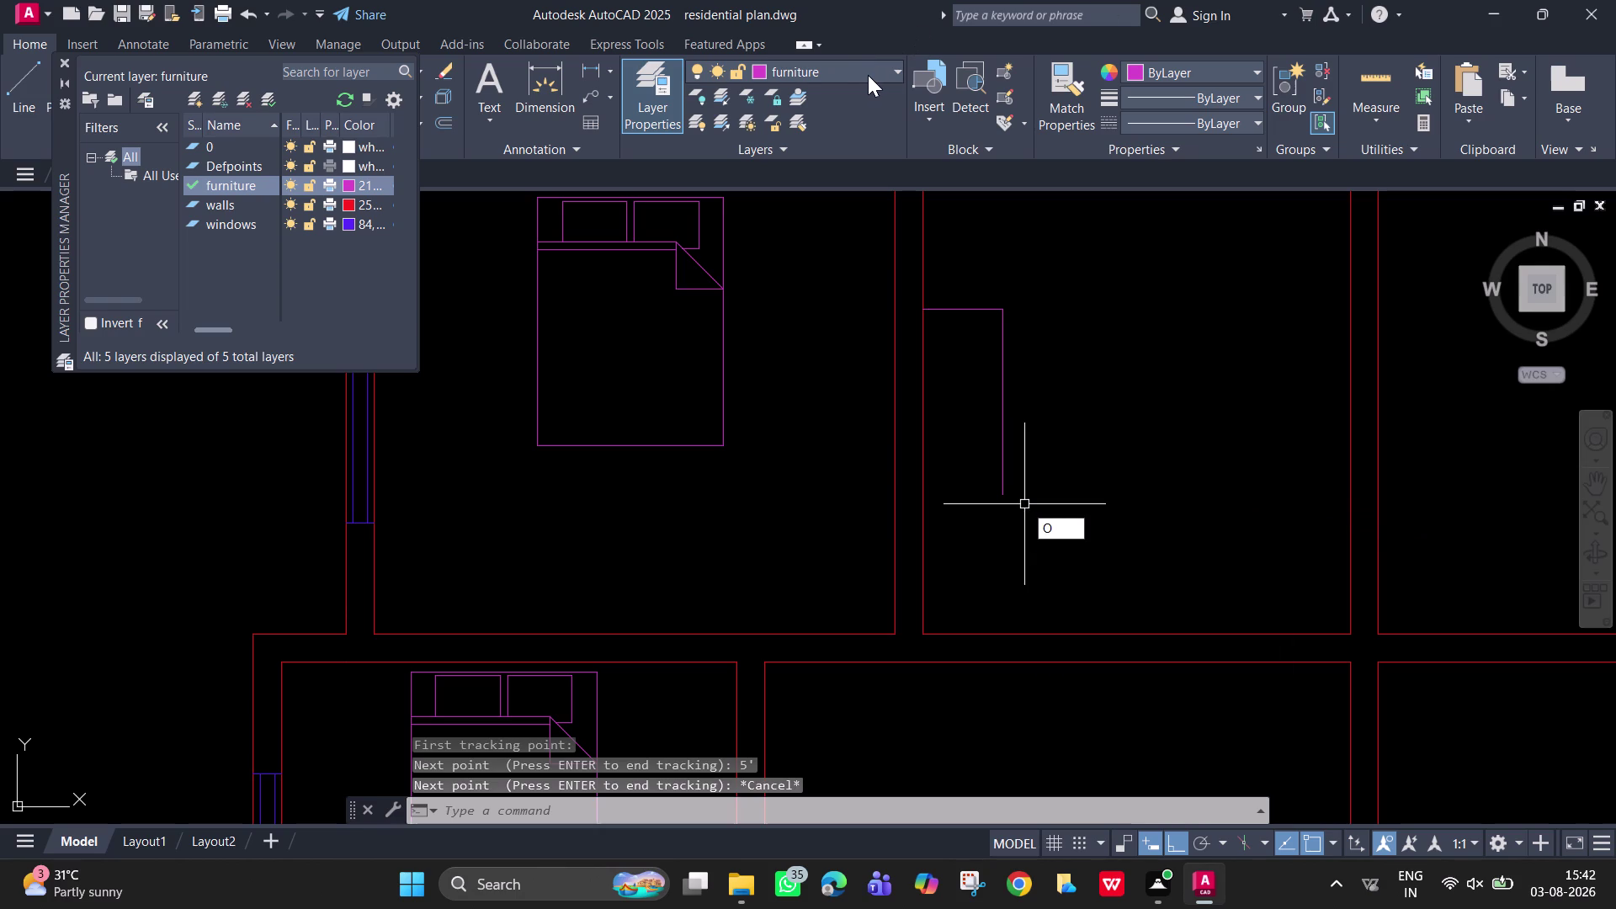
click(861, 60)
drag(1006, 419, 998, 415)
click(990, 295)
drag(1030, 406, 1028, 407)
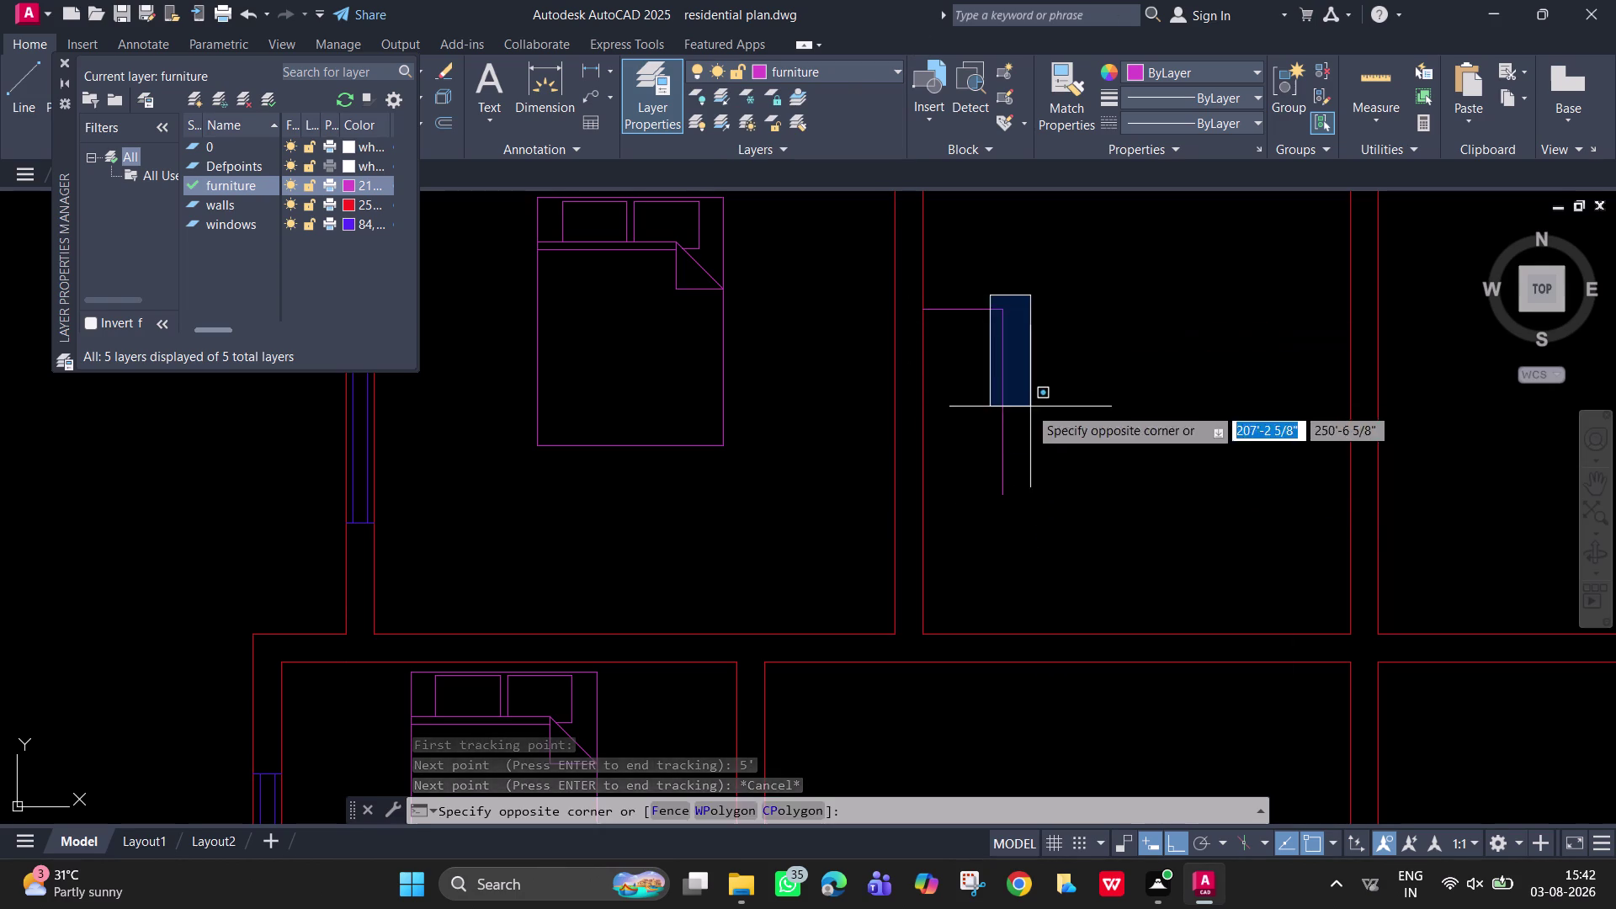
drag(1029, 406, 1014, 394)
click(1002, 380)
click(995, 322)
click(982, 289)
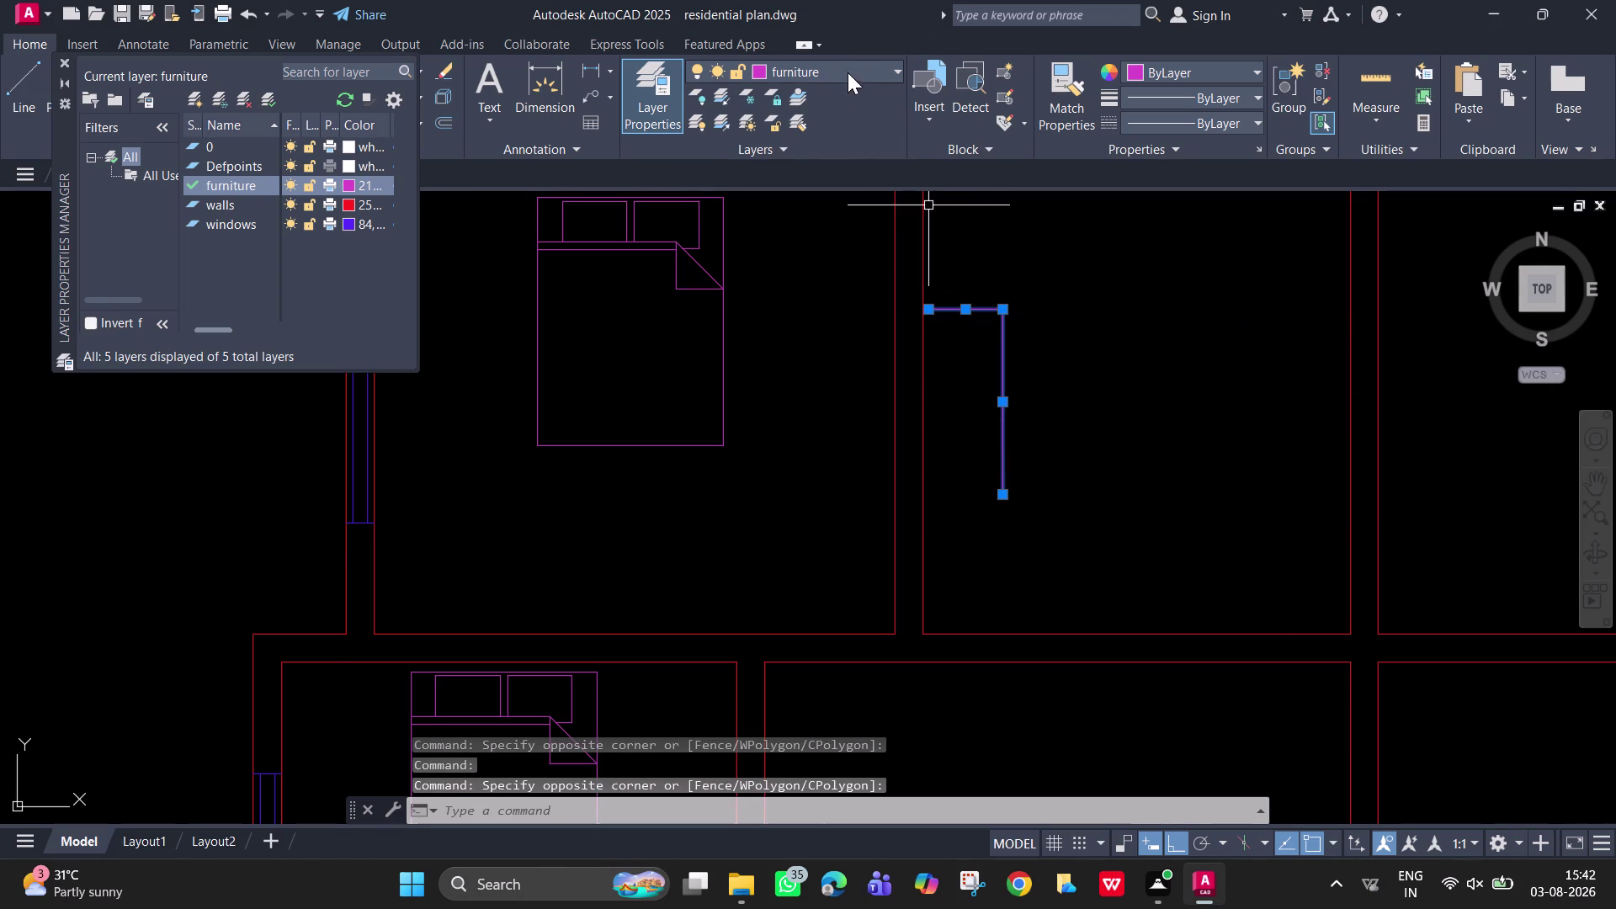
click(847, 60)
click(829, 163)
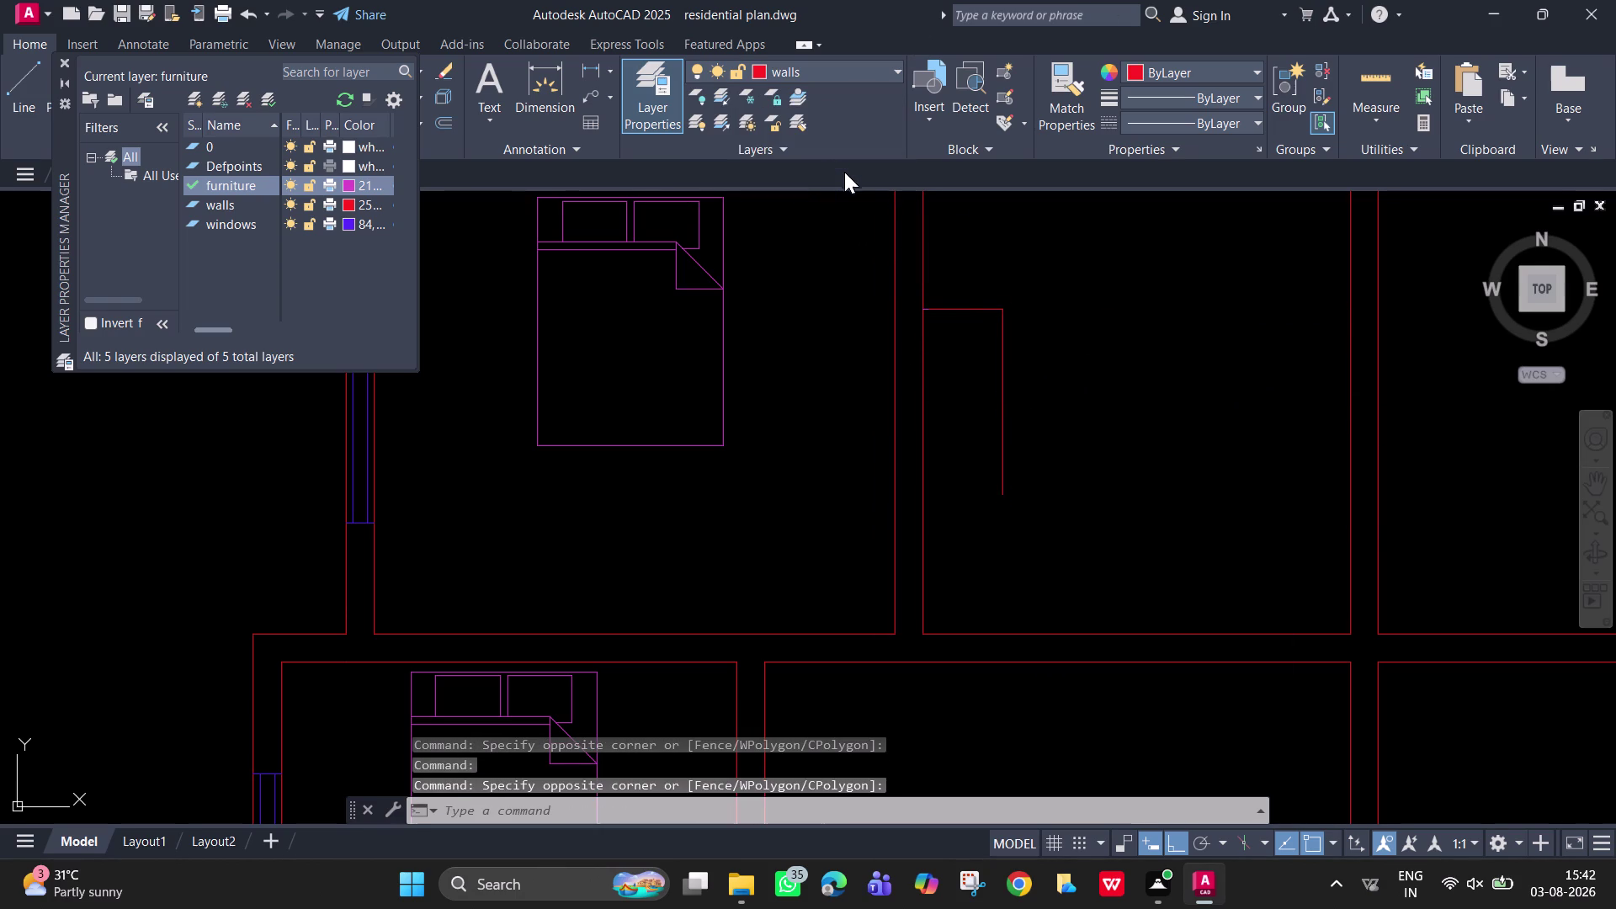
key(space)
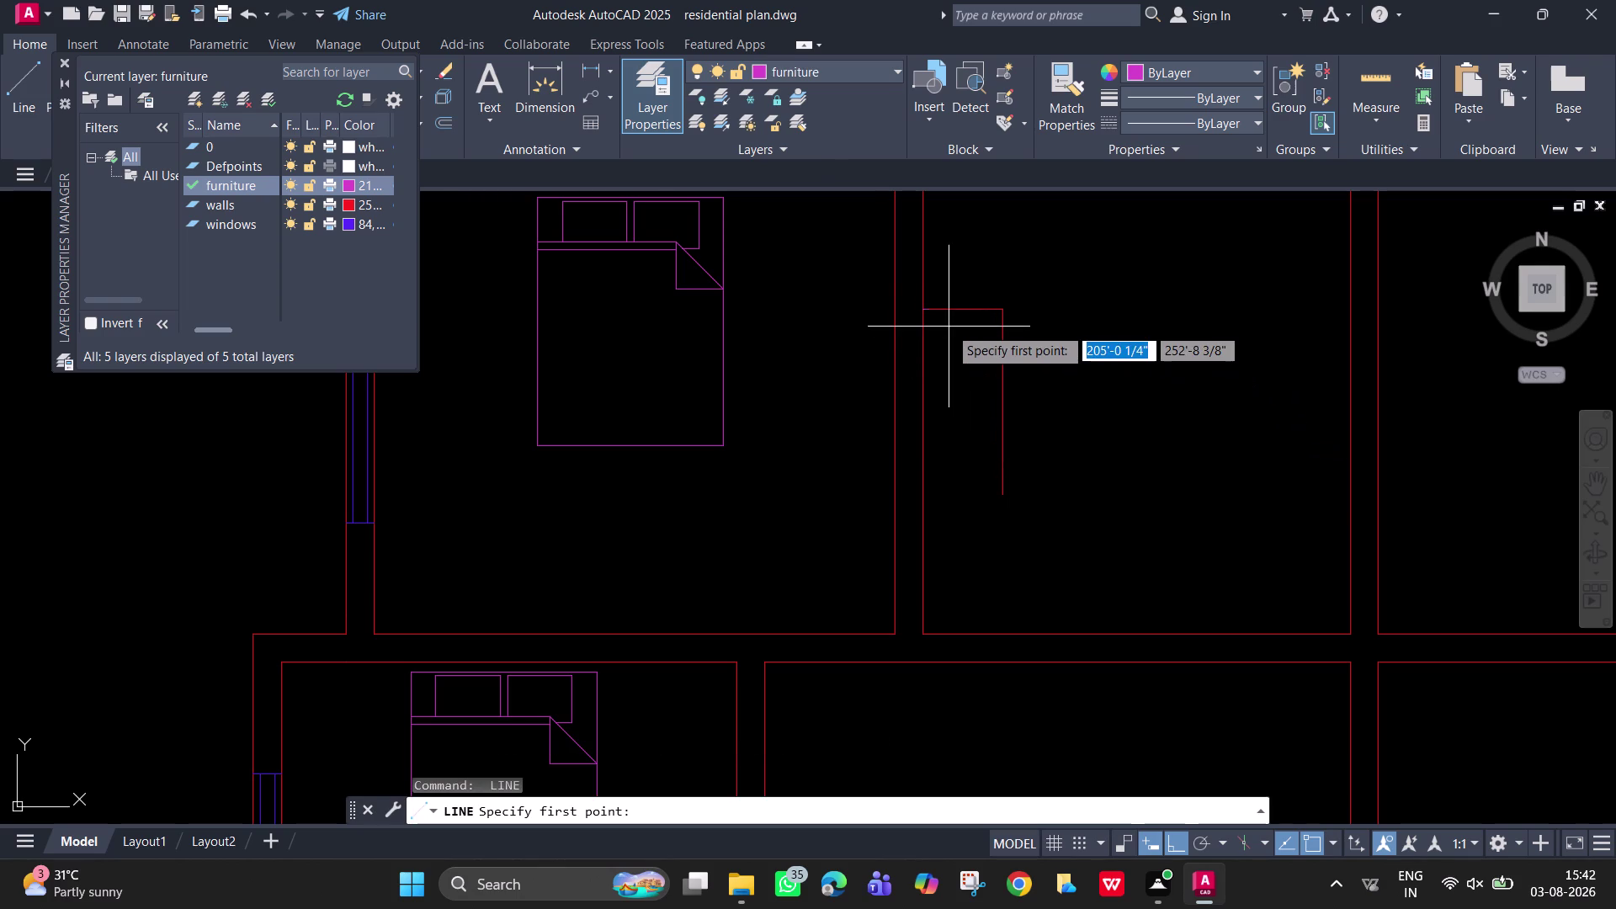
Offset the wardrobe edge 4.5 inward.
key(o)
key(Return)
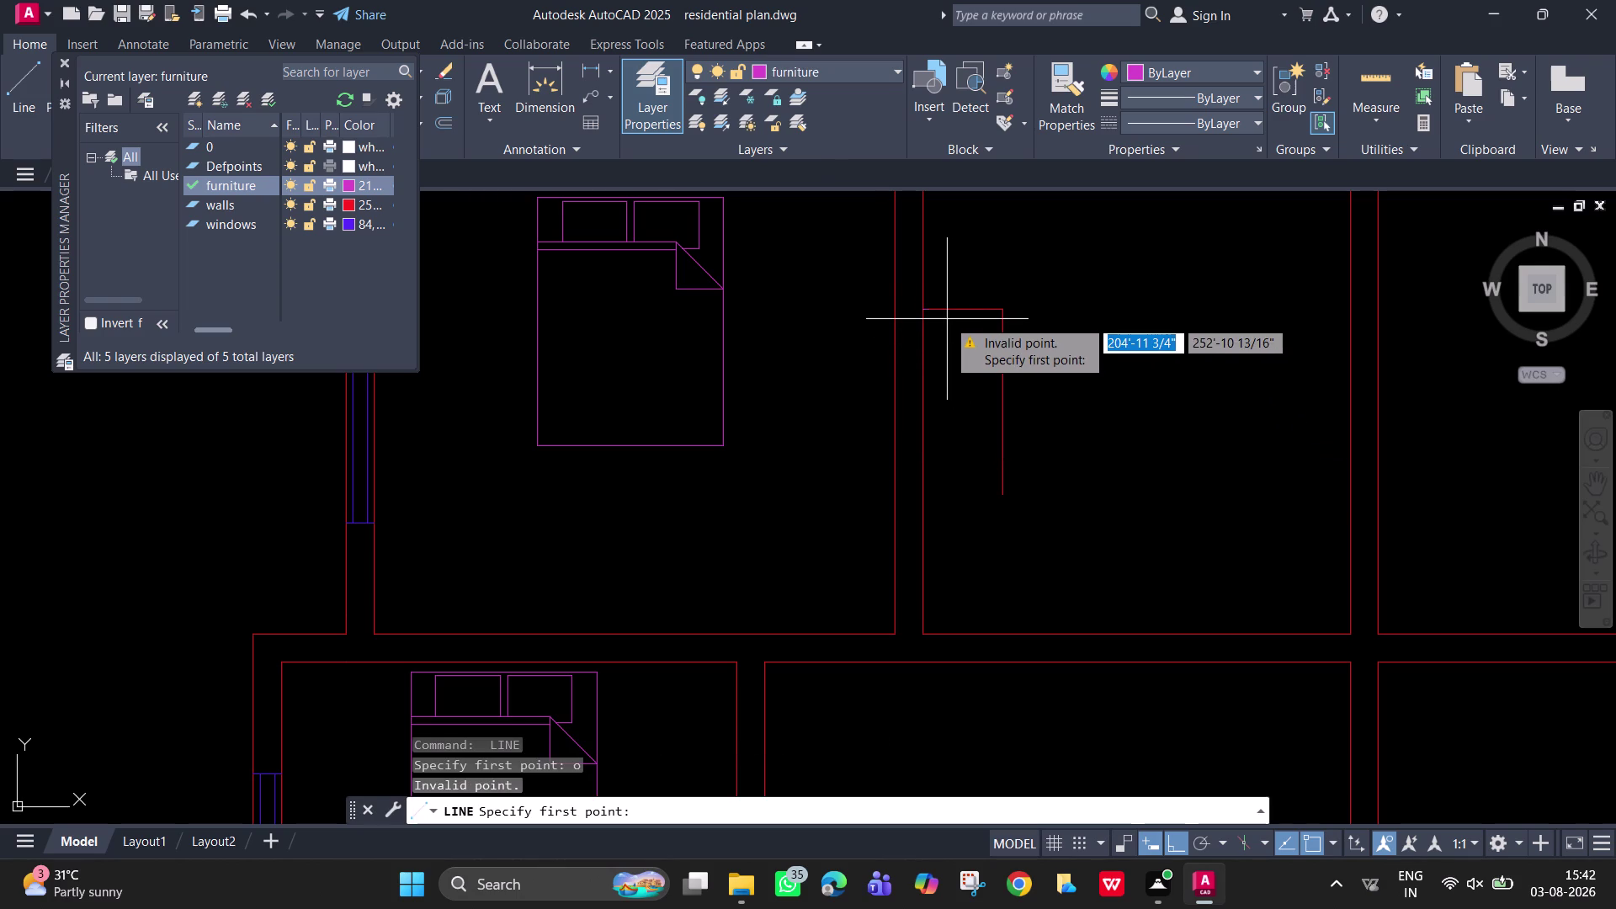
key(Escape)
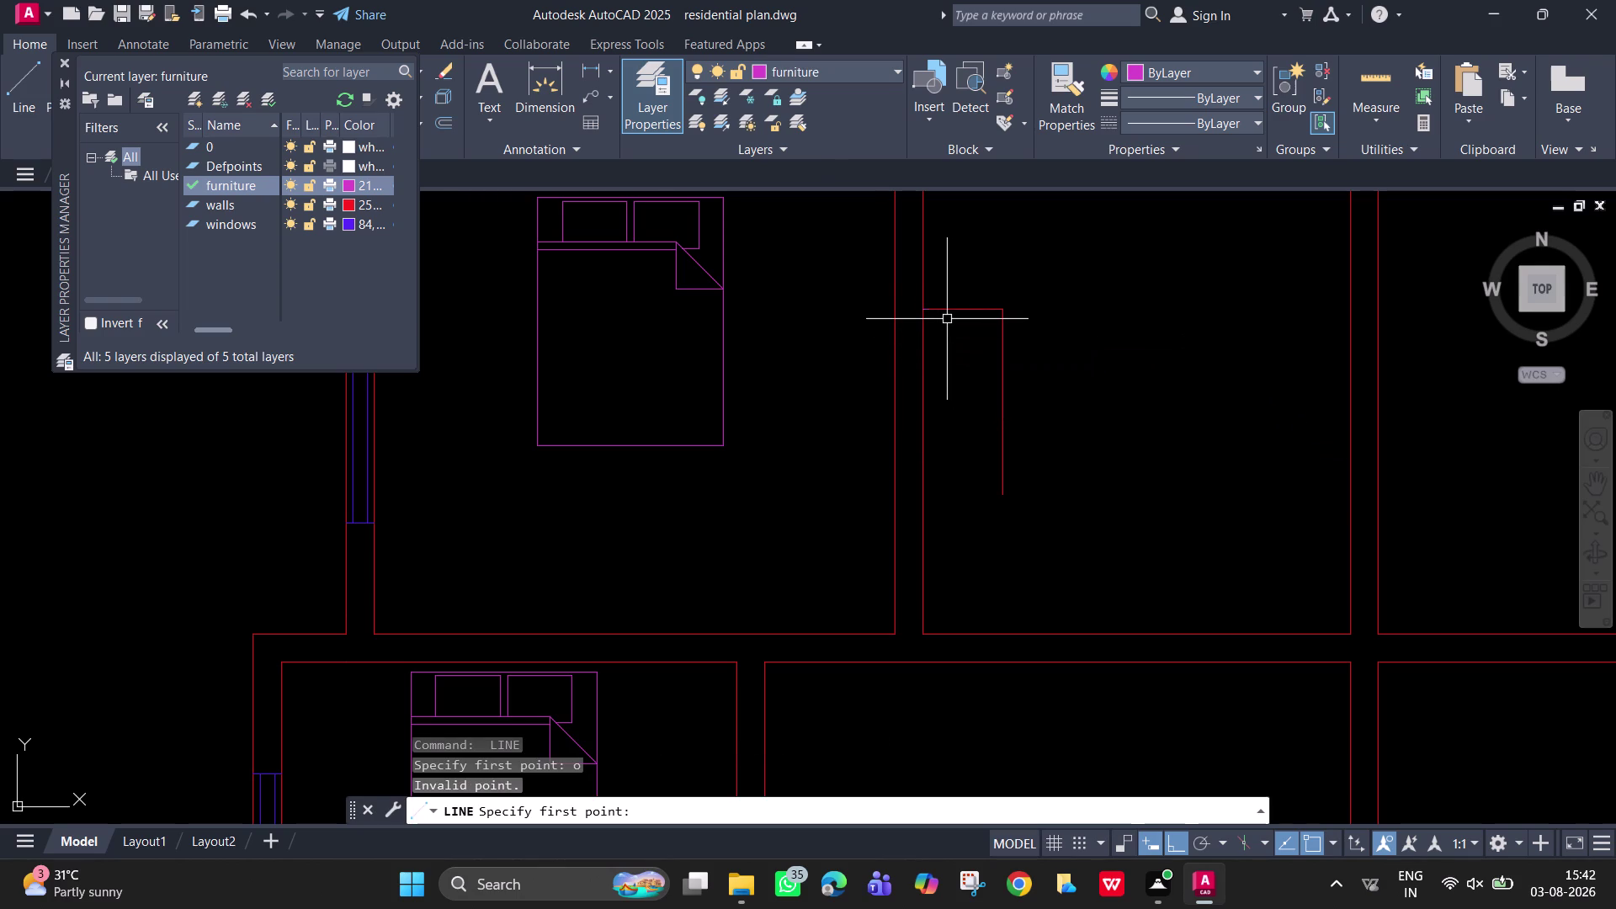
key(o)
key(Return)
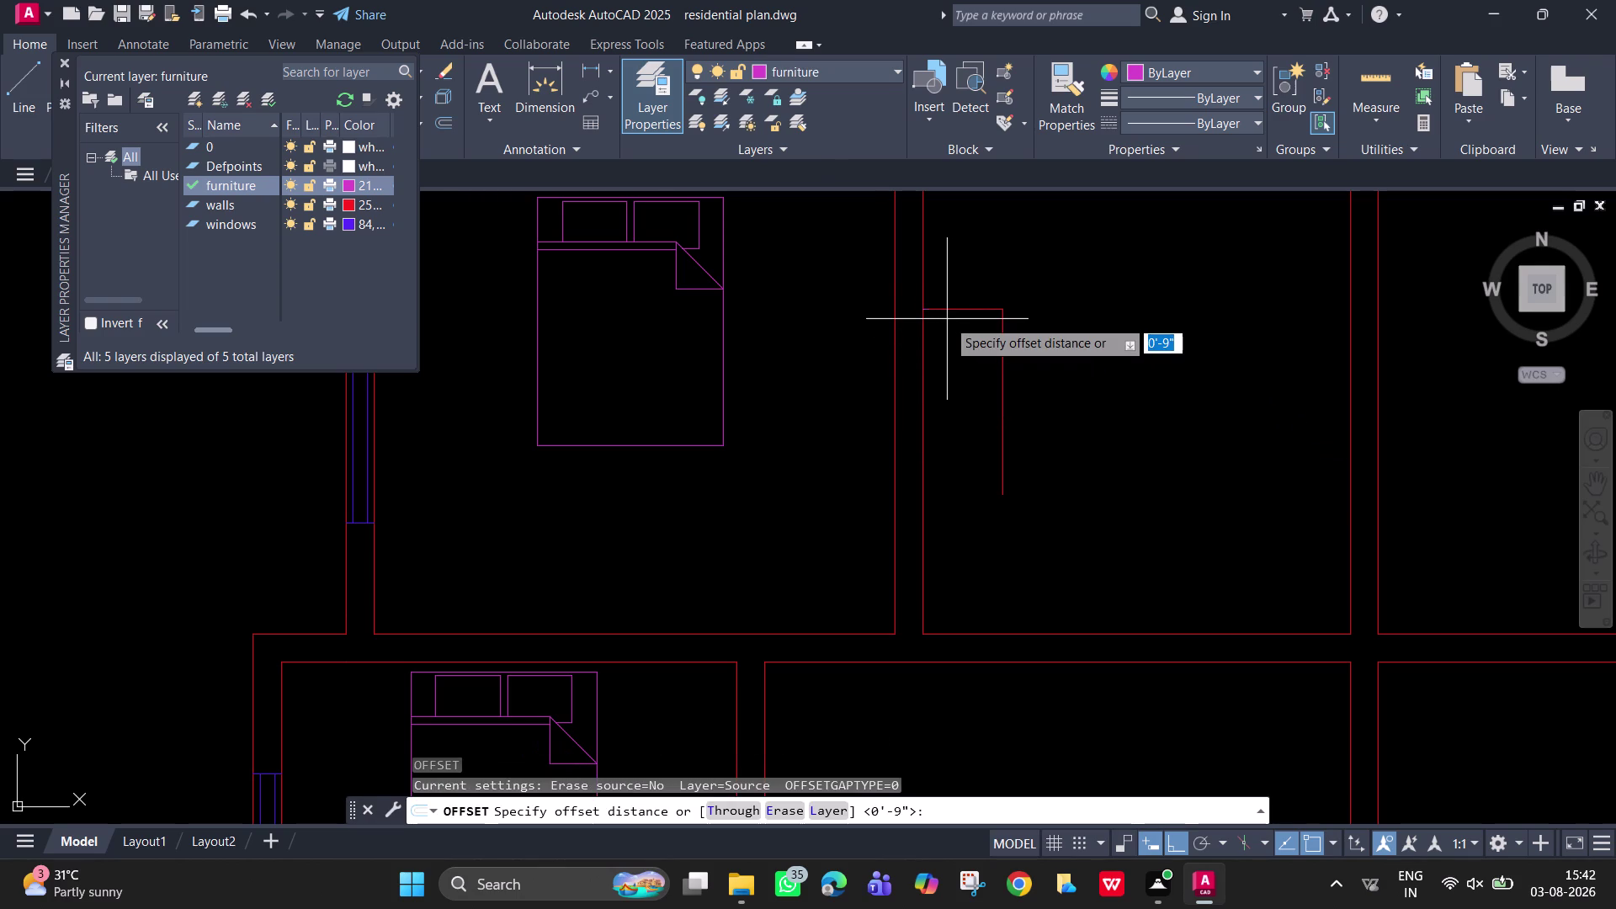
text(4.5)
key(Return)
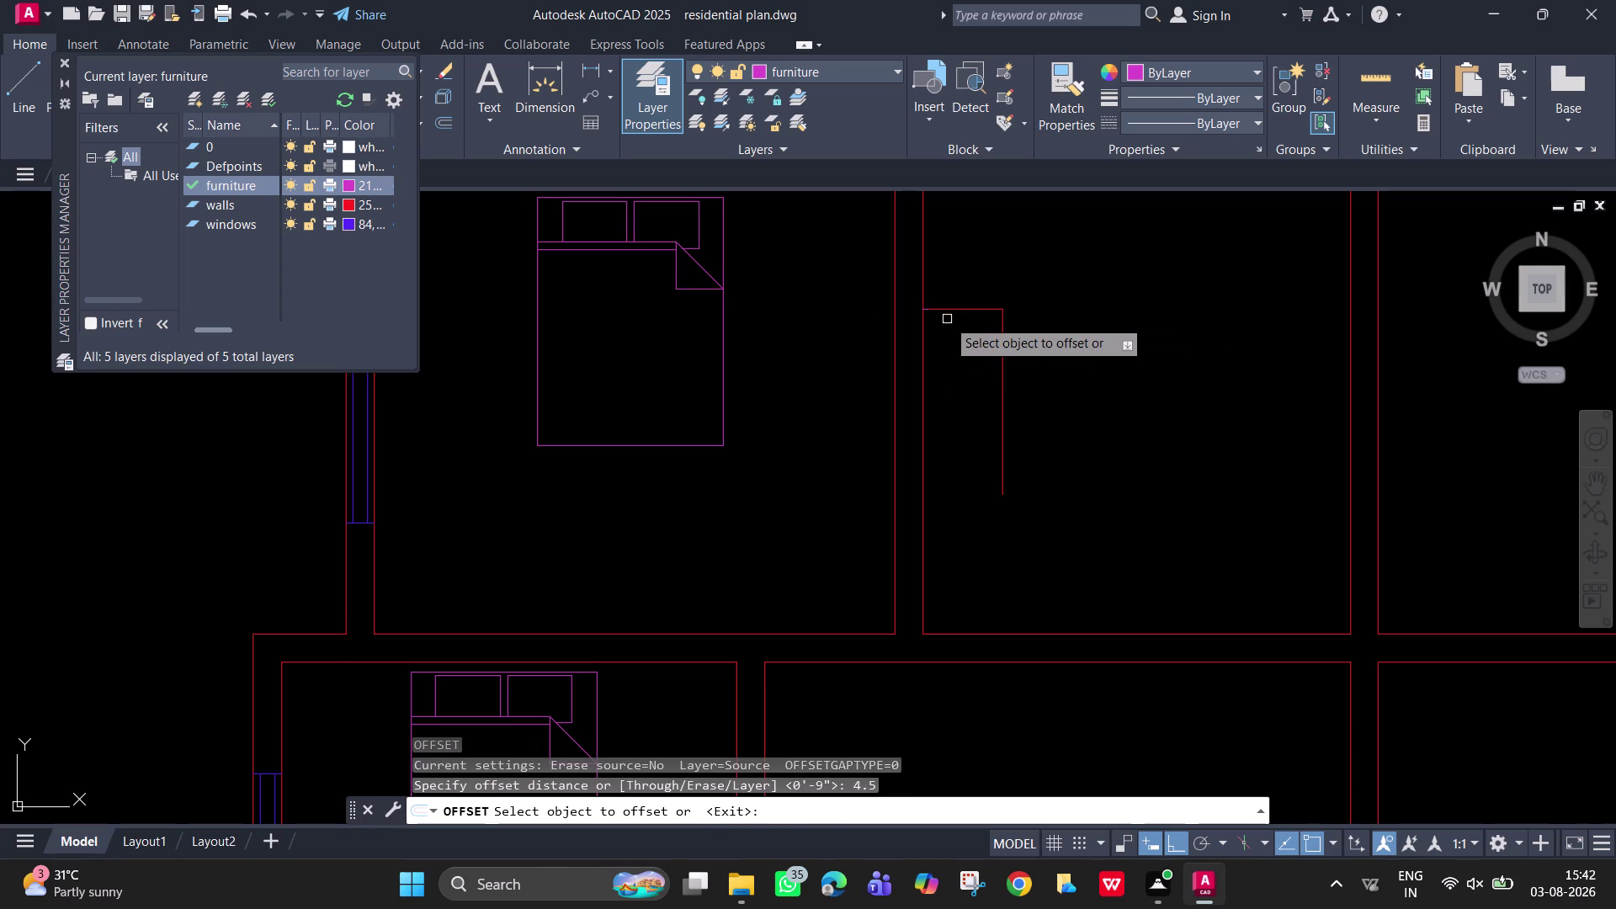
click(968, 309)
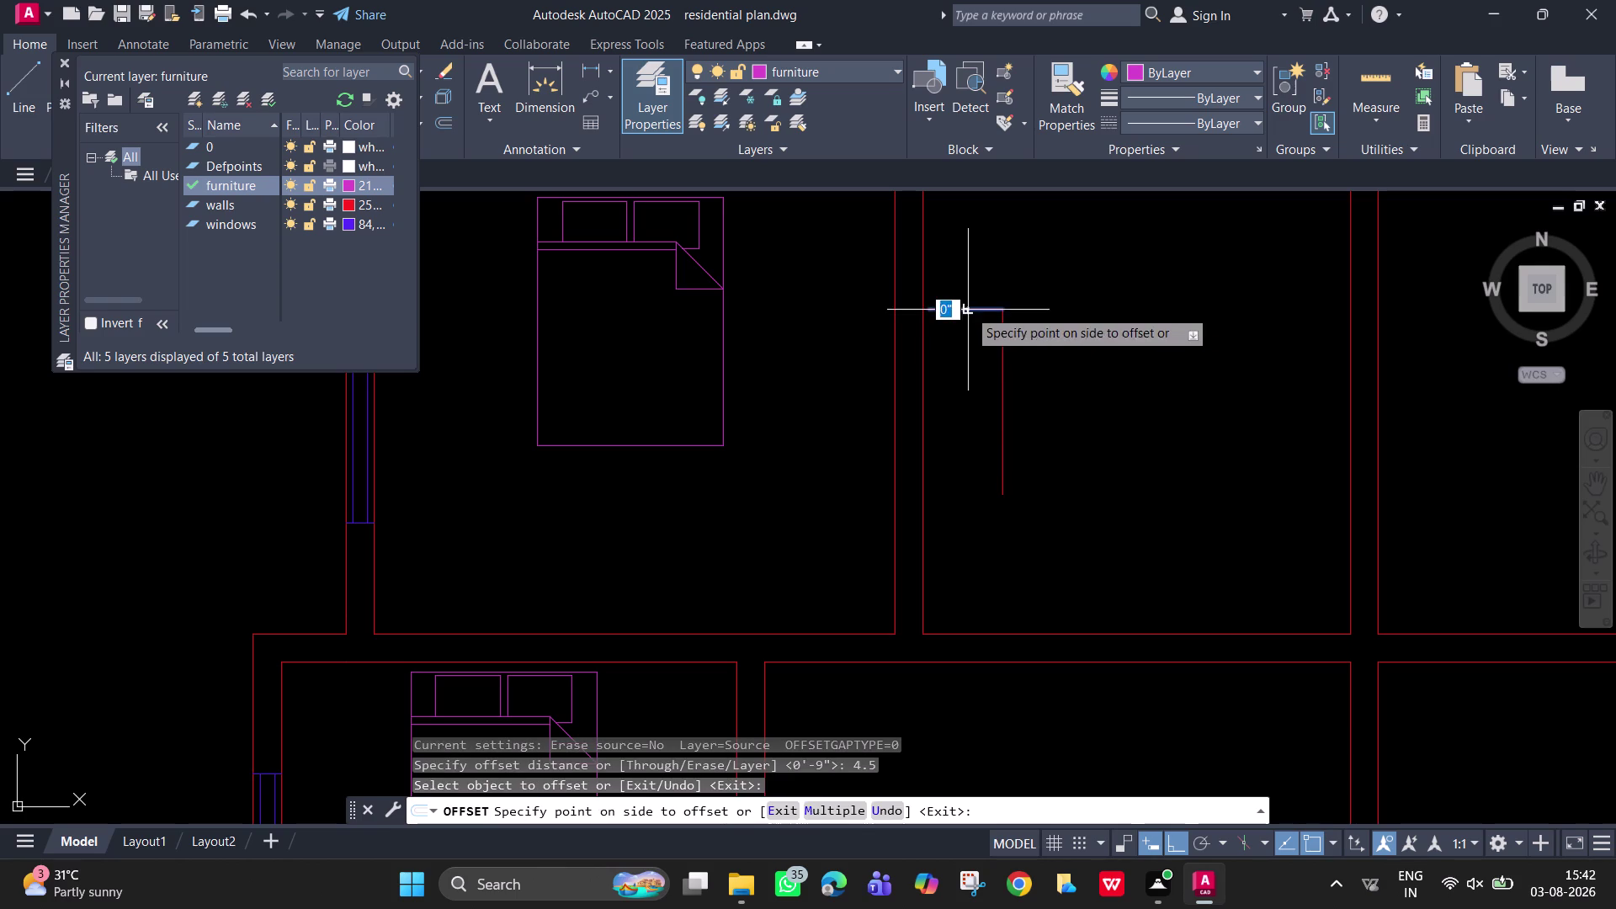
click(972, 387)
scroll(up, 3)
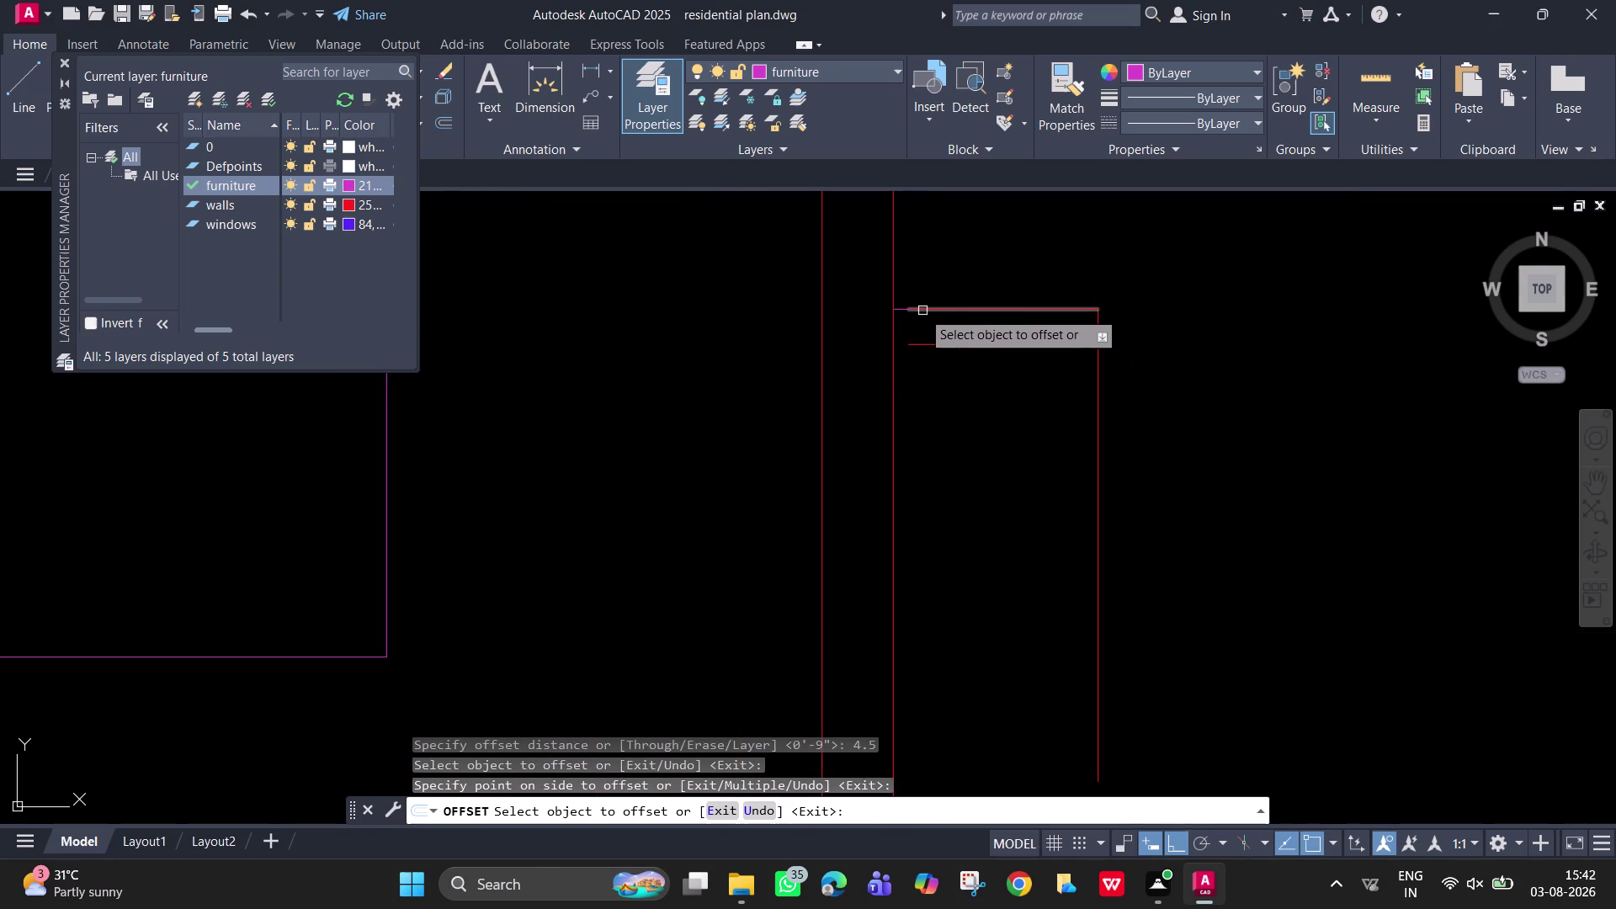
click(902, 311)
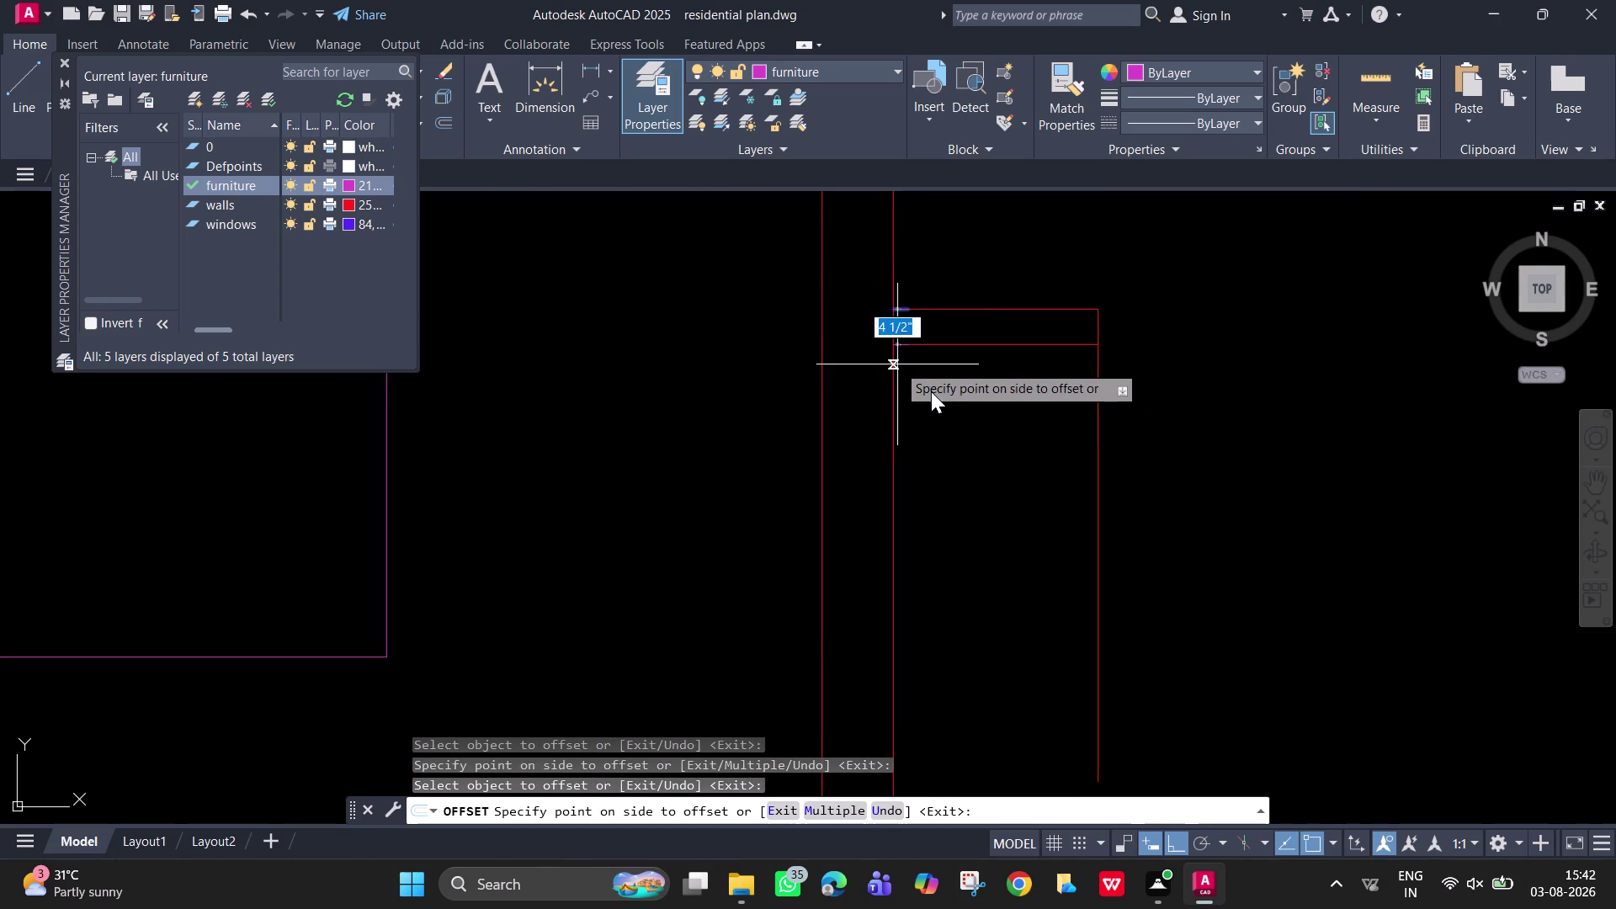
key(Escape)
Put the short top line segment on the walls layer.
scroll(up, 3)
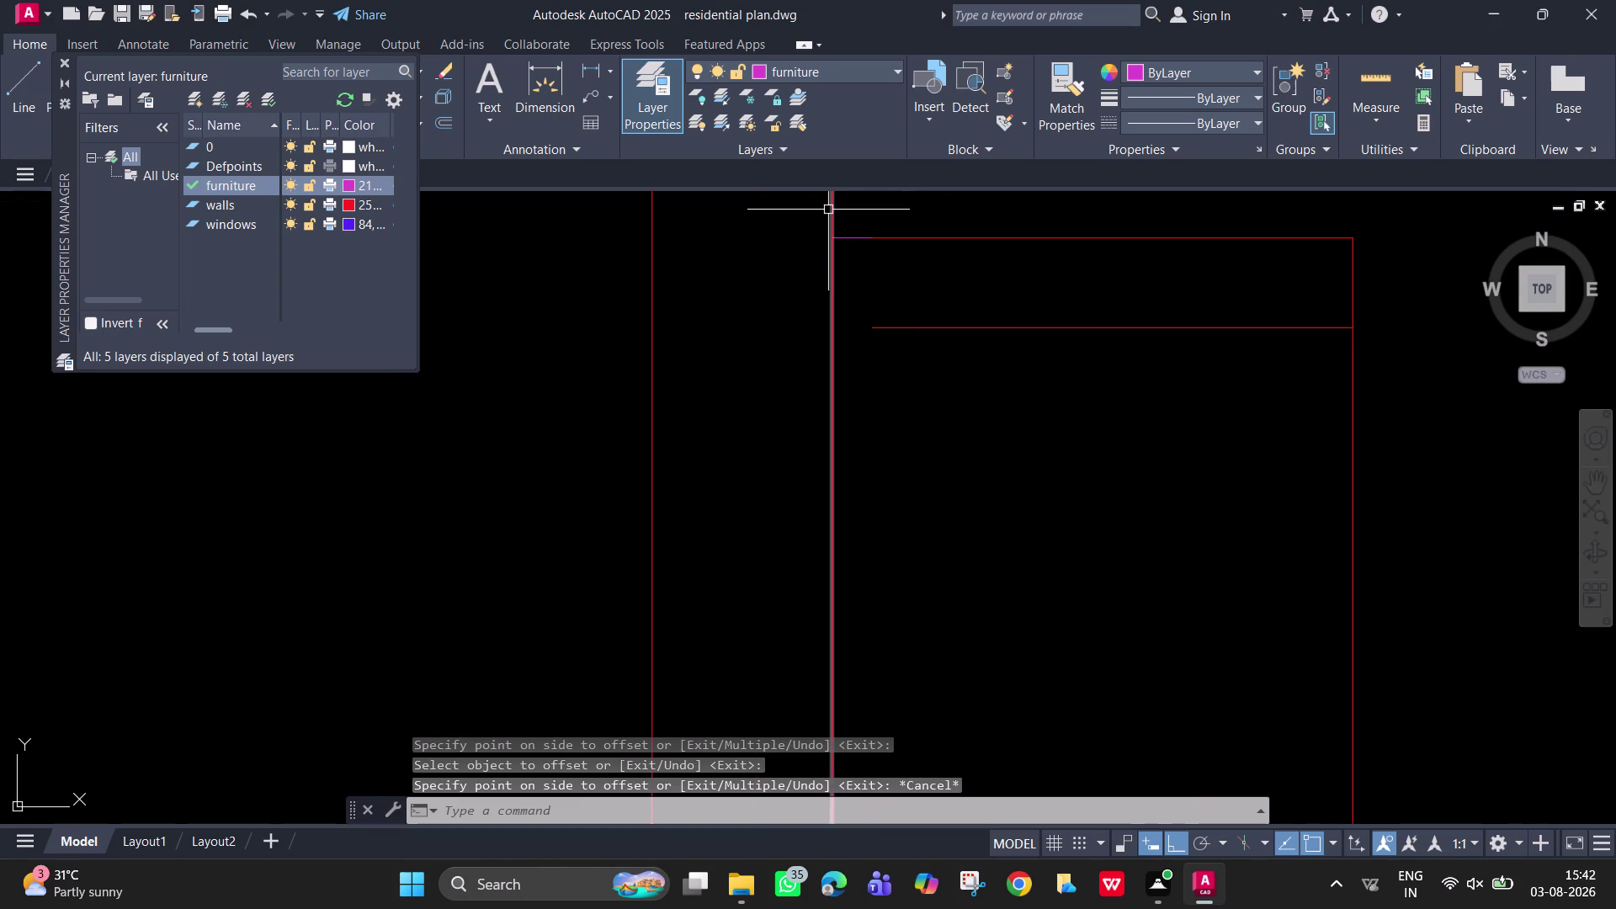
click(859, 235)
click(868, 79)
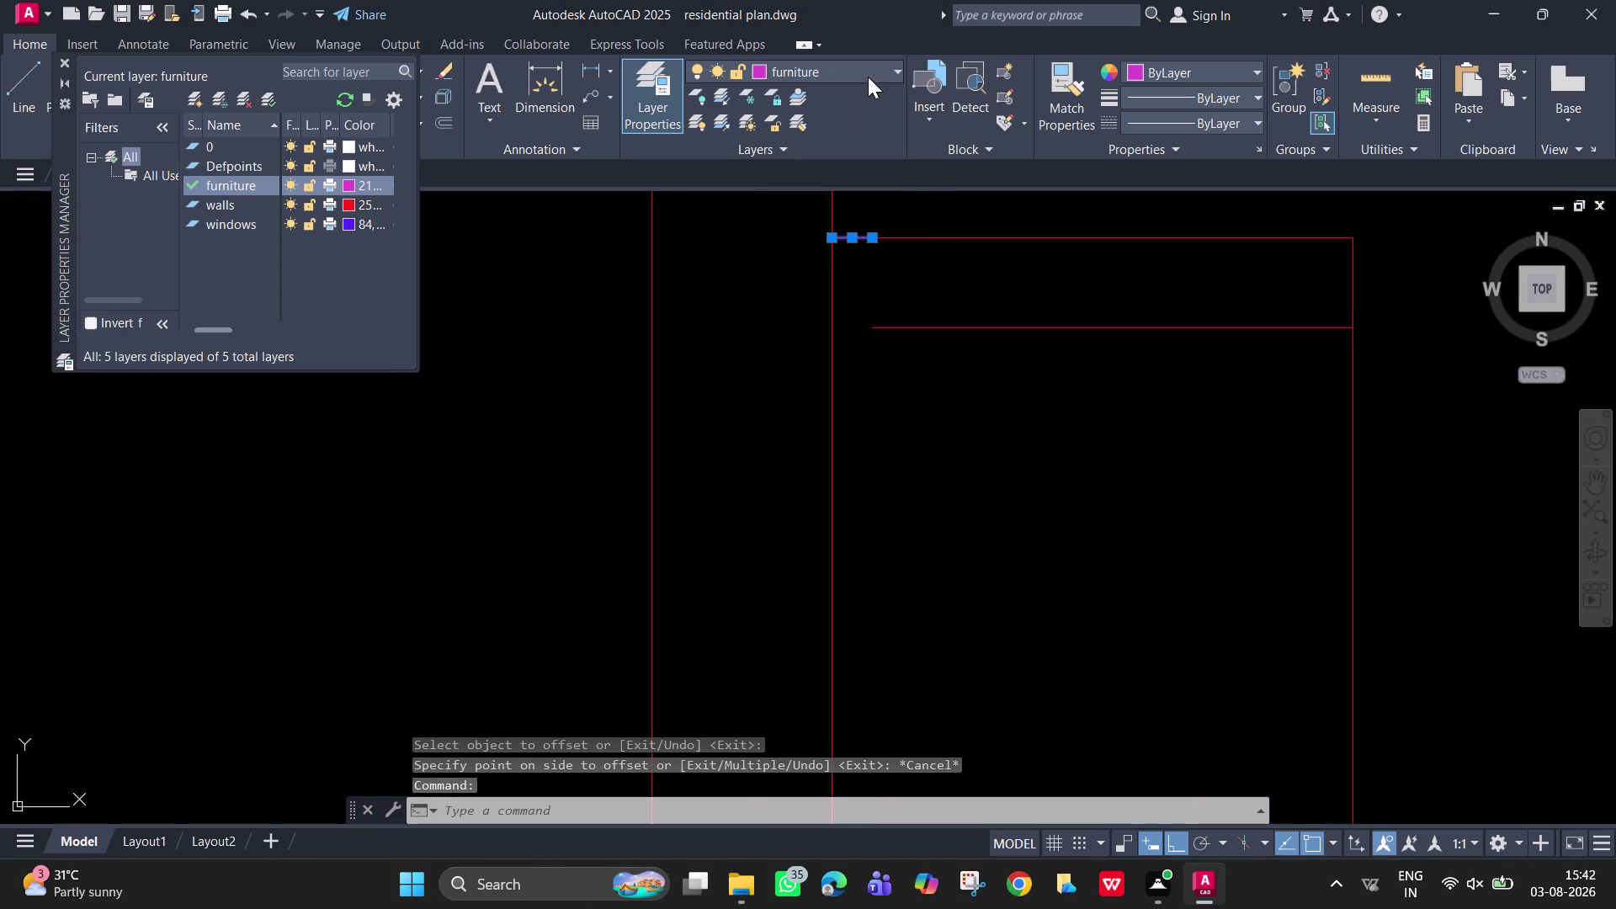
click(870, 166)
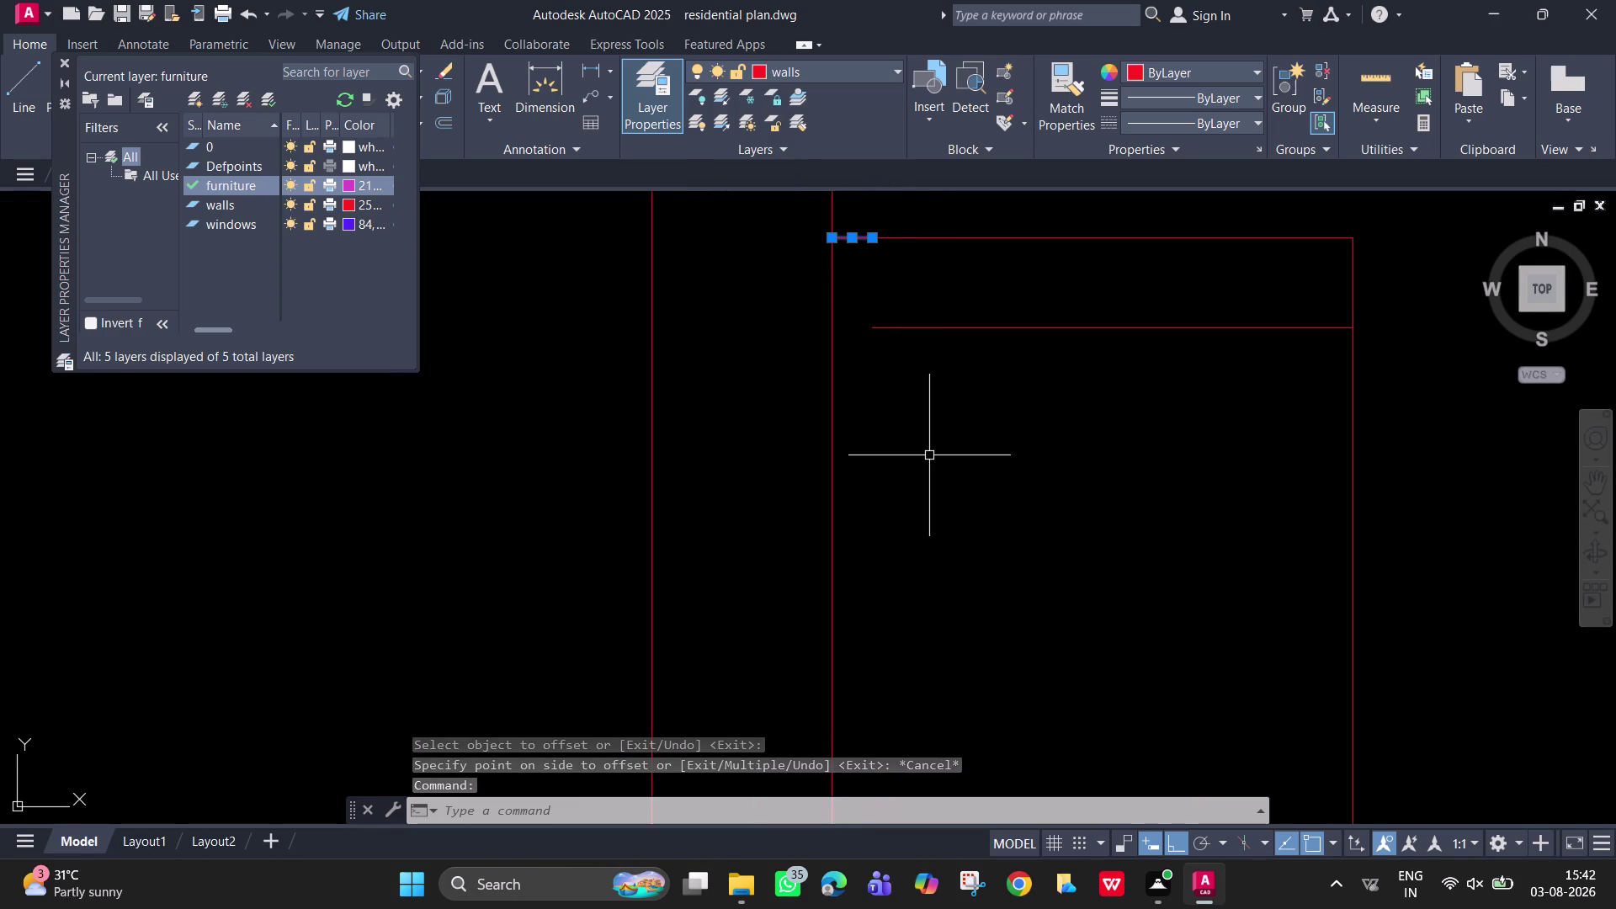
Join the long top edge and the short segment into a single line.
key(space)
click(877, 246)
click(865, 213)
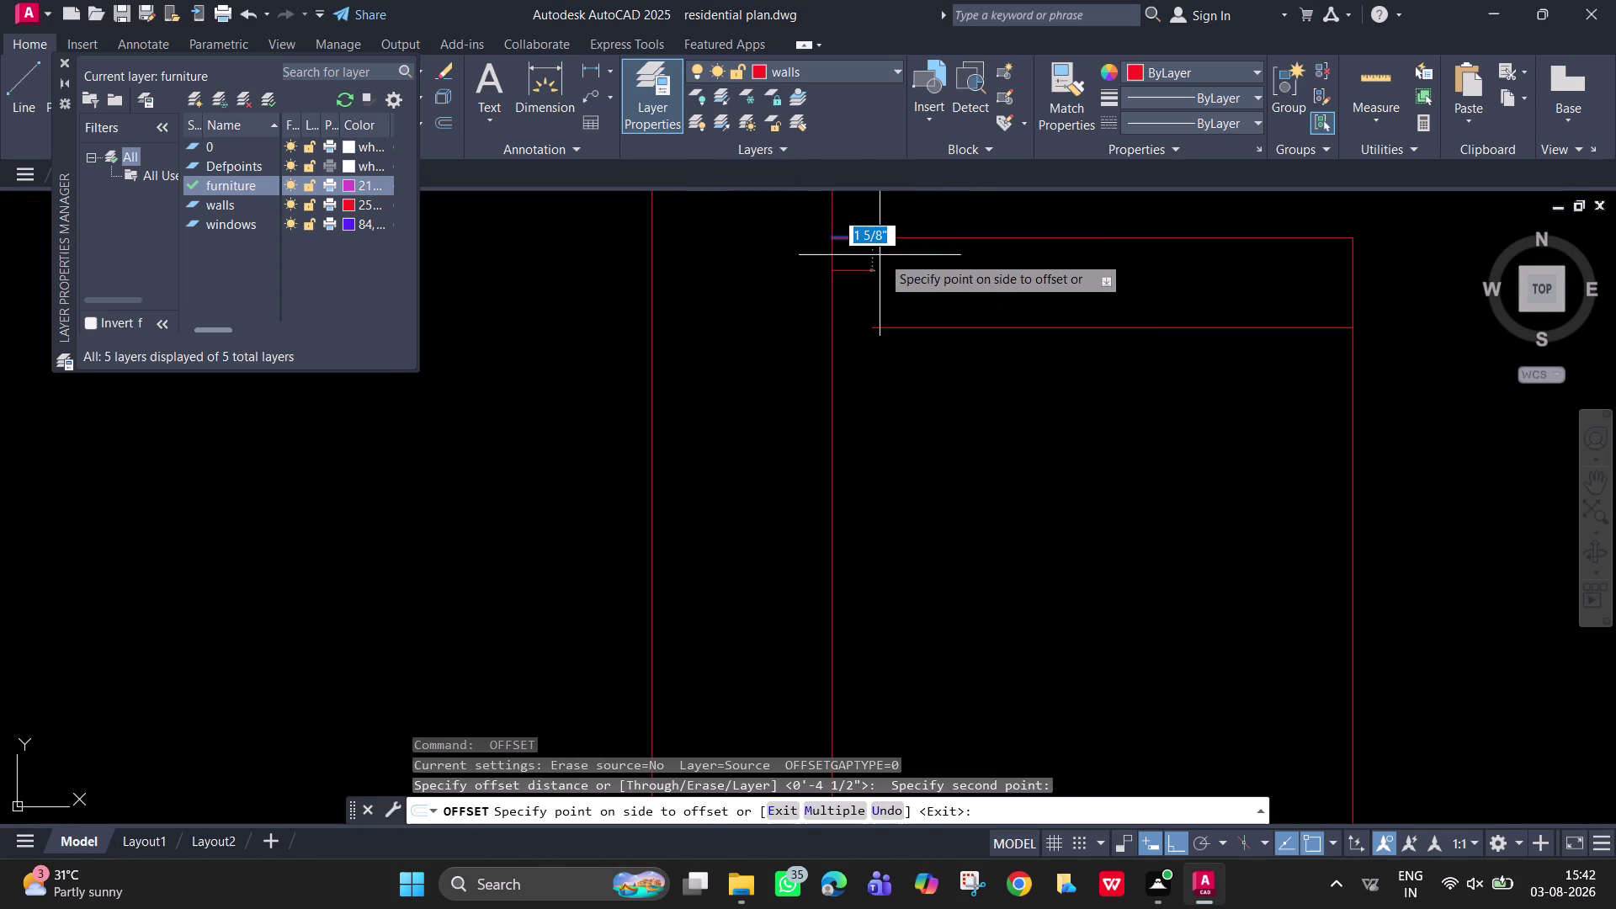
key(Escape)
key(Escape)
drag(918, 258, 891, 230)
click(874, 208)
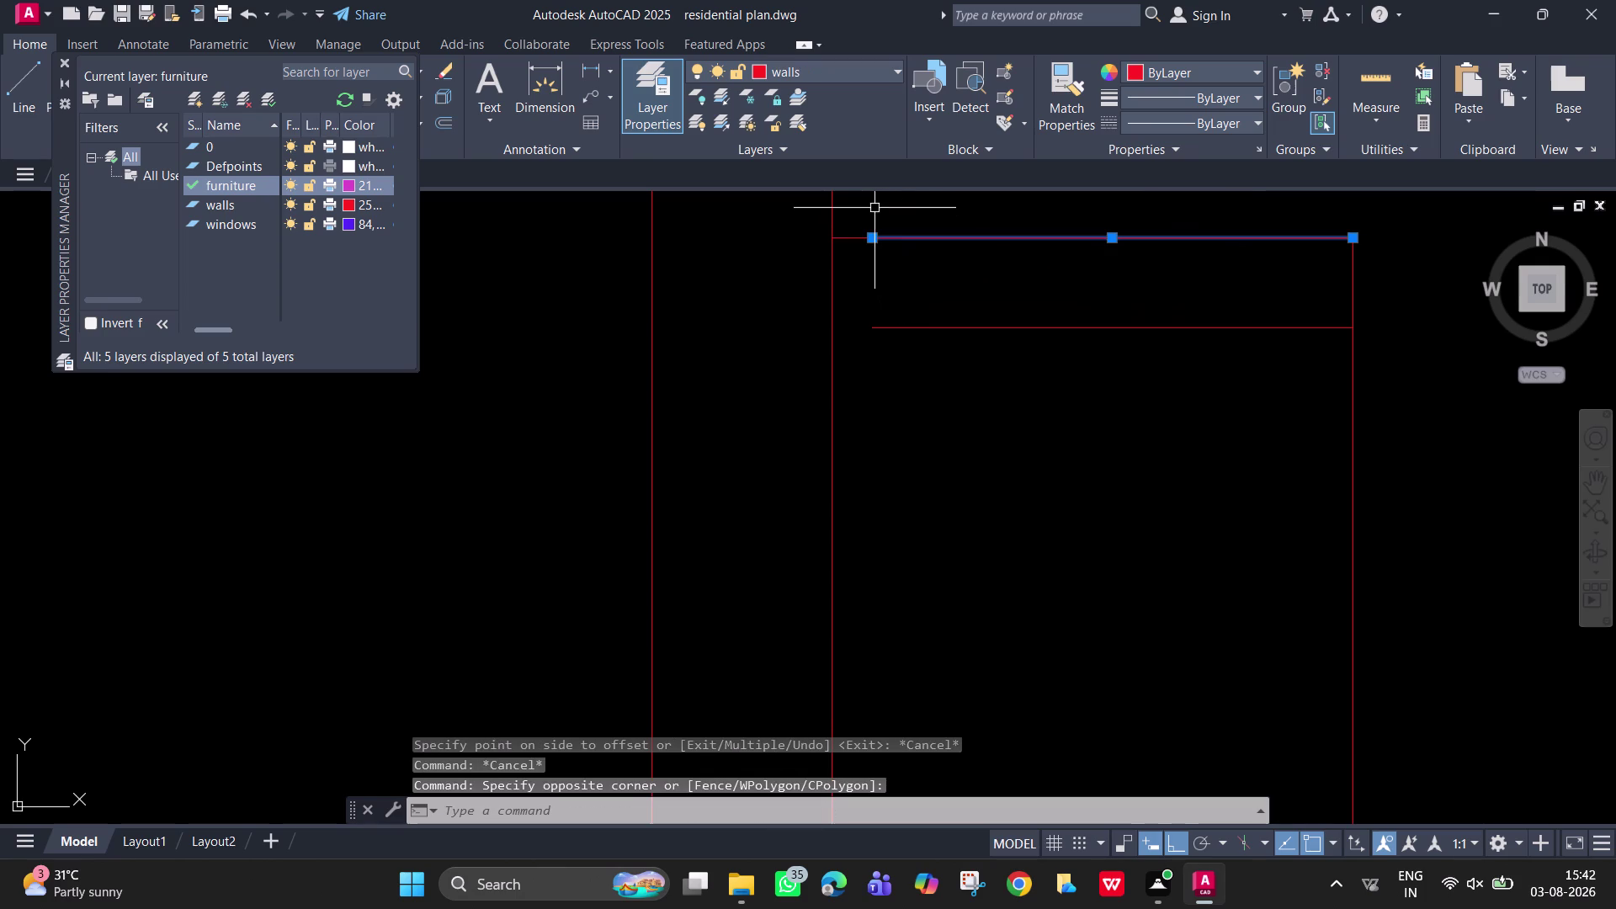
click(855, 239)
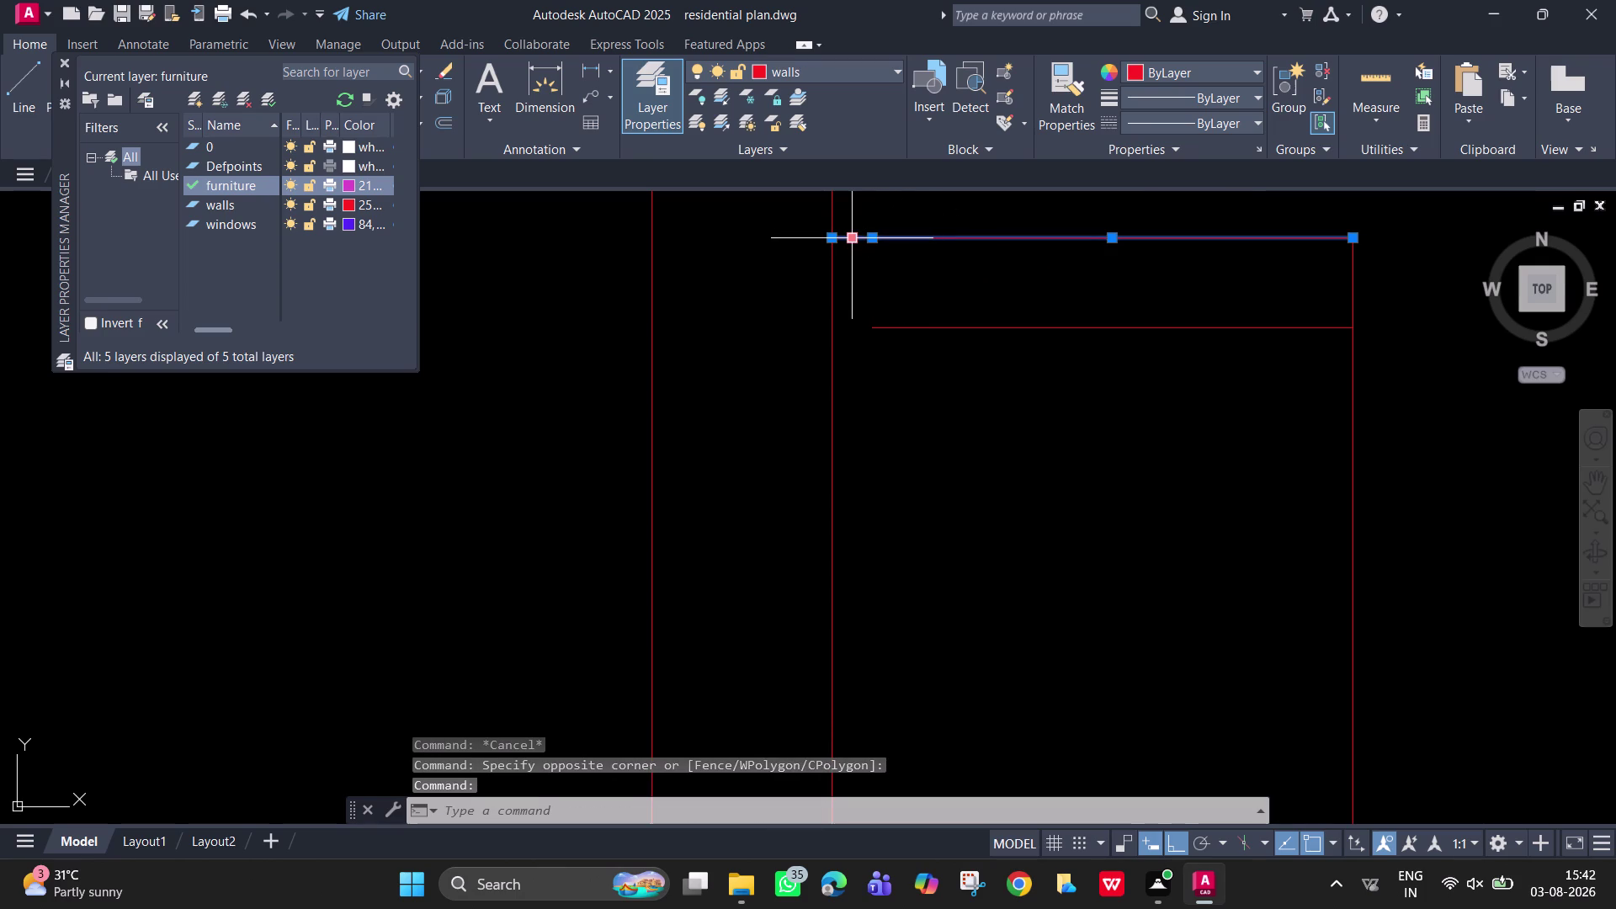
text(j)
key(space)
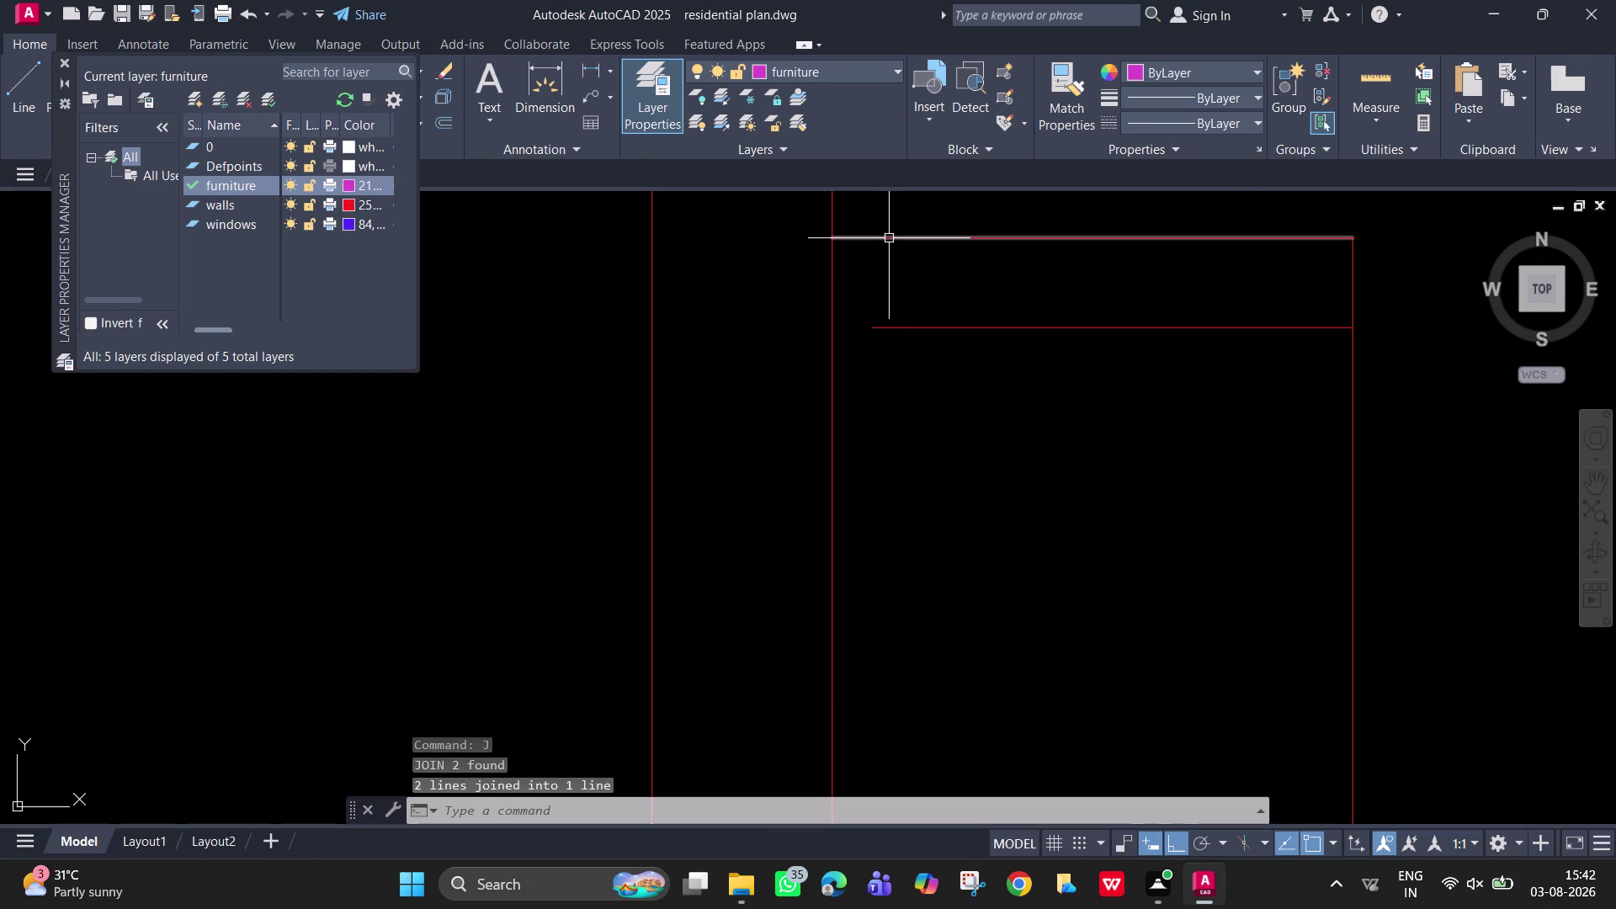
key(Escape)
Try extending the wardrobe lines, then start a new line with tracking.
text(ex)
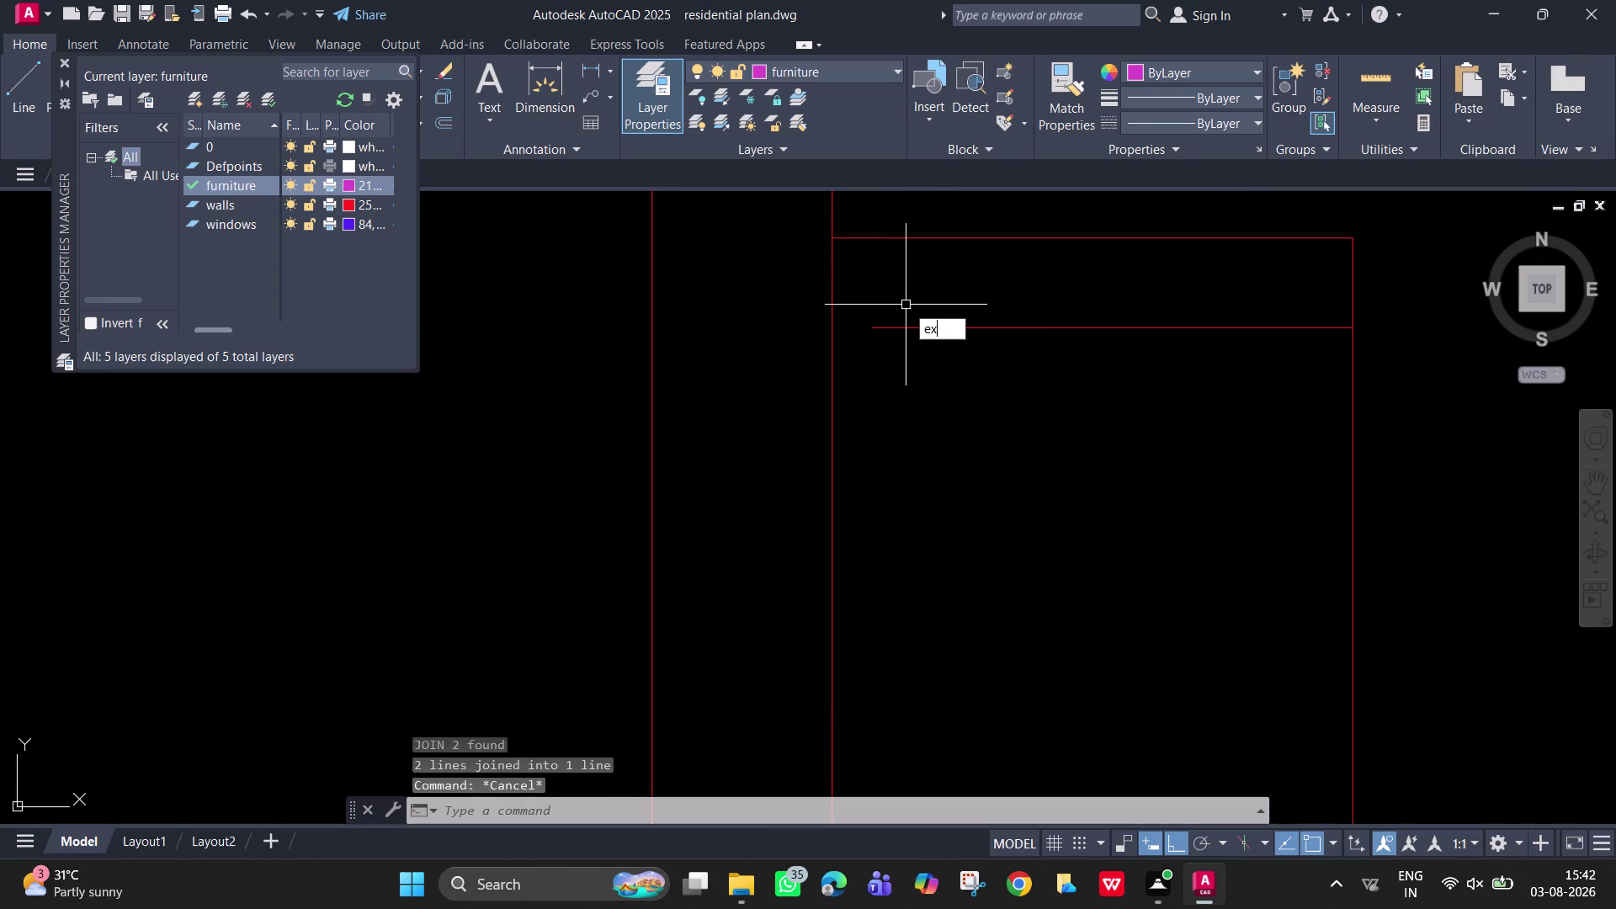
key(space)
click(905, 328)
scroll(down, 3)
middle_drag(924, 427, 908, 345)
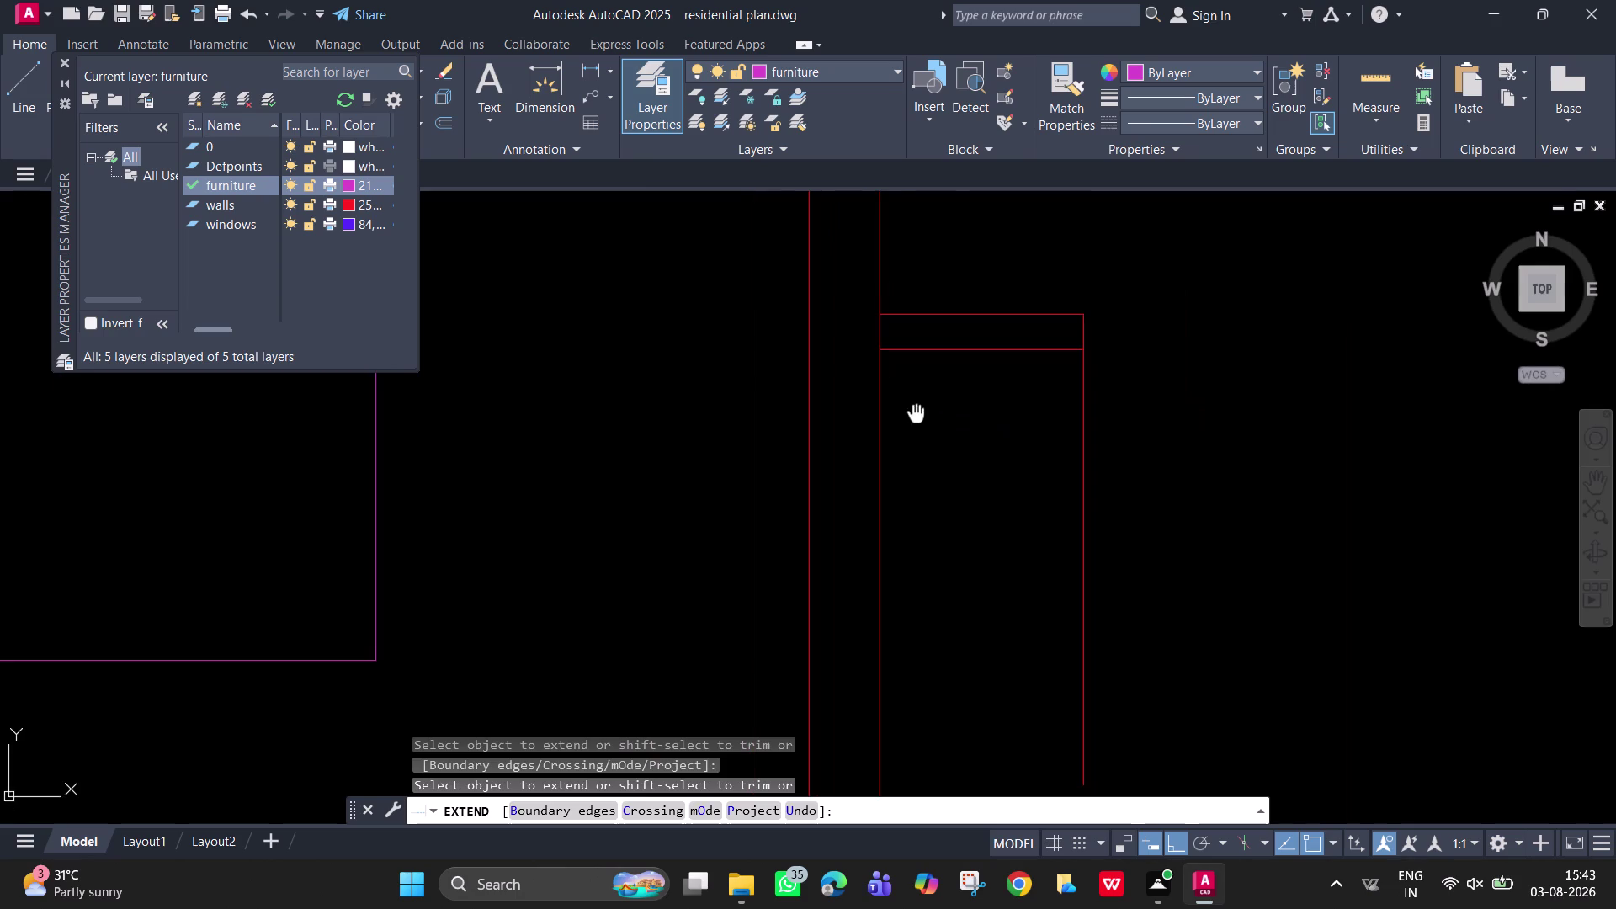
middle_drag(908, 345, 908, 343)
key(Escape)
key(l)
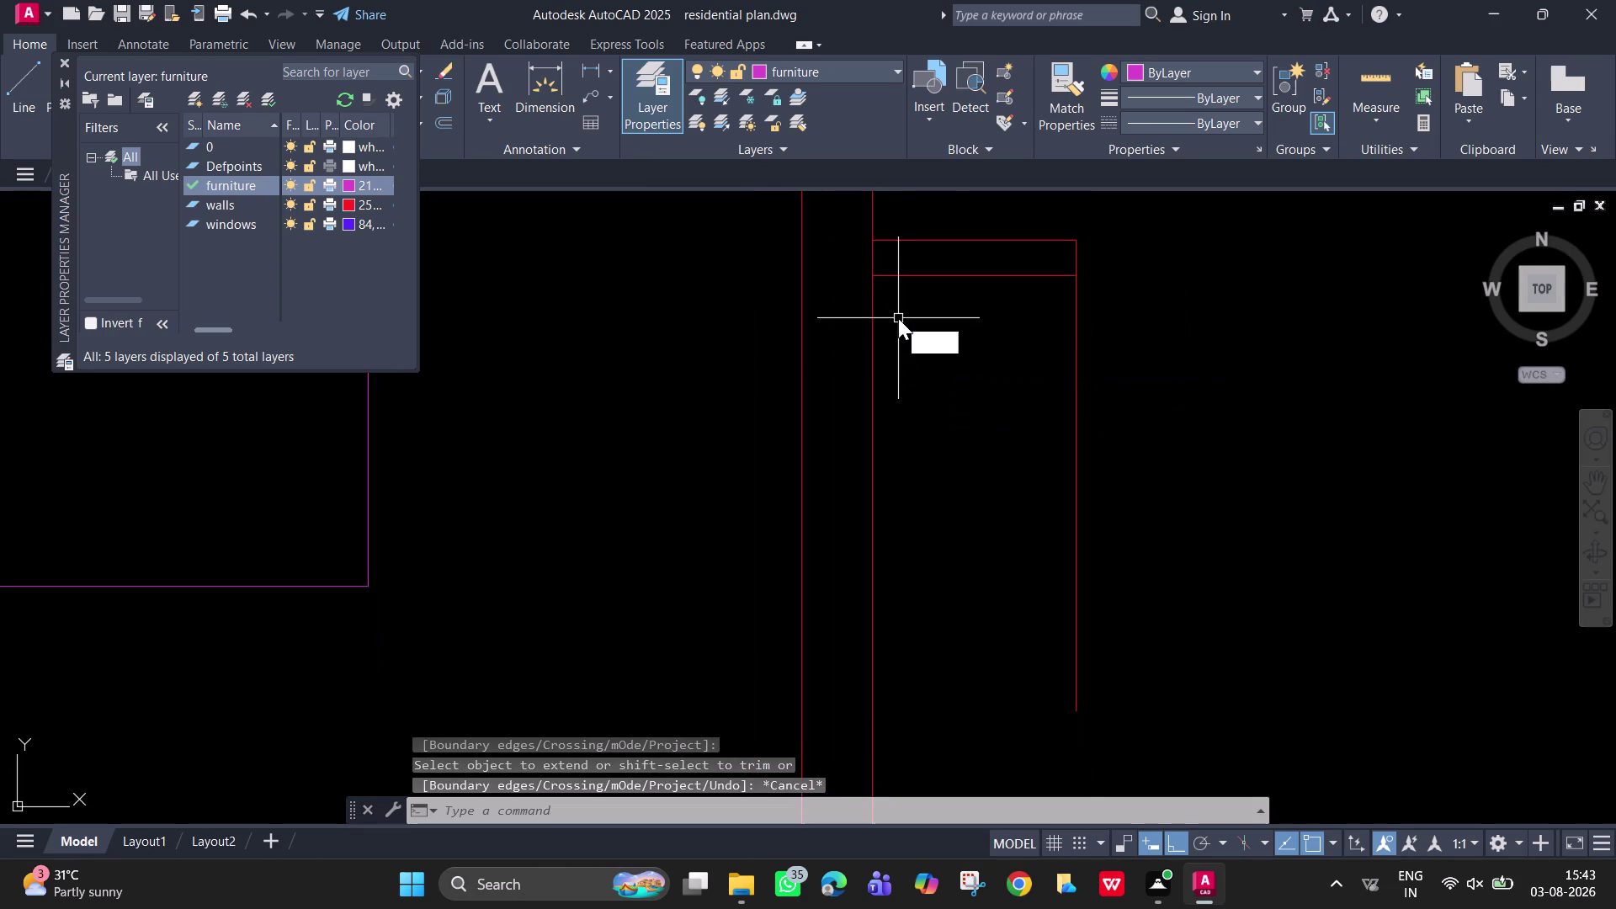
key(Return)
text(tk)
key(Return)
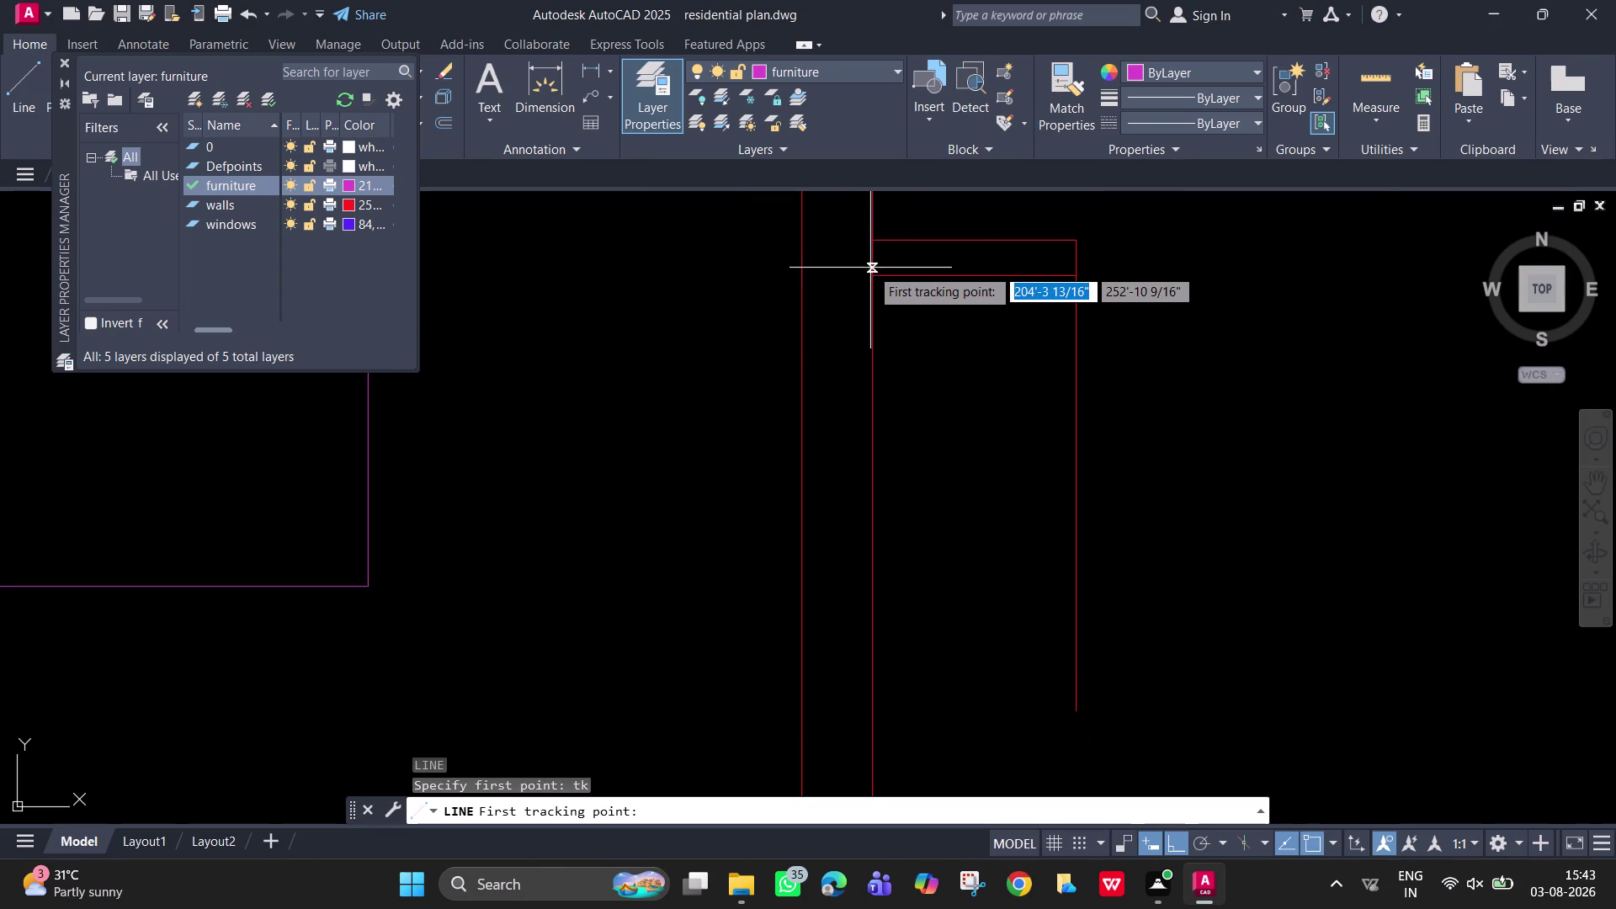
Draw the bottom edge 5' below the top corner, across to the wardrobe's right side.
scroll(up, 3)
click(866, 294)
scroll(down, 3)
middle_drag(840, 554, 861, 431)
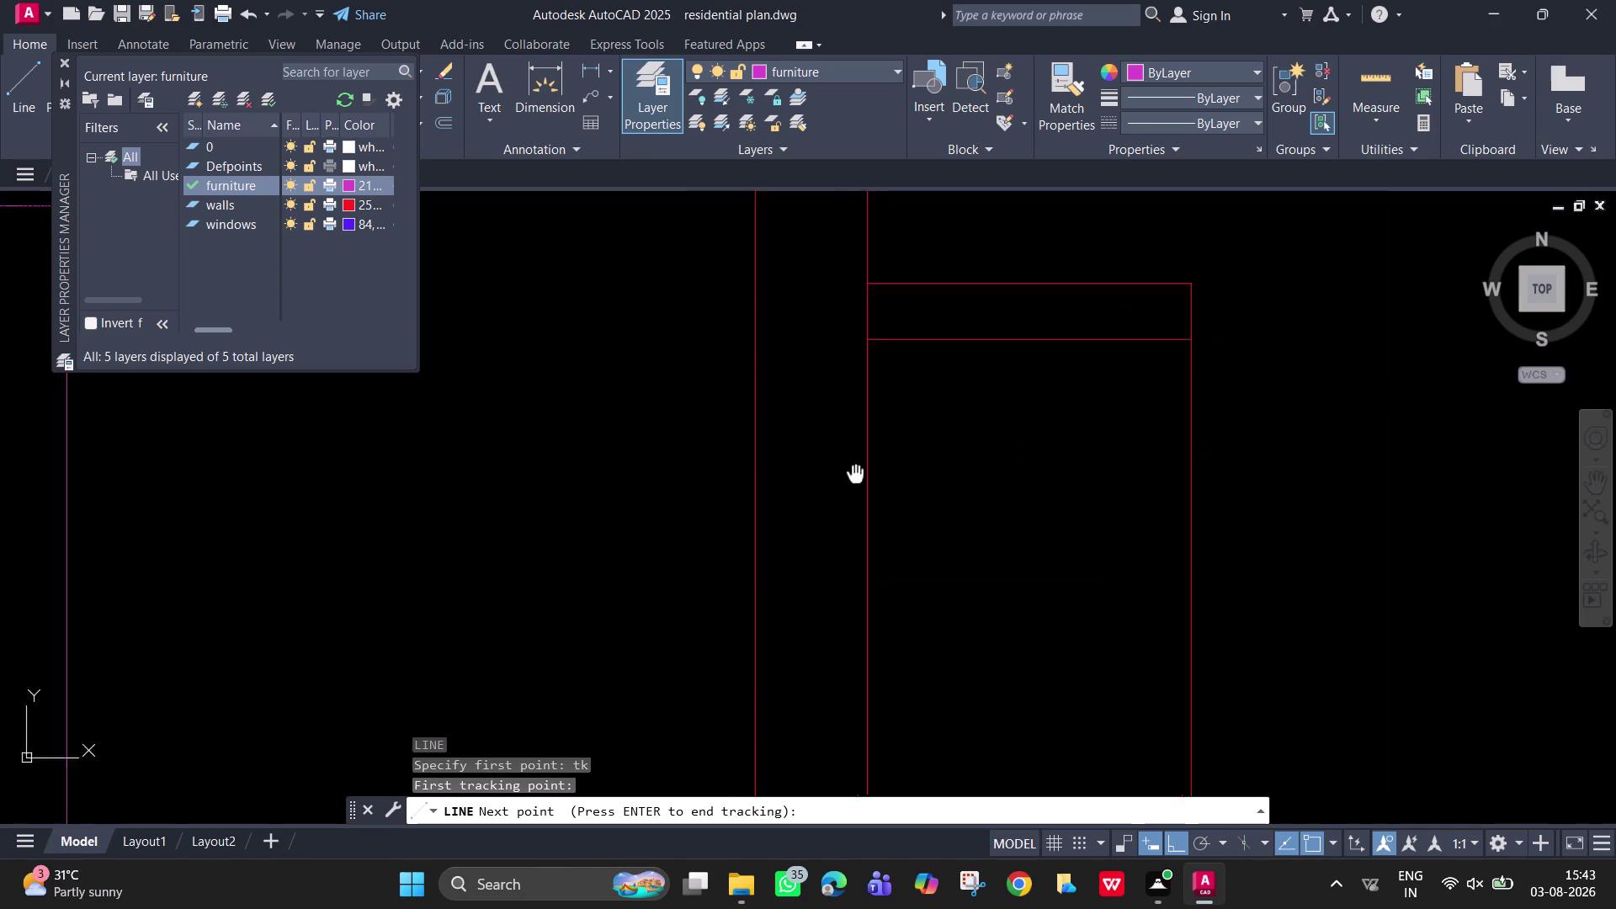
middle_drag(861, 431, 861, 396)
text(5')
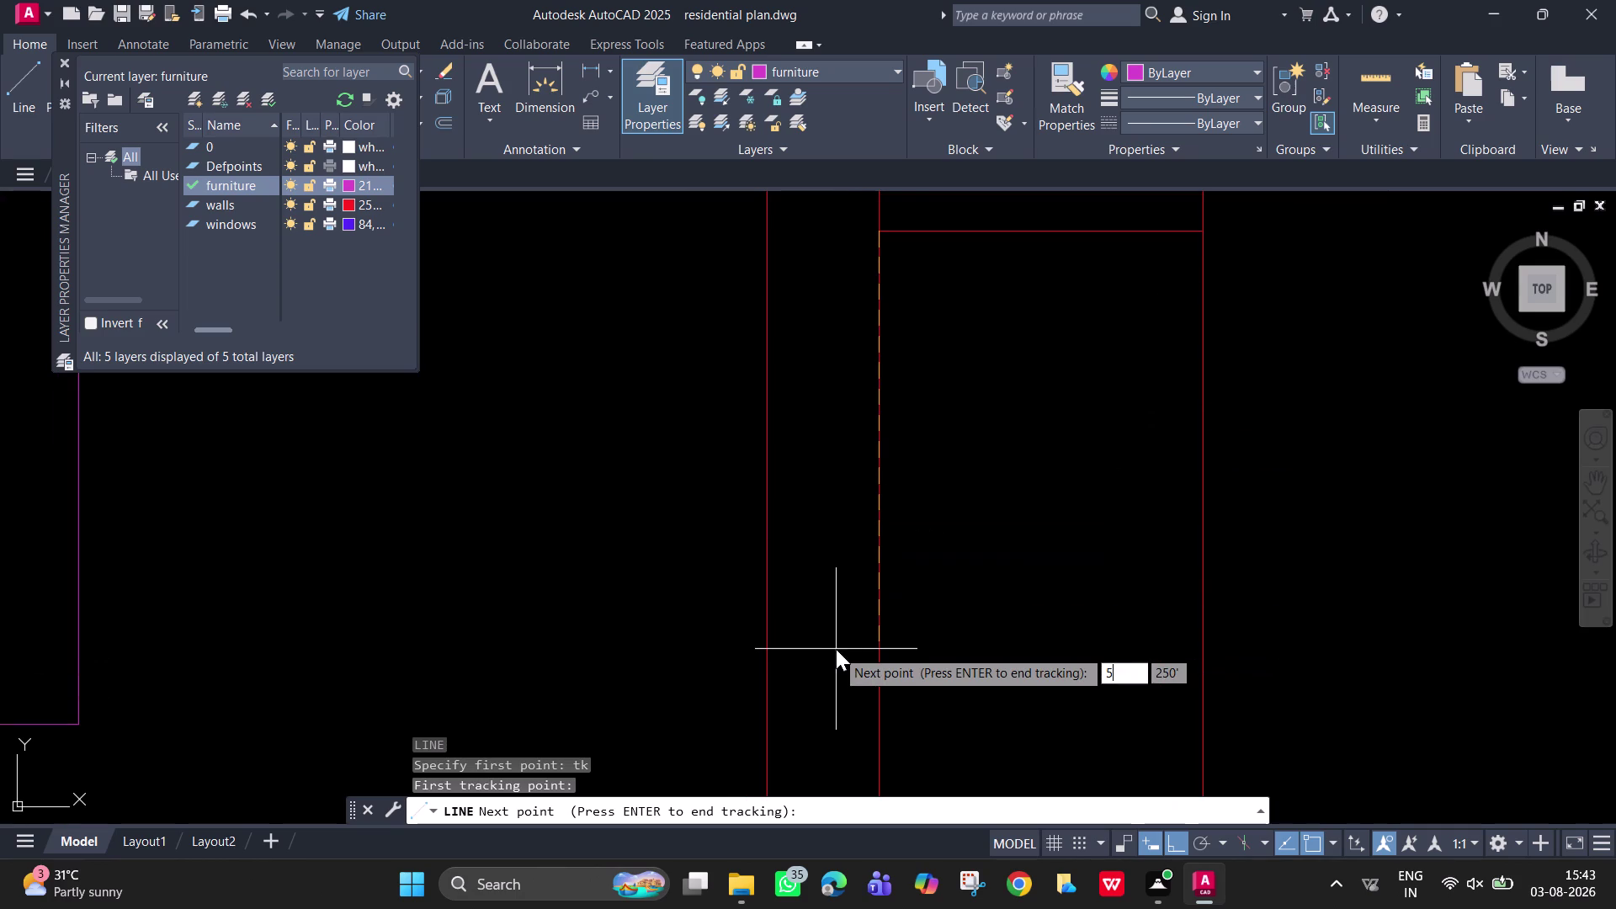
key(Return)
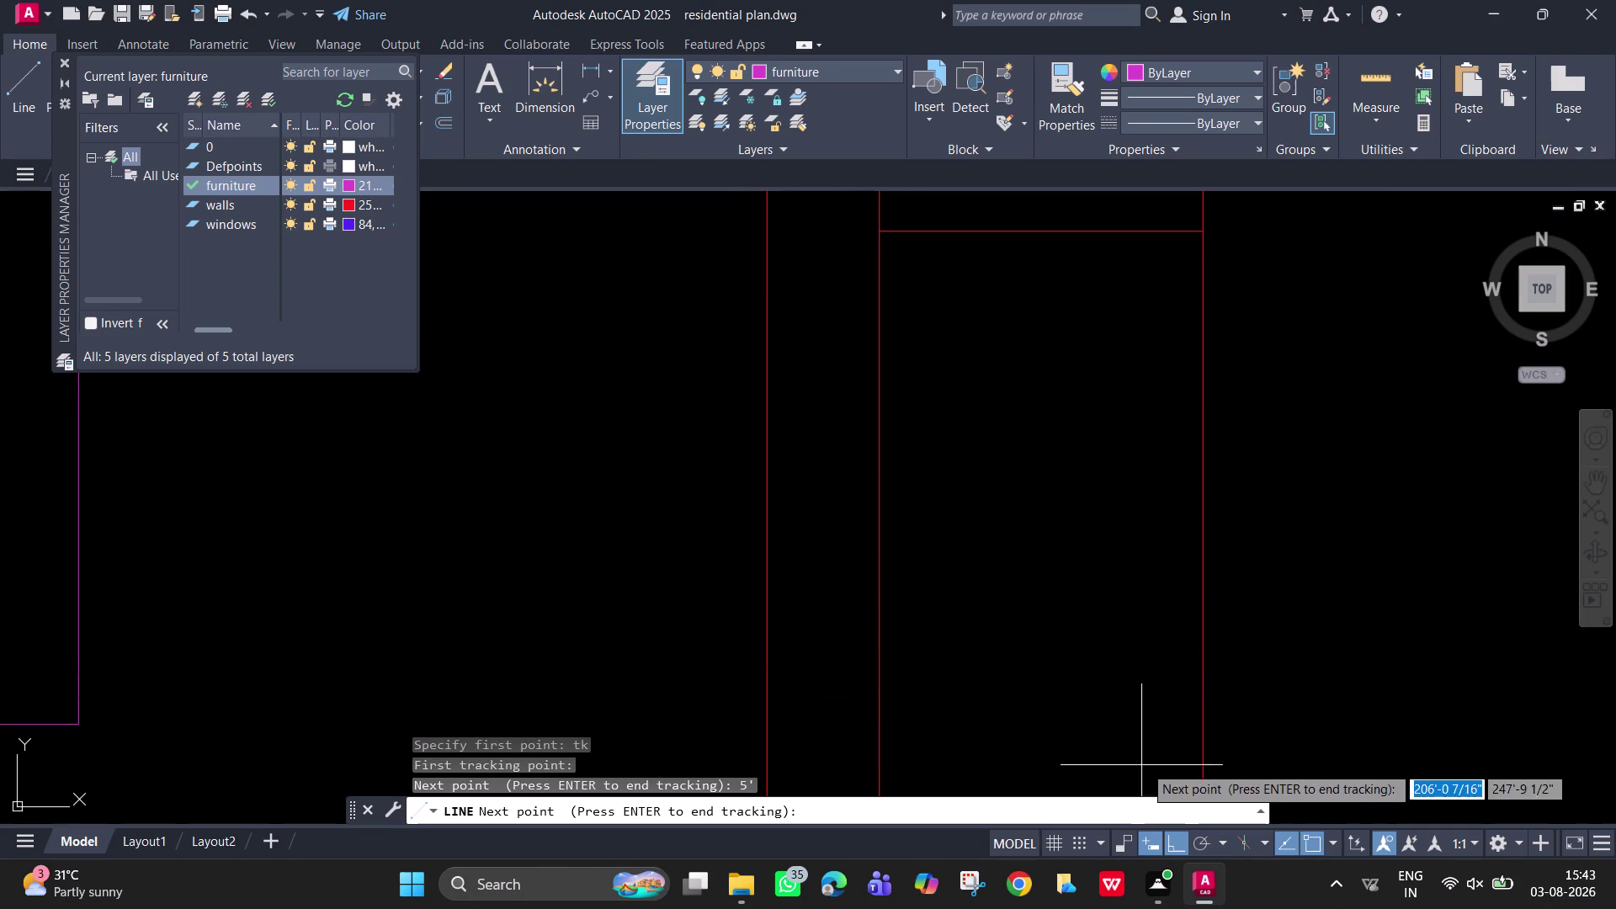
scroll(down, 3)
middle_drag(1059, 604, 1025, 433)
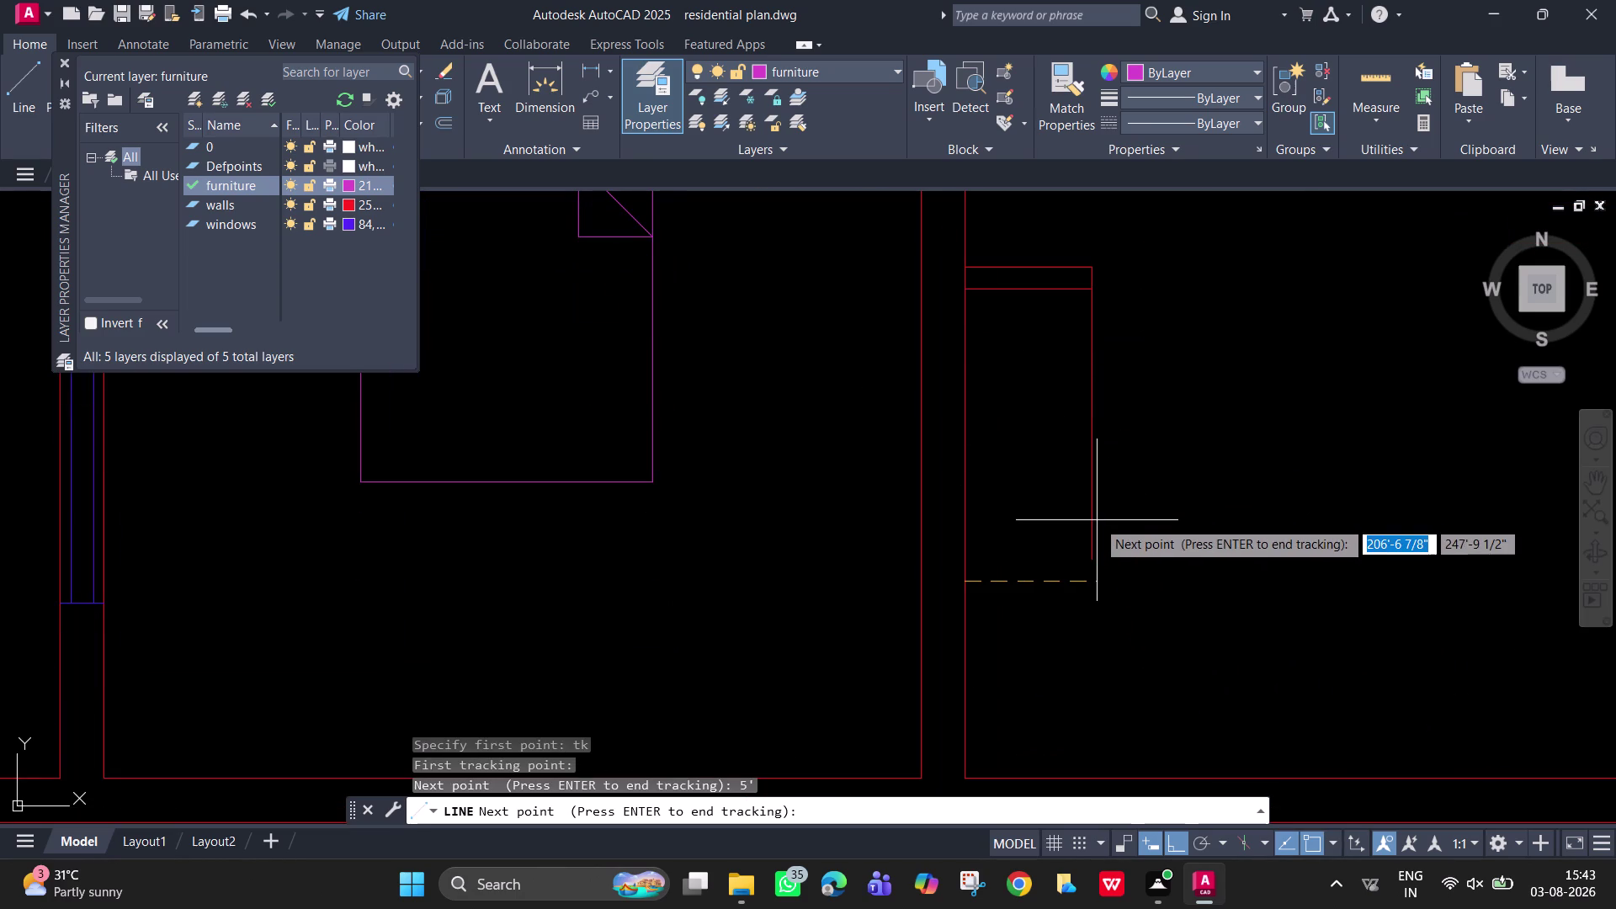
key(Return)
scroll(up, 3)
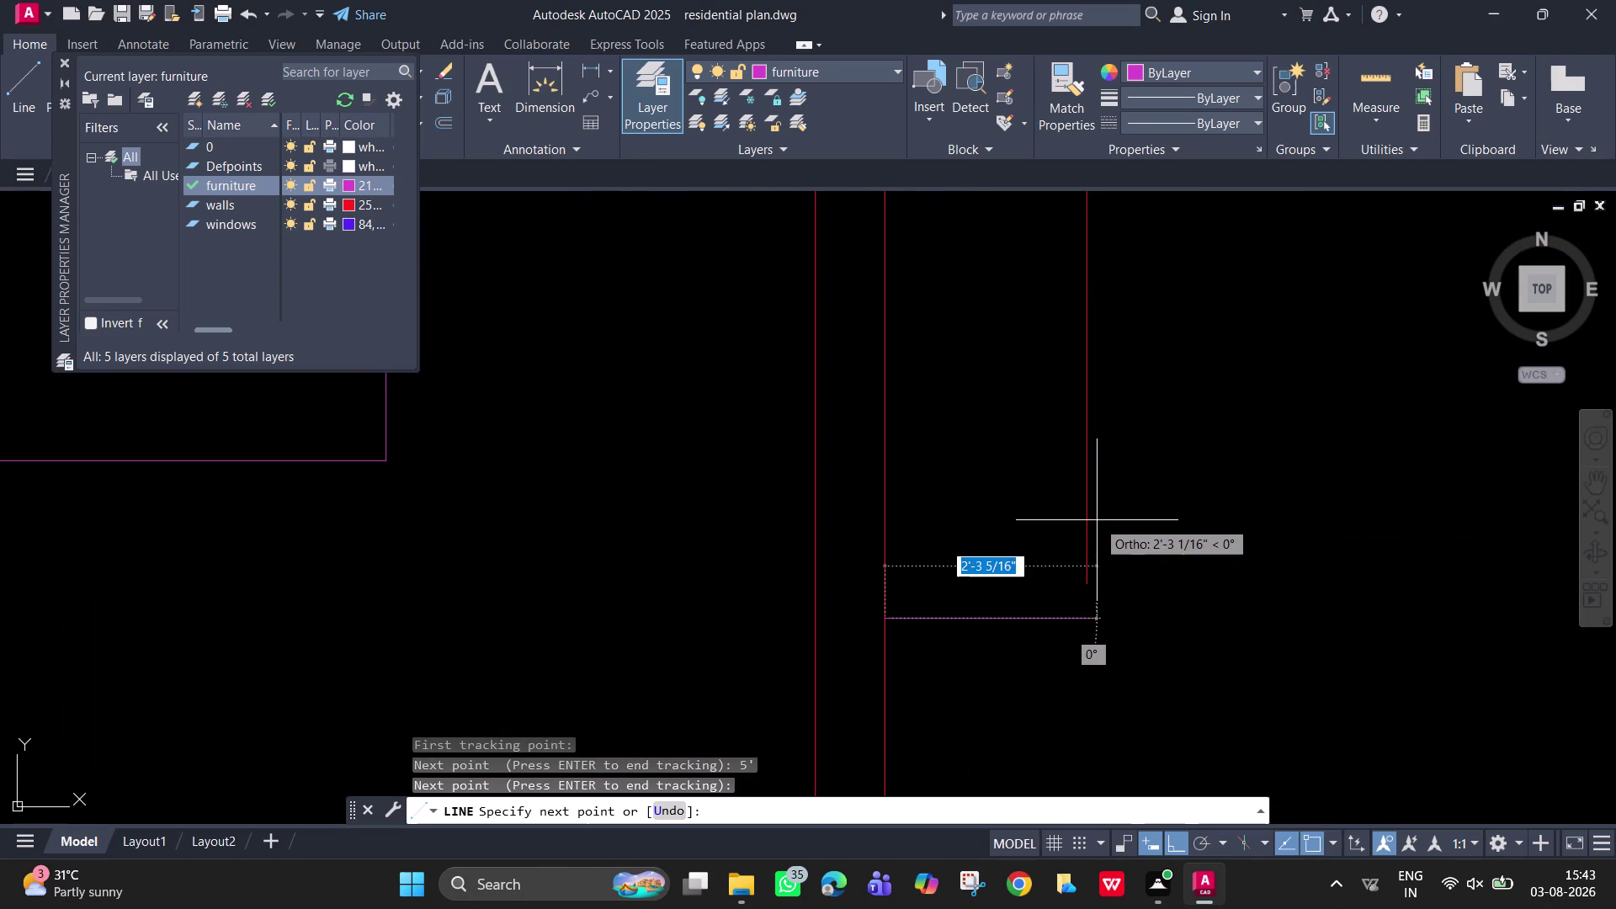
click(1091, 616)
key(space)
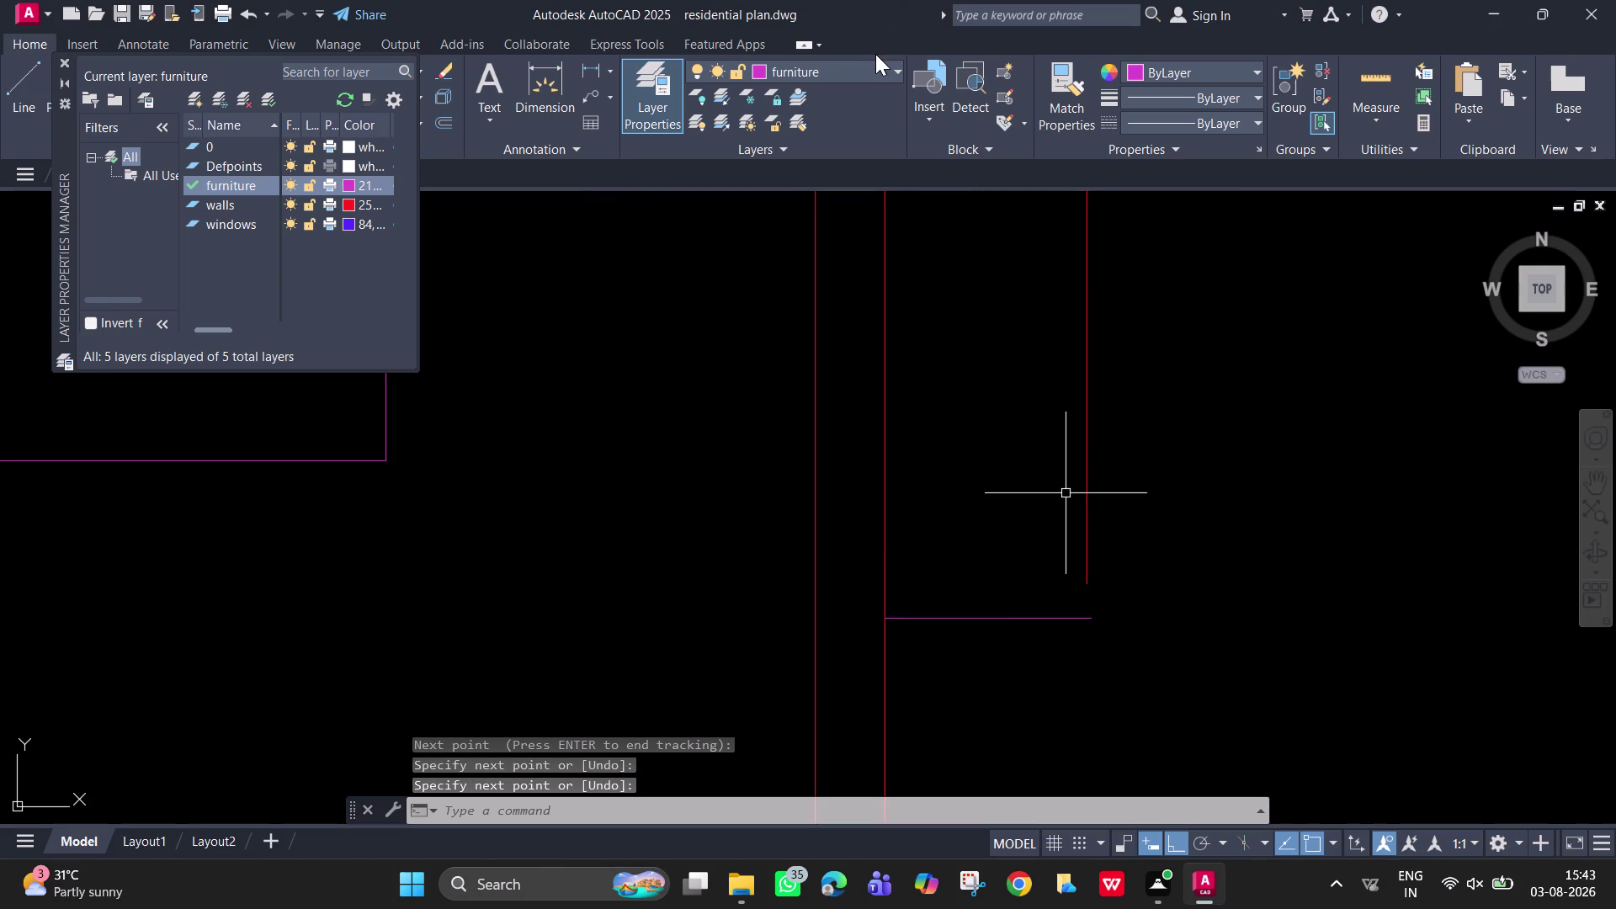
Make walls the current layer and select the new bottom edge line.
click(877, 67)
click(866, 170)
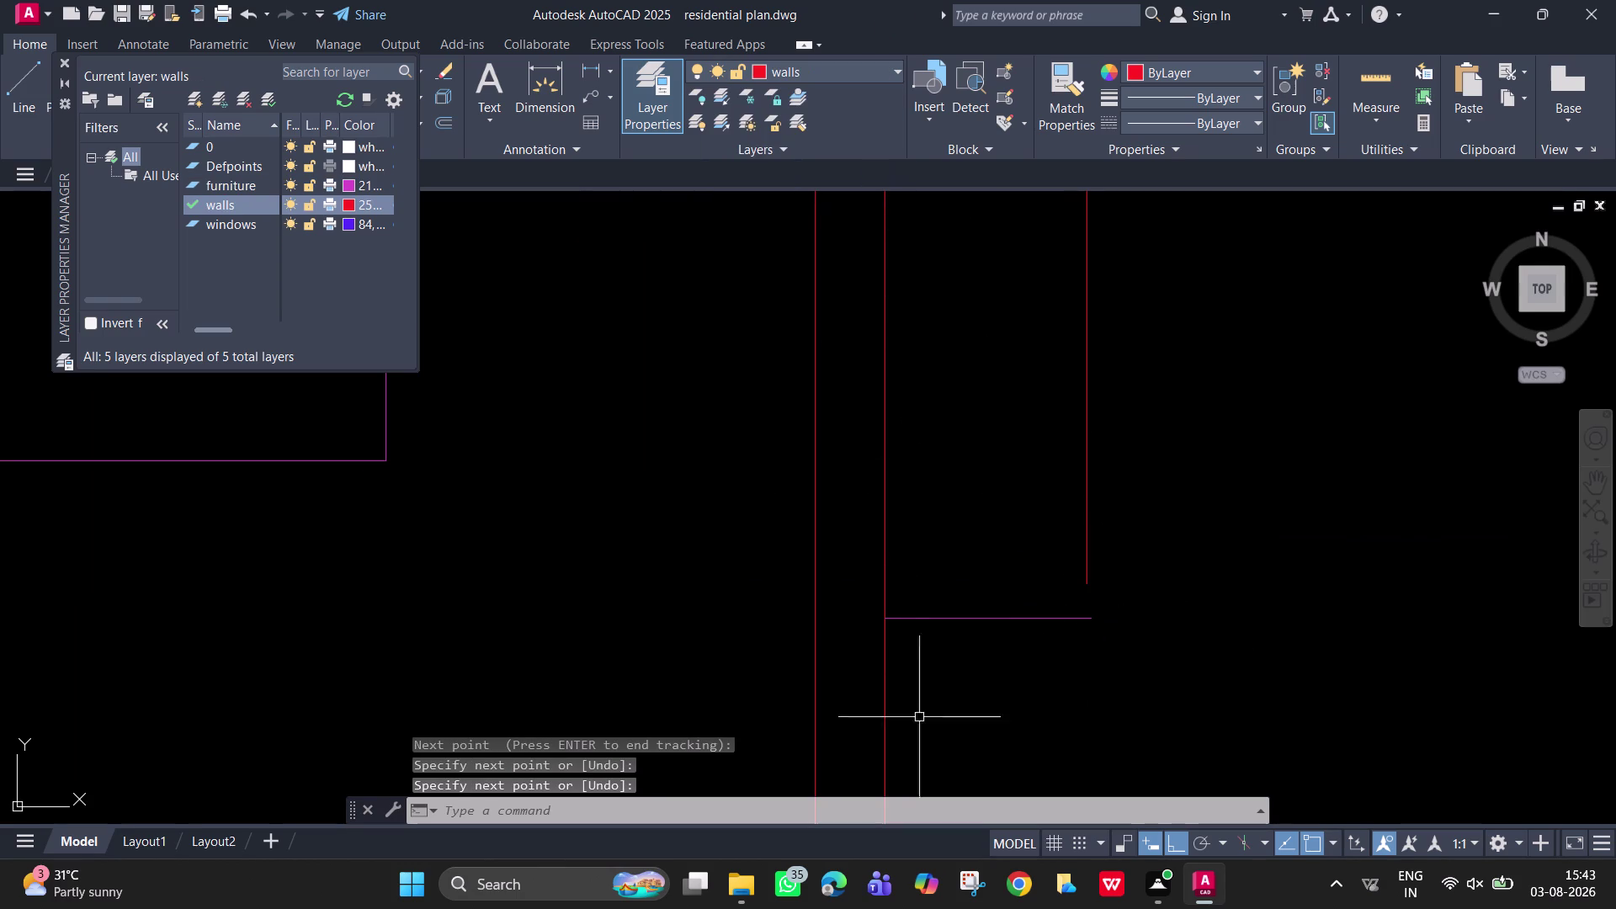
drag(945, 693, 940, 663)
click(927, 533)
click(867, 66)
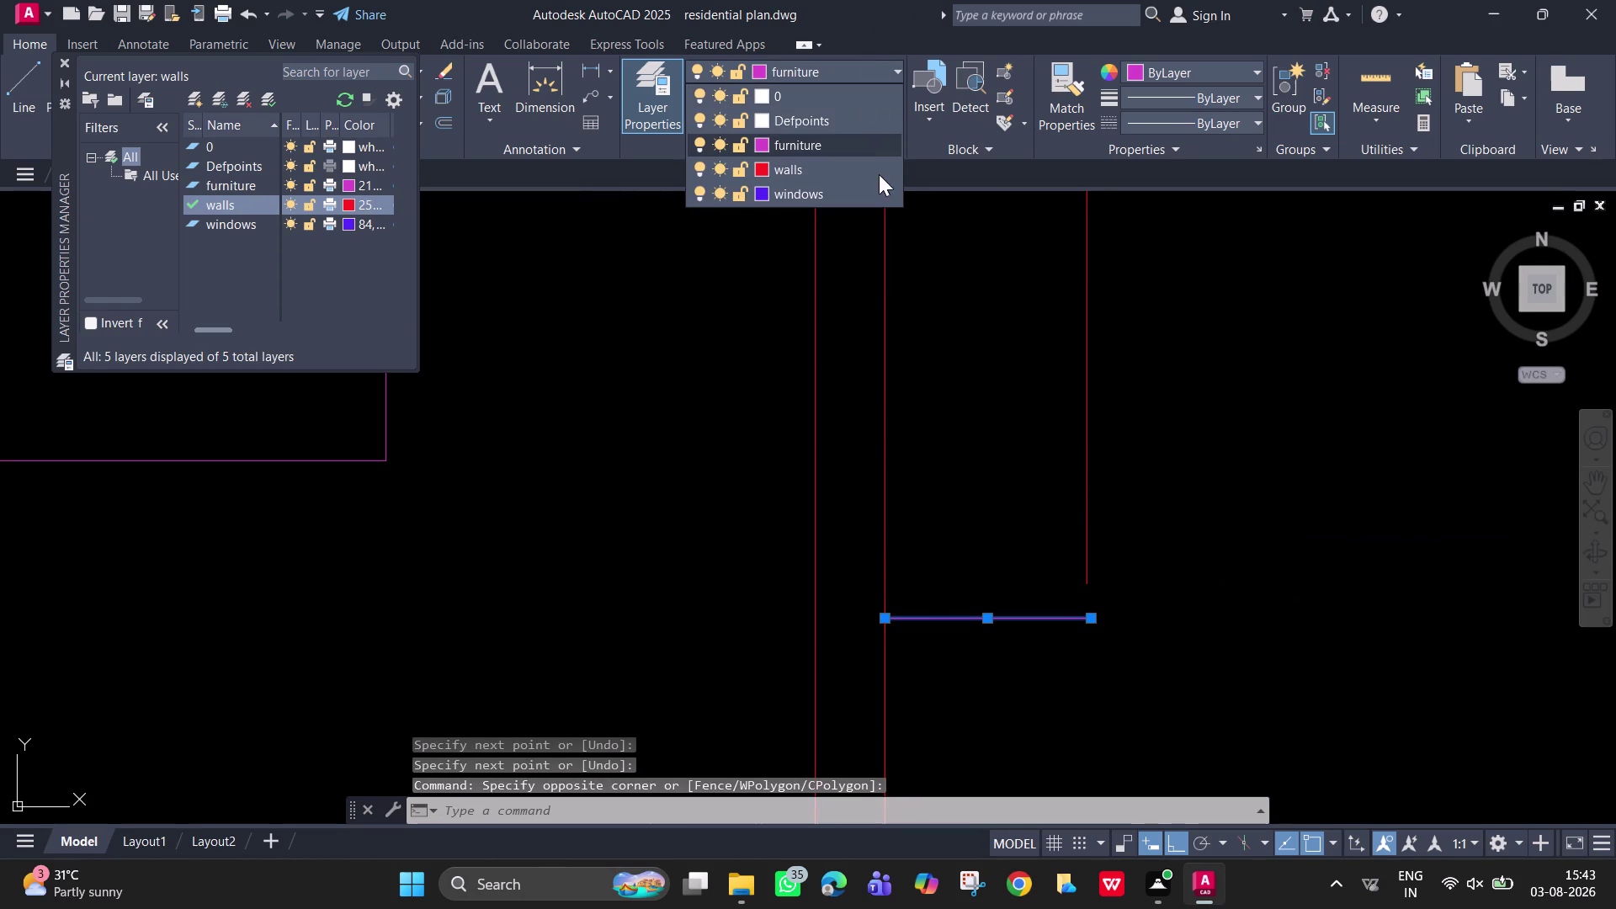
Put the bottom line on the walls layer and extend the wardrobe's right side to the bottom edge.
click(862, 170)
key(space)
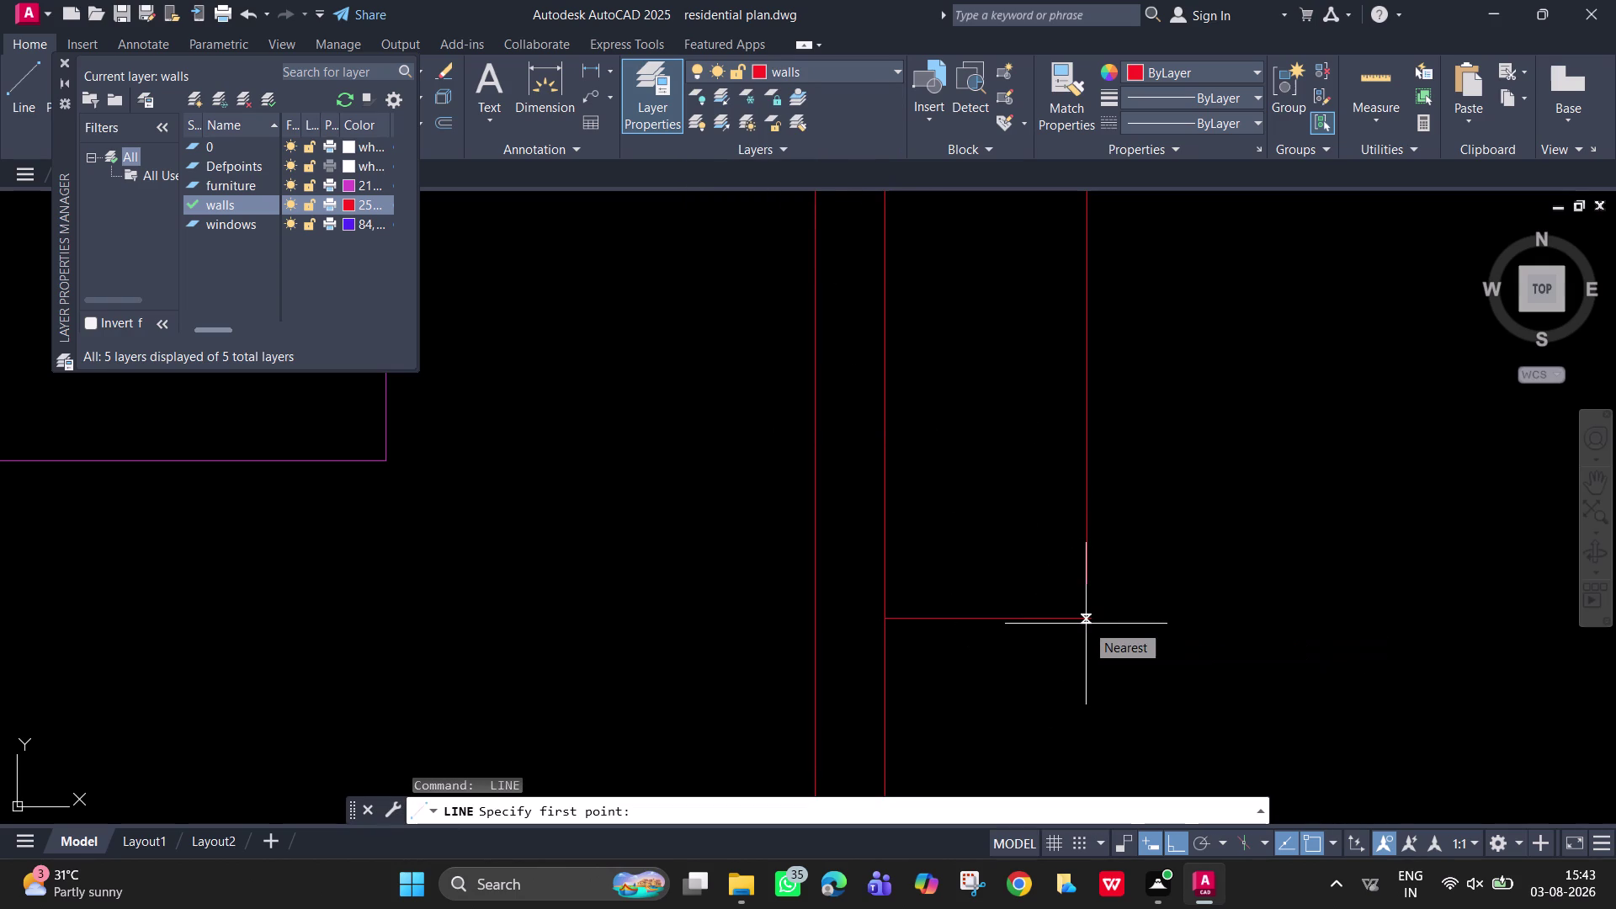
text(e`x)
key(space)
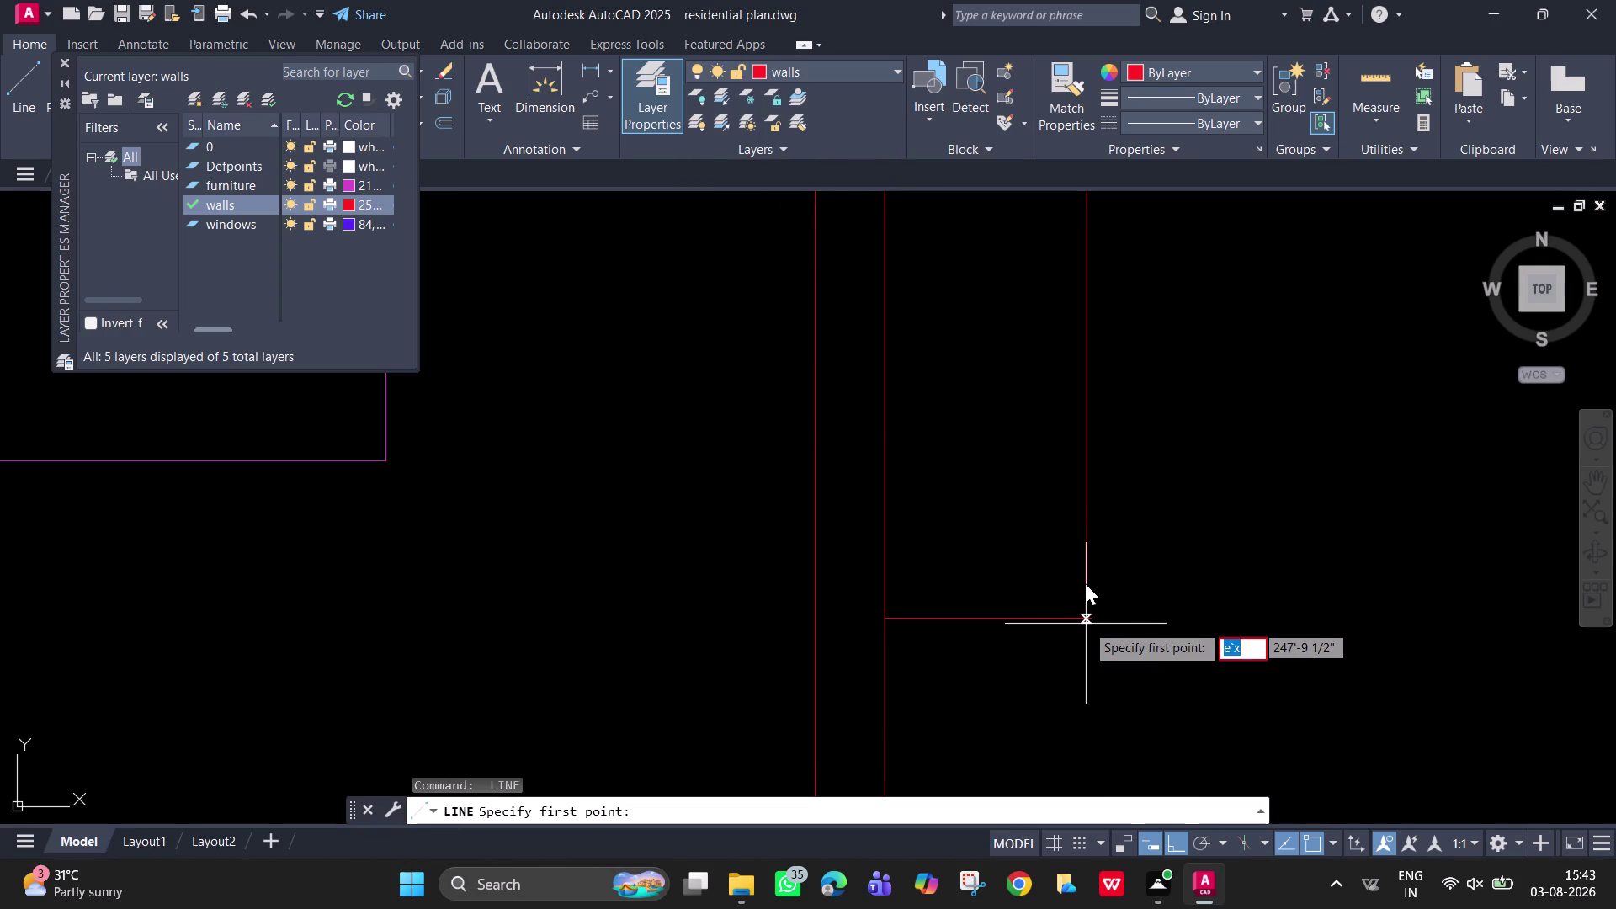
key(Escape)
text(ex)
key(space)
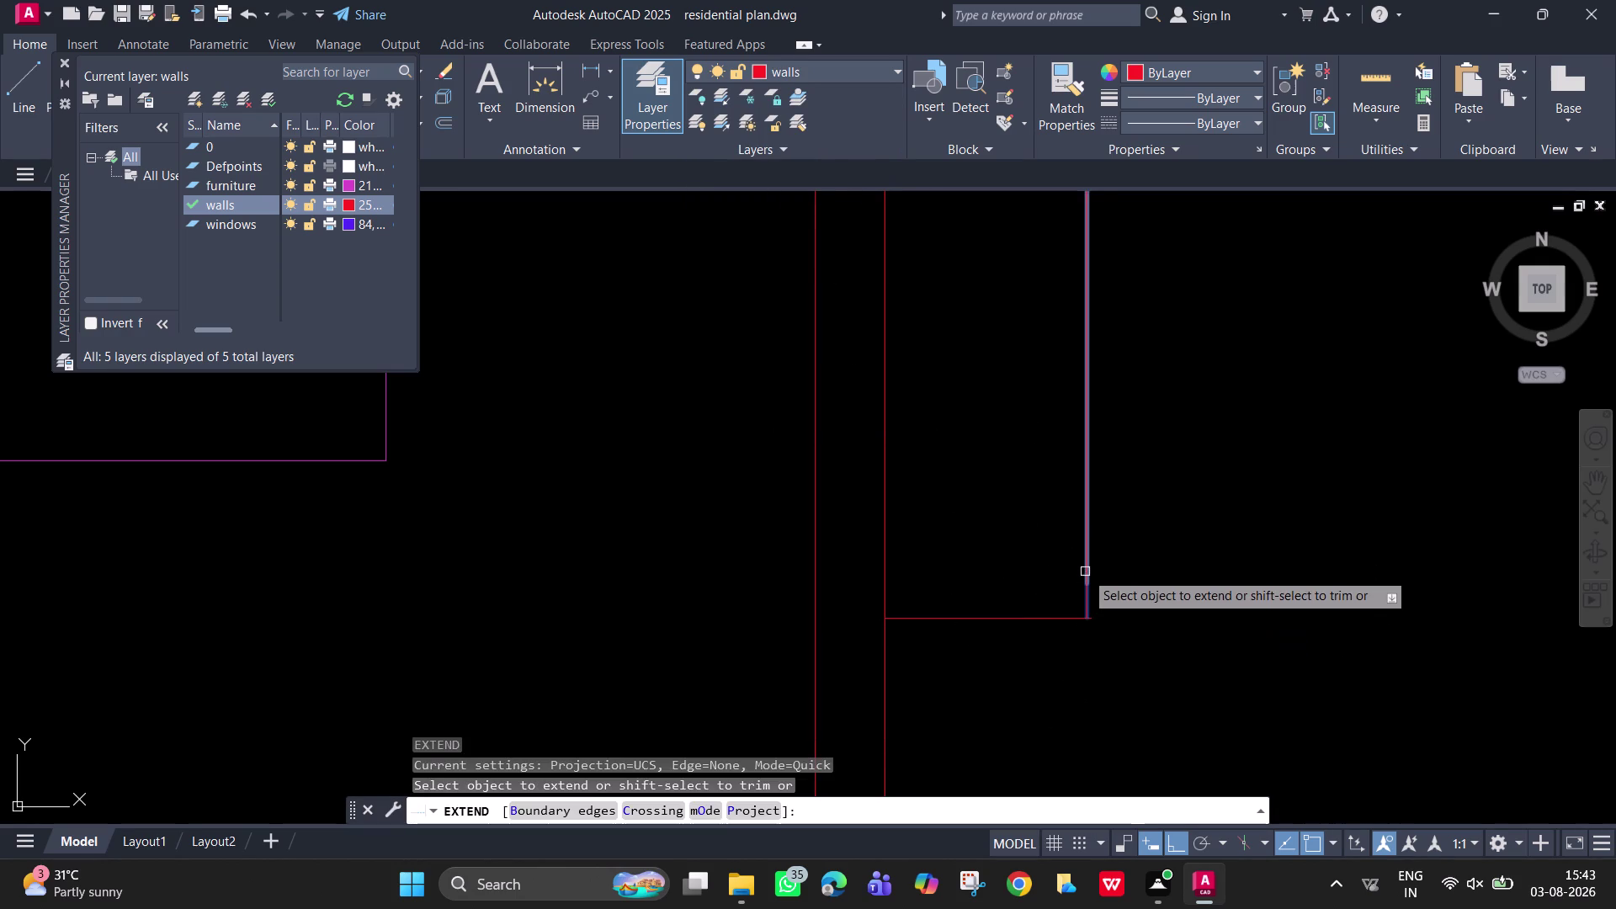
click(1085, 571)
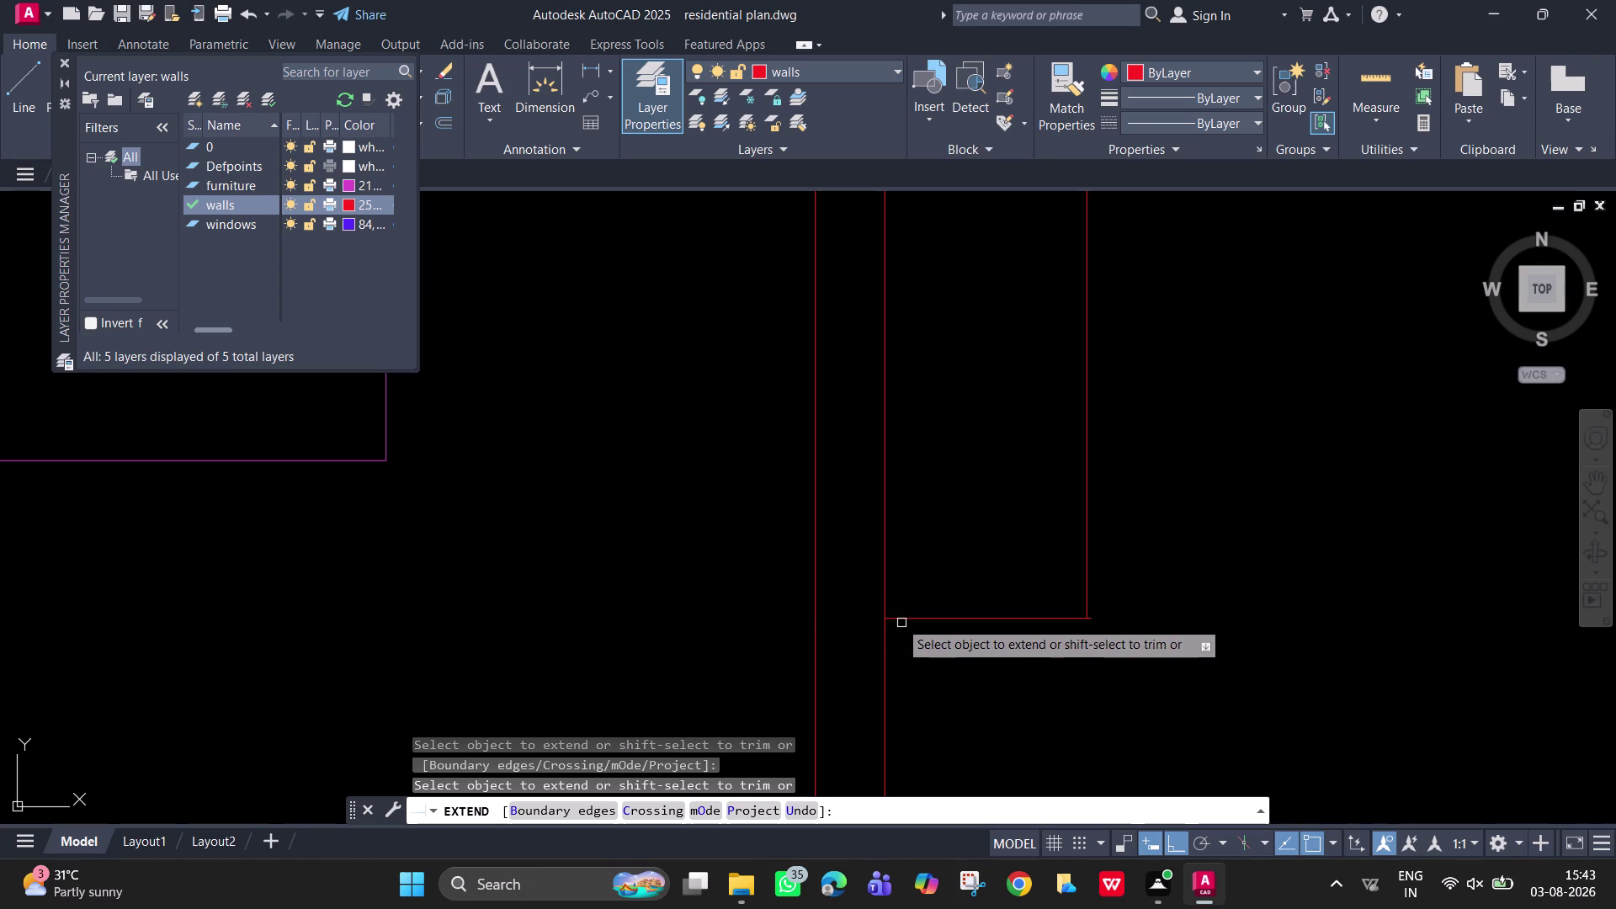
click(898, 621)
scroll(up, 3)
key(Escape)
Trim the wardrobe's corner overshoot with a fence and end TRIM.
text(tr)
key(space)
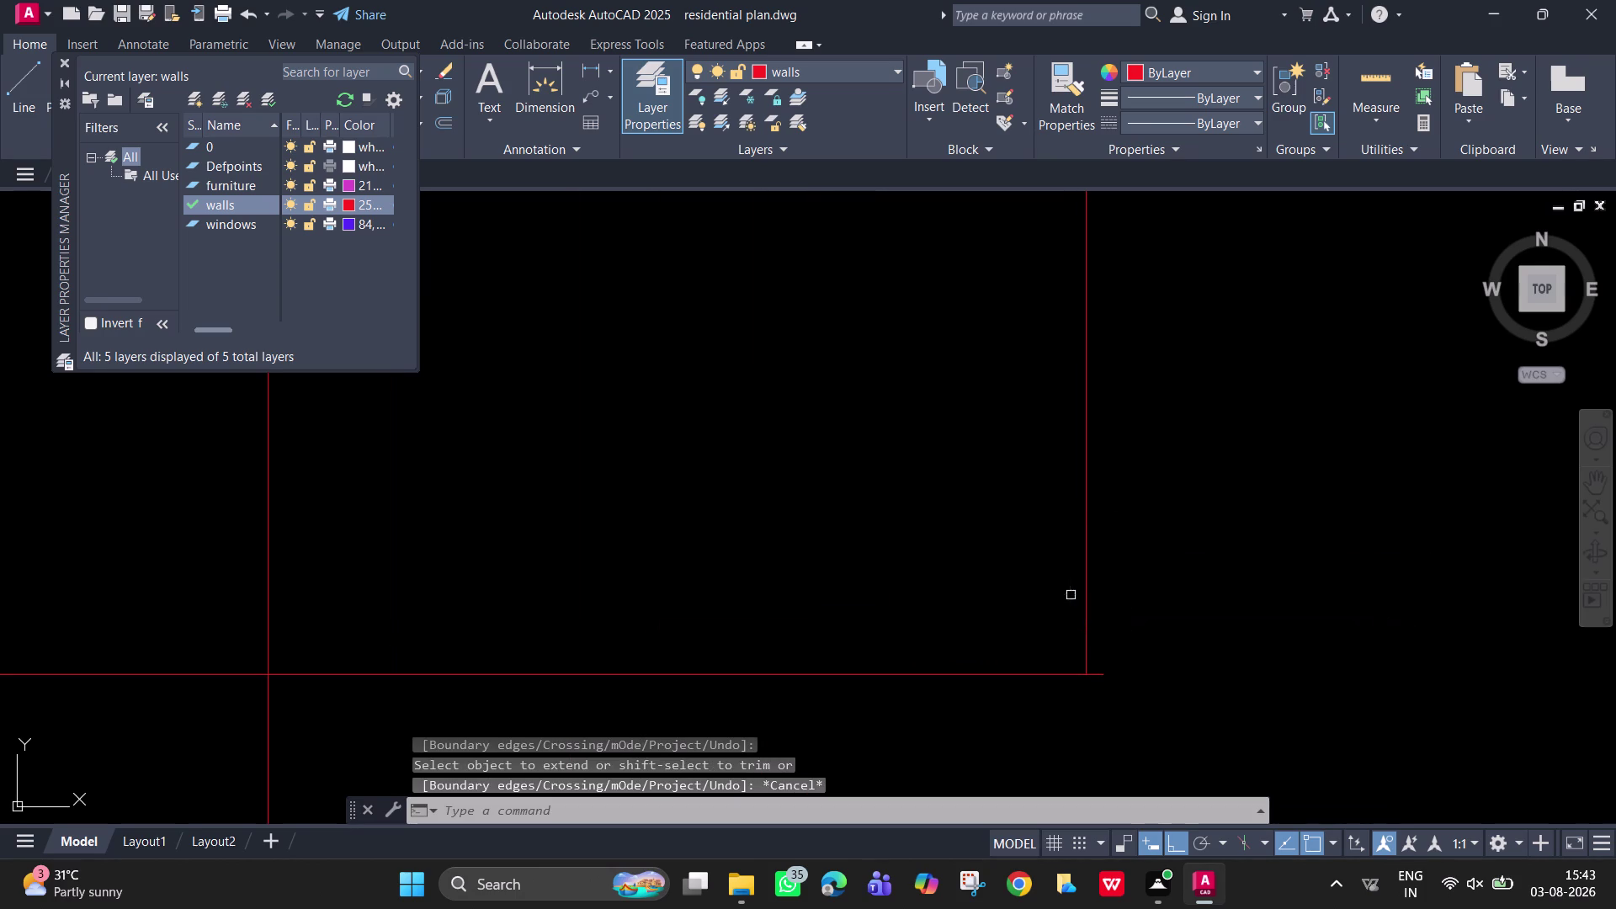
click(1094, 681)
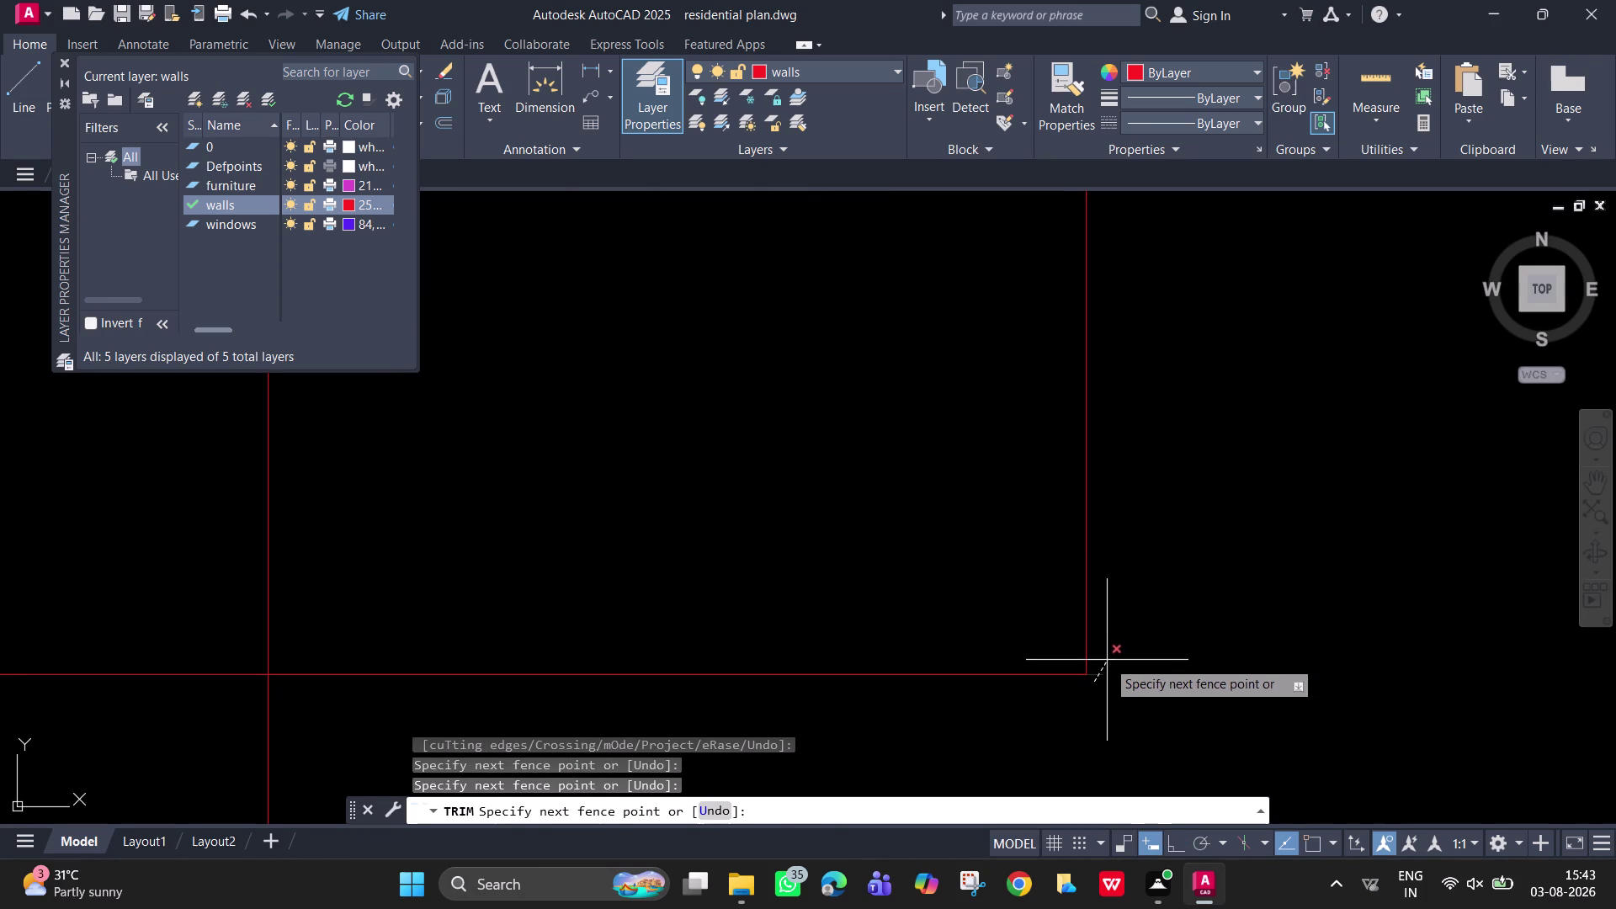
click(1107, 654)
scroll(down, 3)
middle_drag(1085, 624, 1108, 660)
scroll(up, 3)
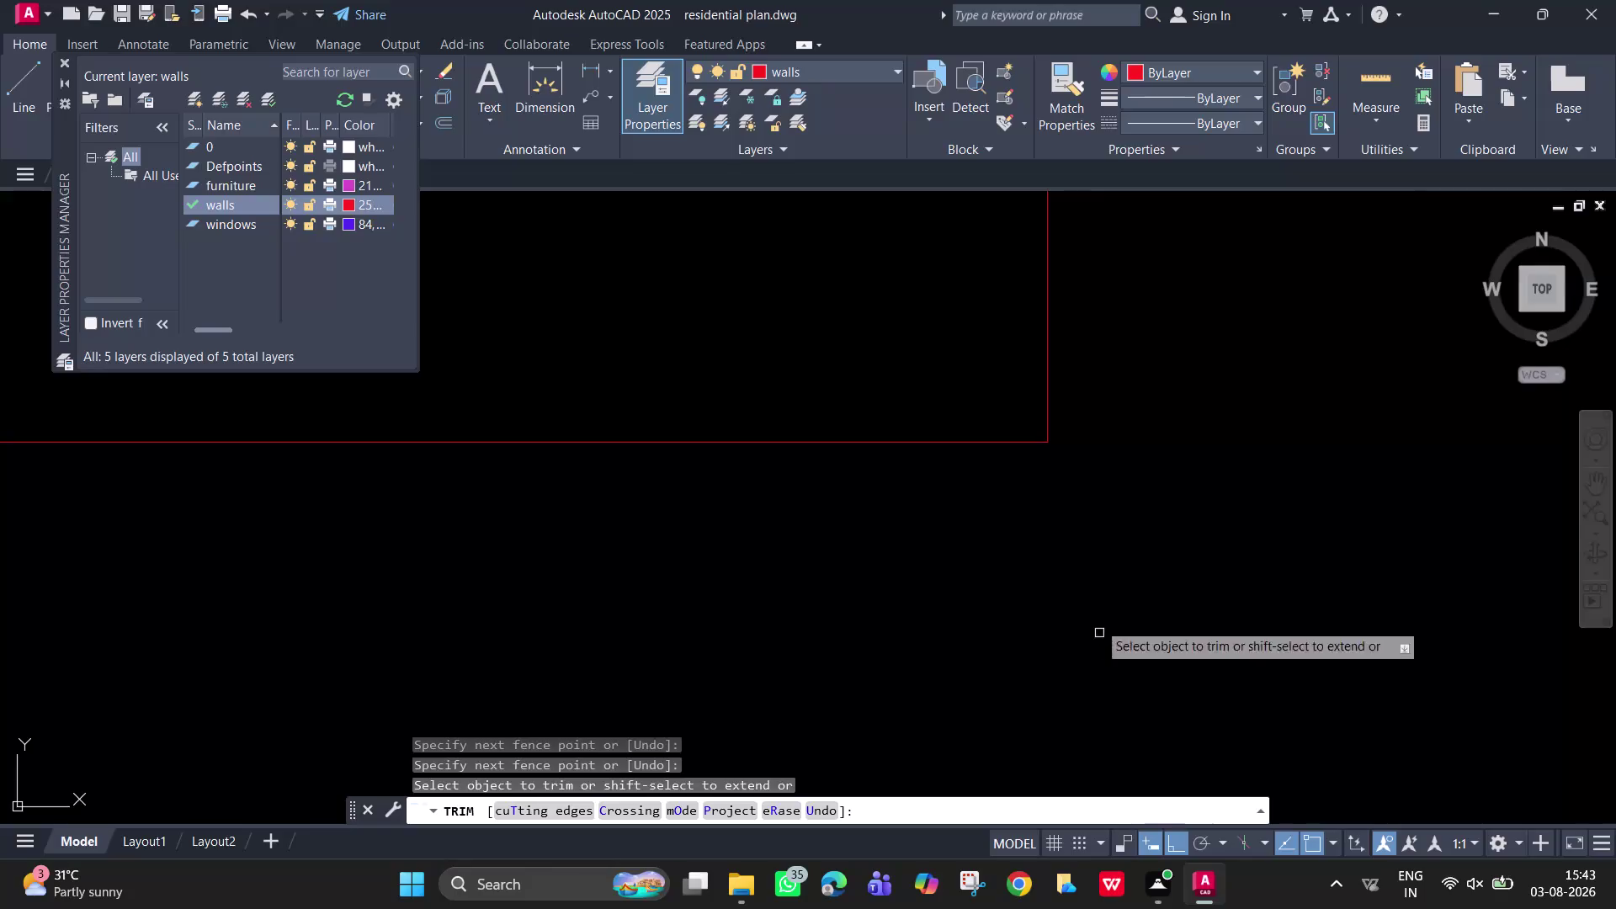
key(Escape)
Zoom and pan to center the red wardrobe outline beside the bed.
scroll(up, 3)
scroll(down, 3)
middle_drag(1129, 609, 1177, 706)
scroll(down, 3)
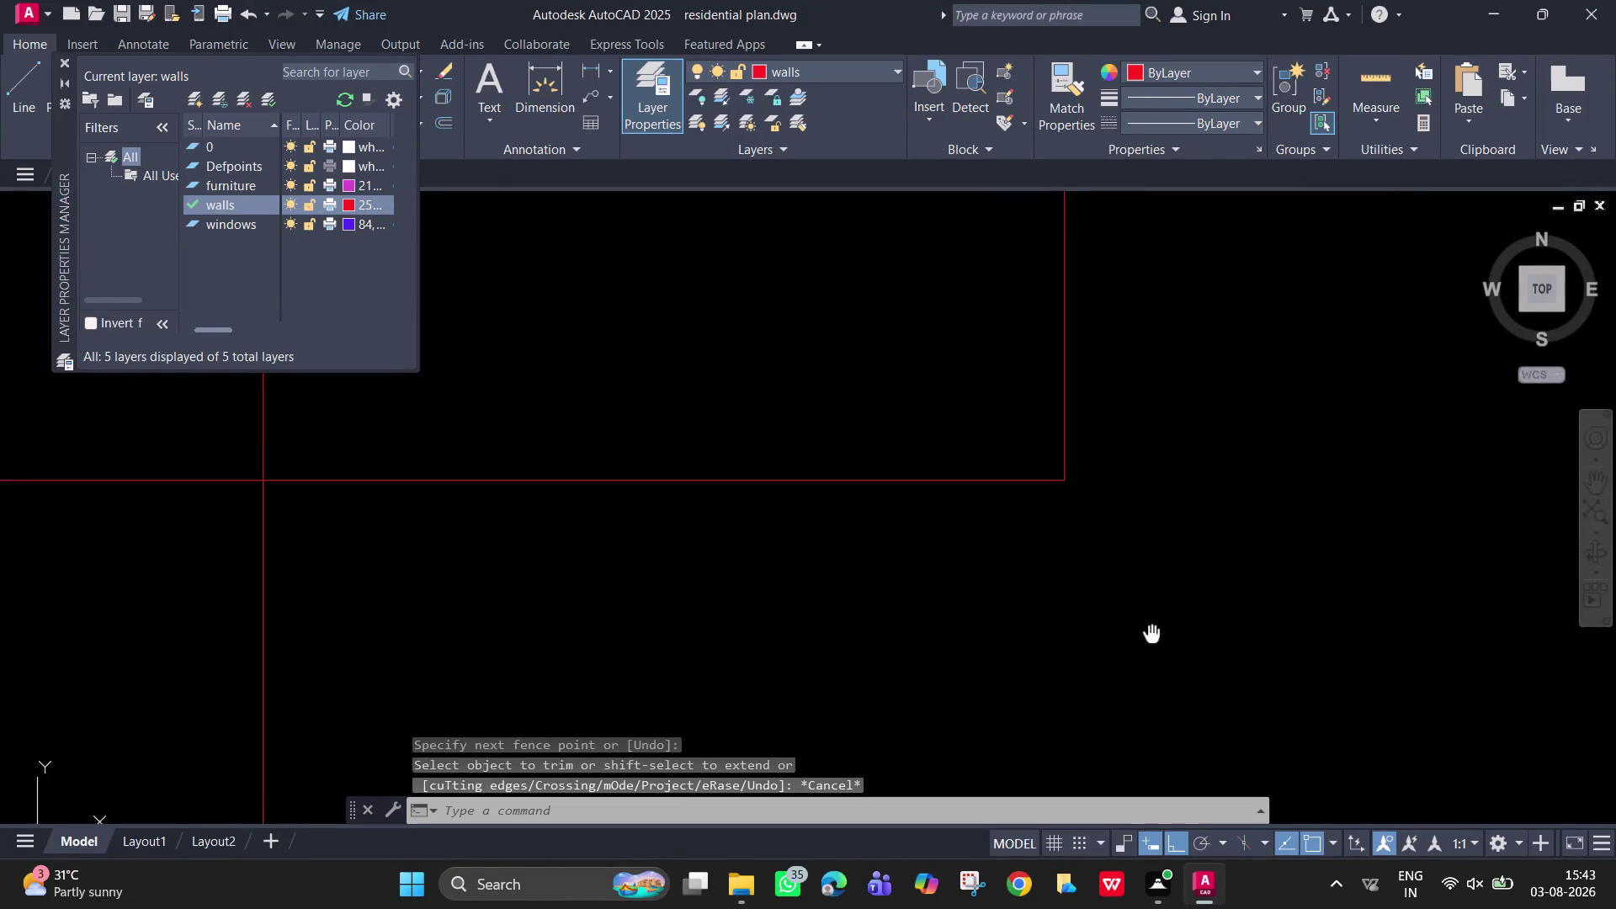
middle_drag(1178, 706, 1180, 720)
scroll(down, 3)
middle_drag(1115, 565, 1145, 629)
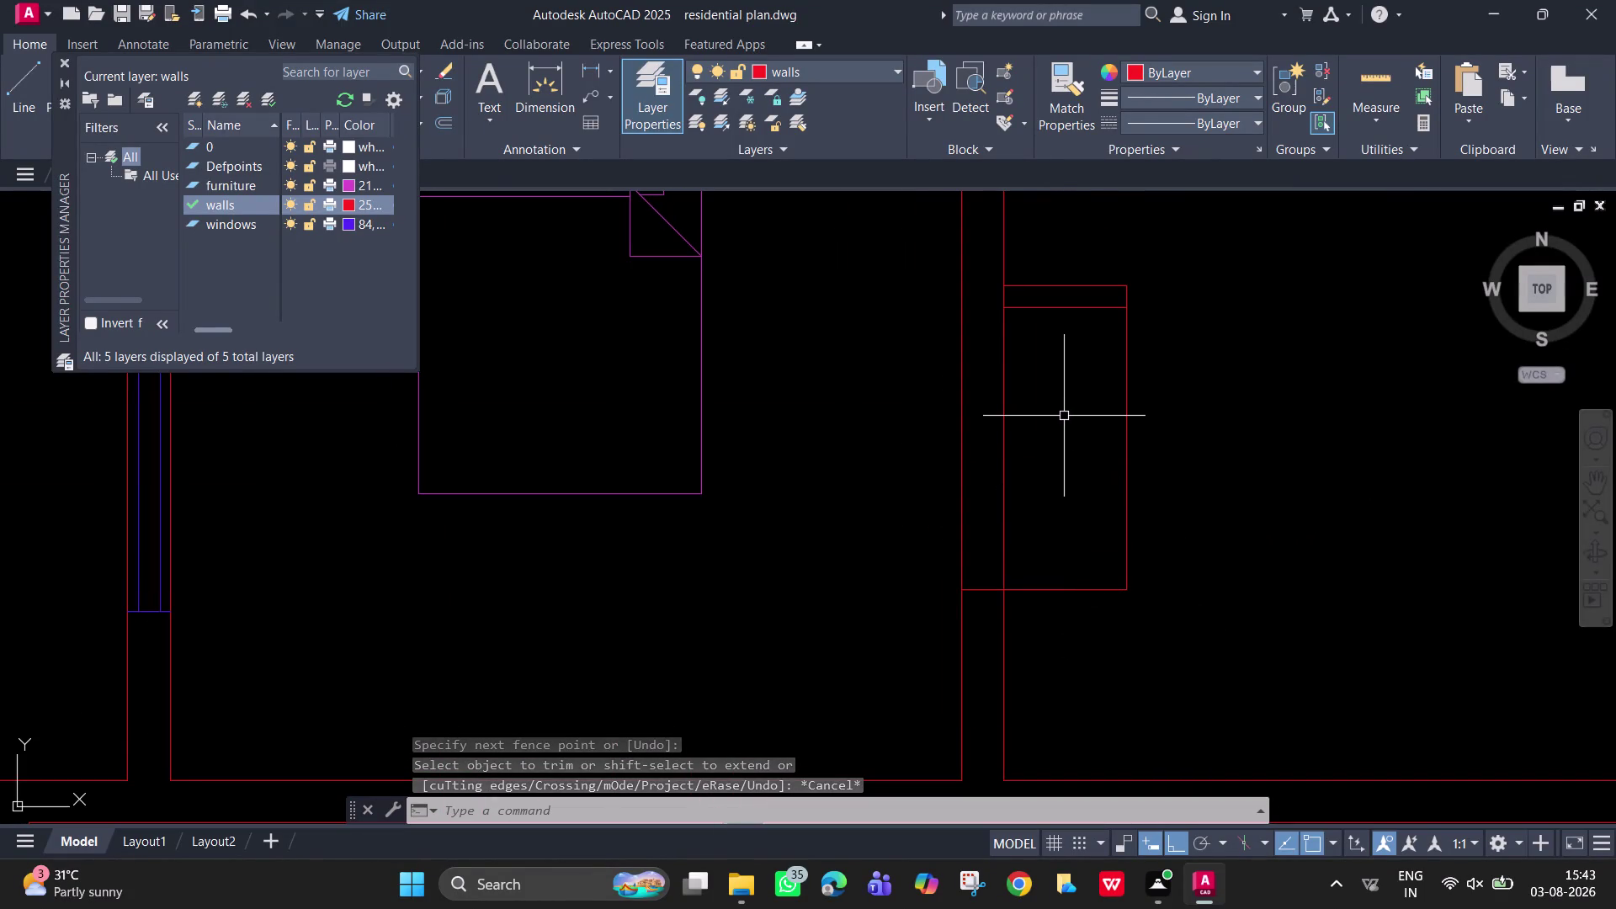
key(Escape)
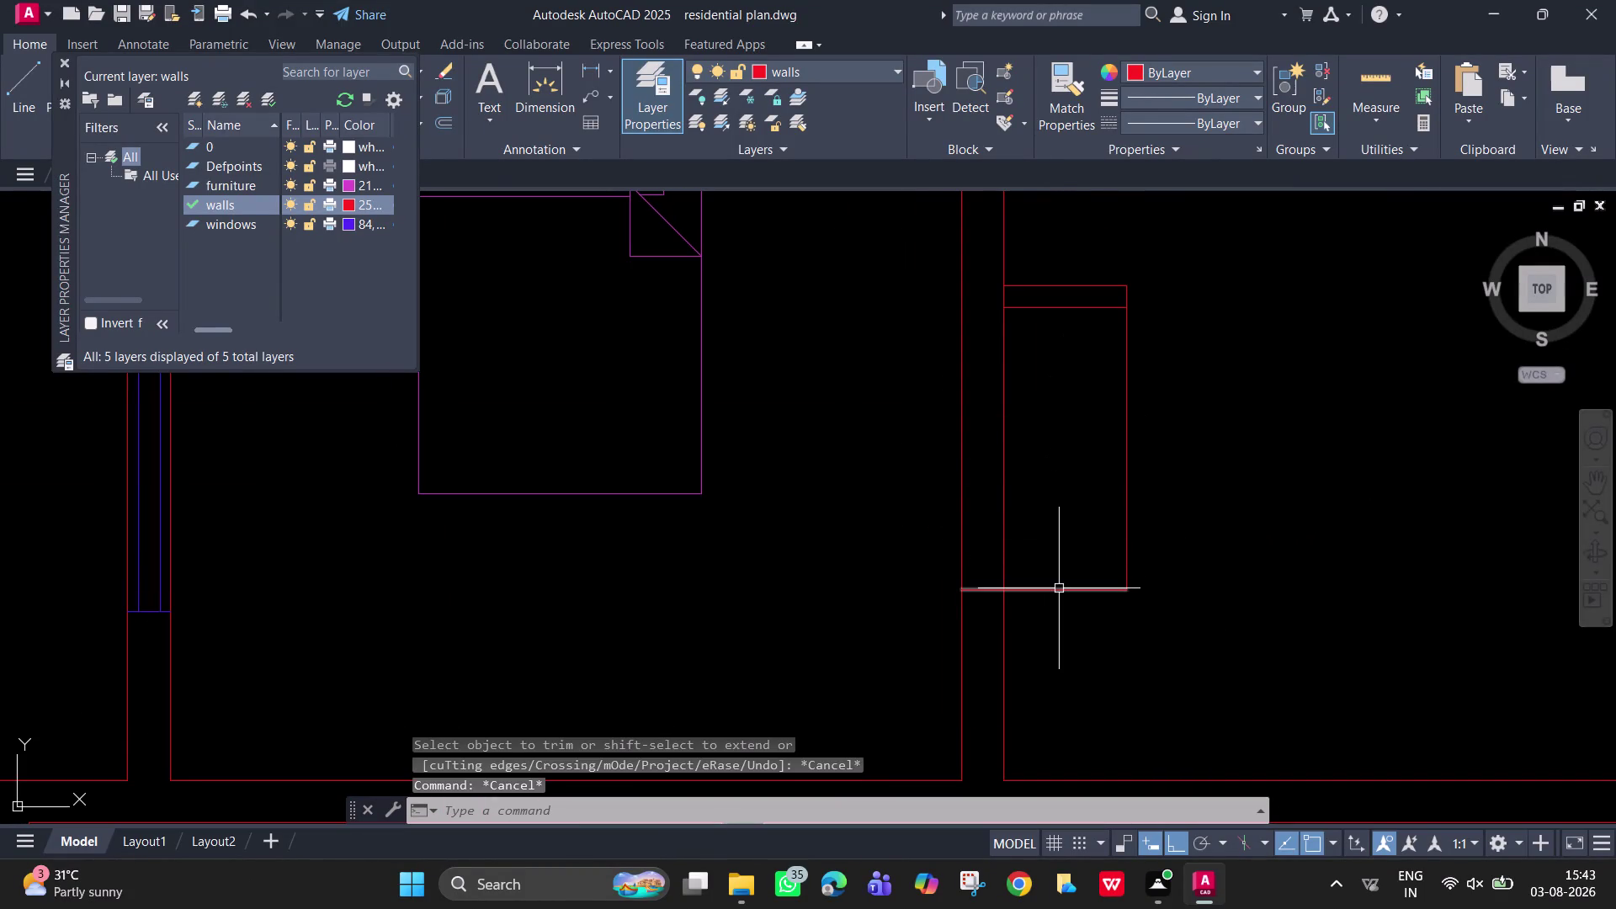
Offset the wardrobe's bottom edge 4.5 upward.
key(Escape)
text(o)
key(space)
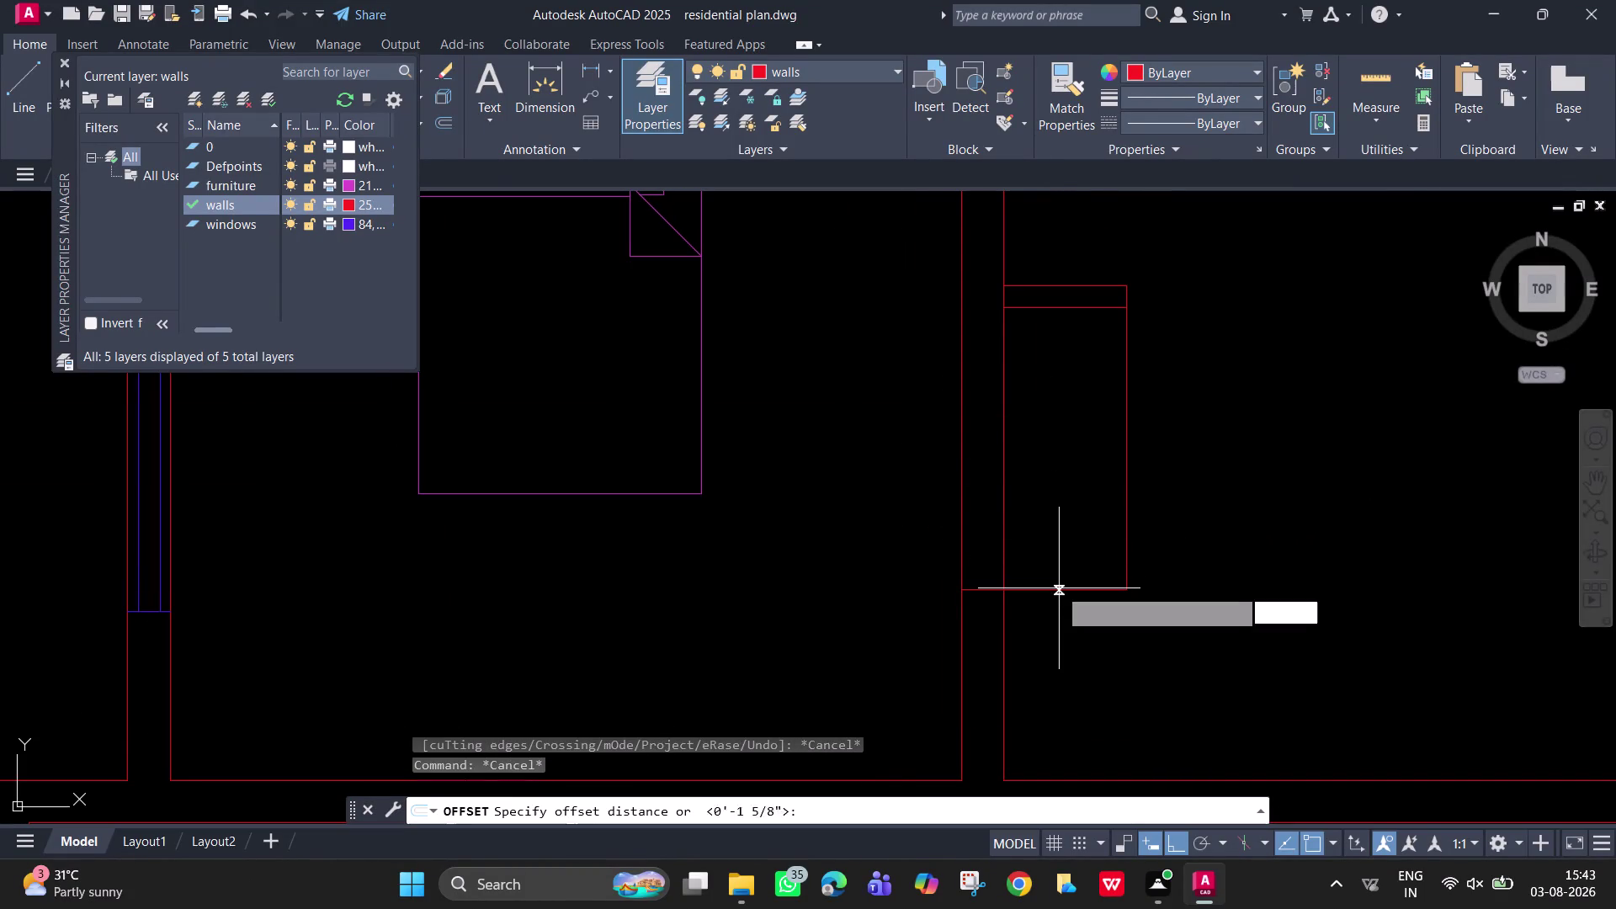
text(4.5)
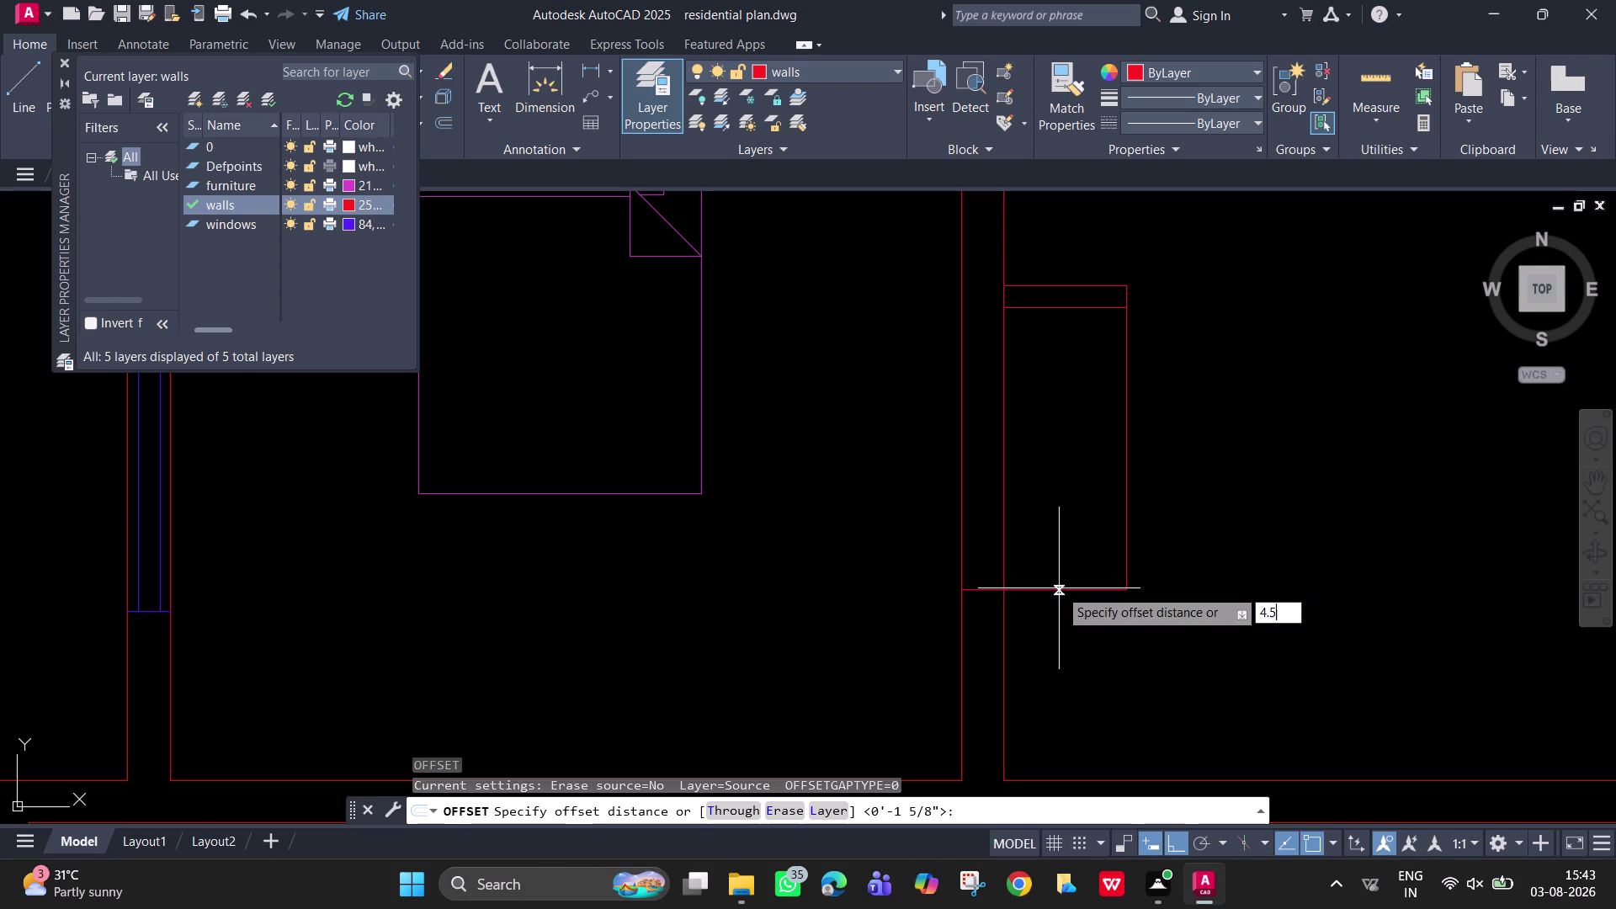
key(Return)
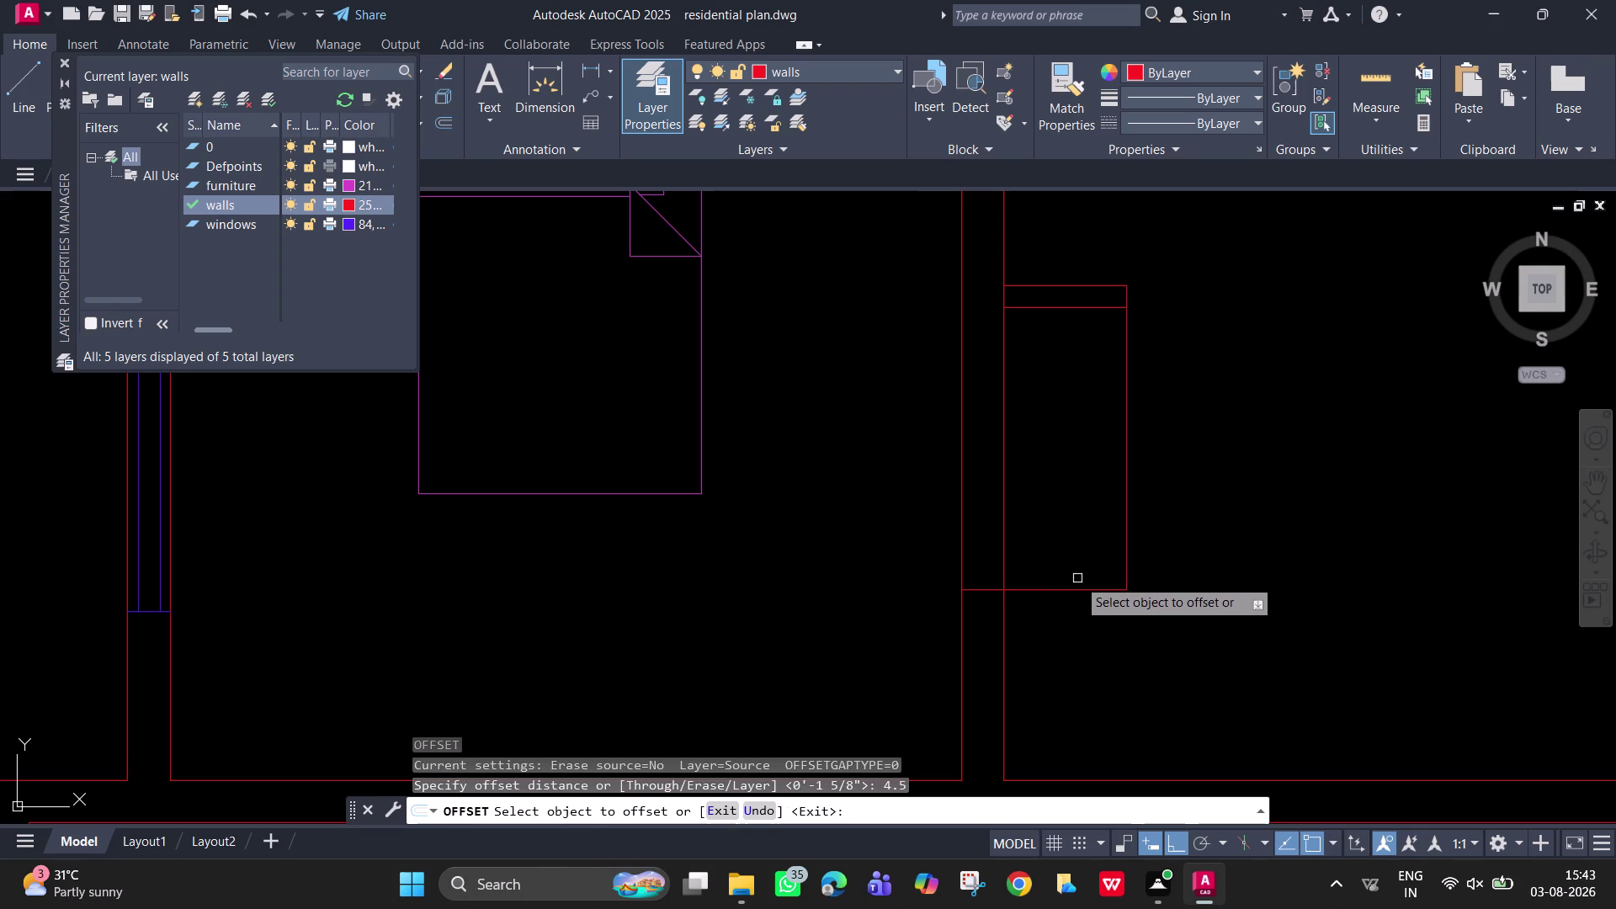
click(1080, 592)
click(1077, 539)
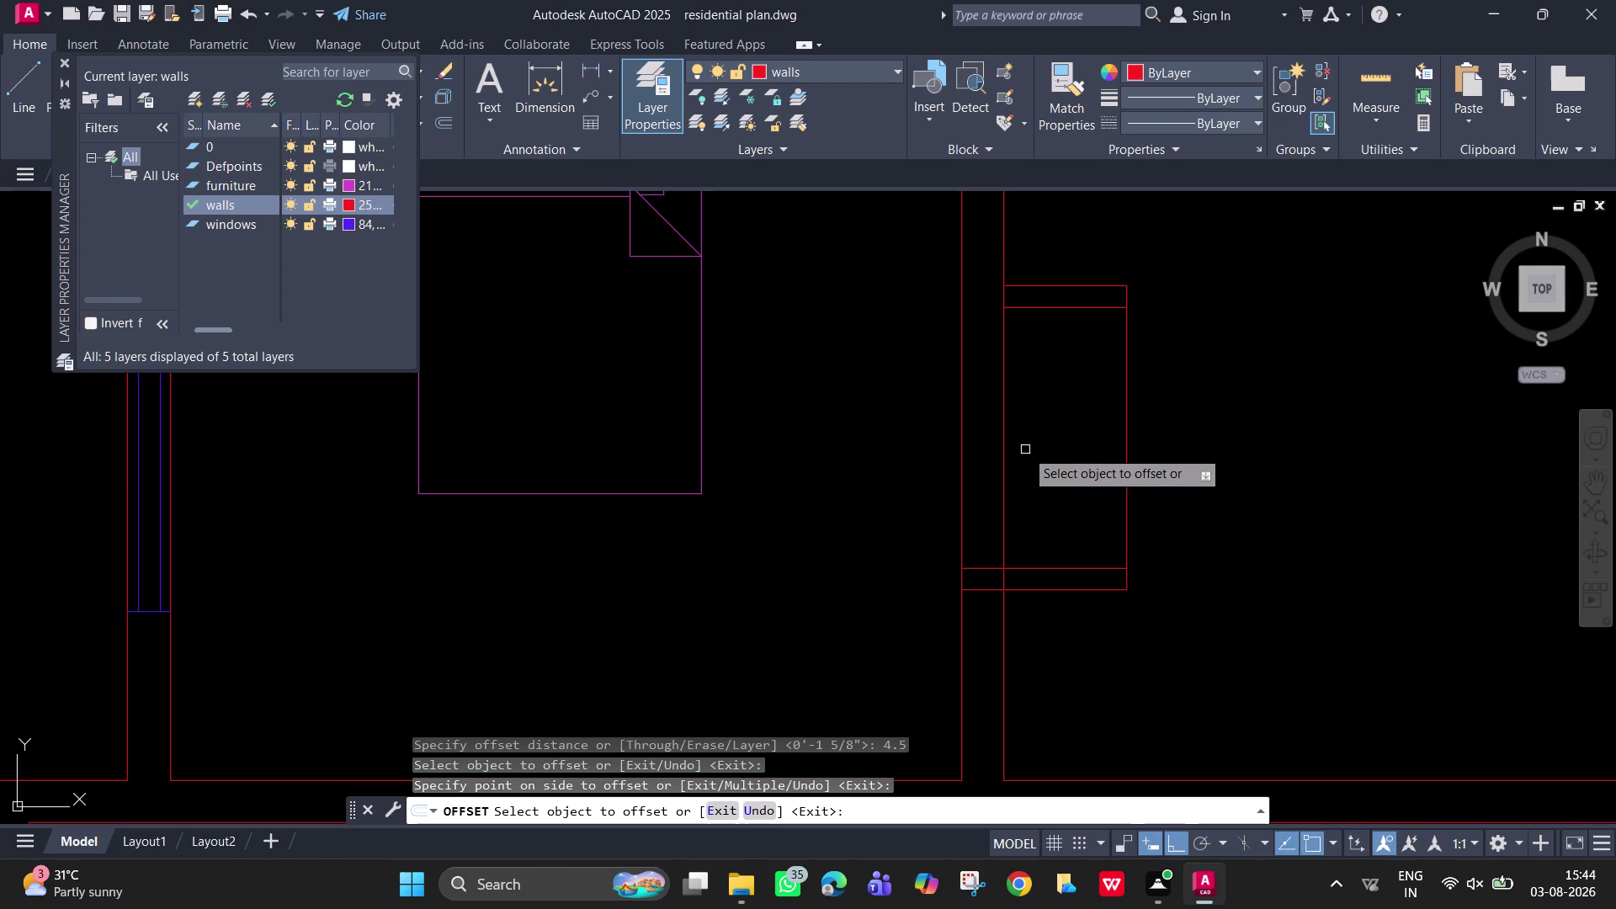
Trim the wall line inside the wardrobe and the leftover segments at its top corner.
text(tr)
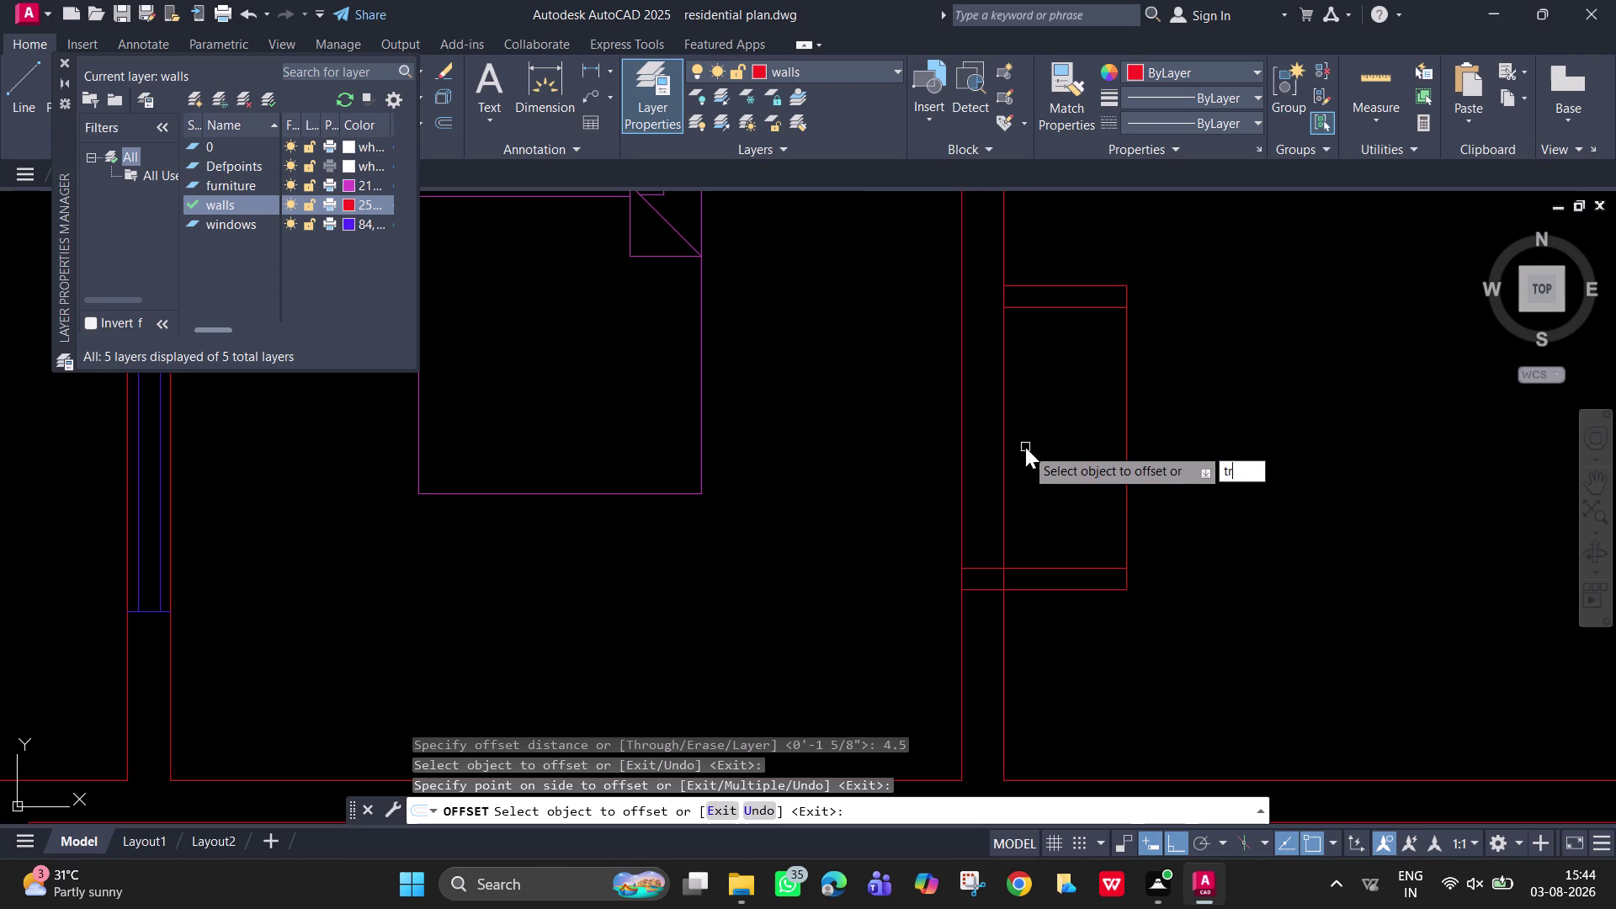
key(space)
click(1003, 437)
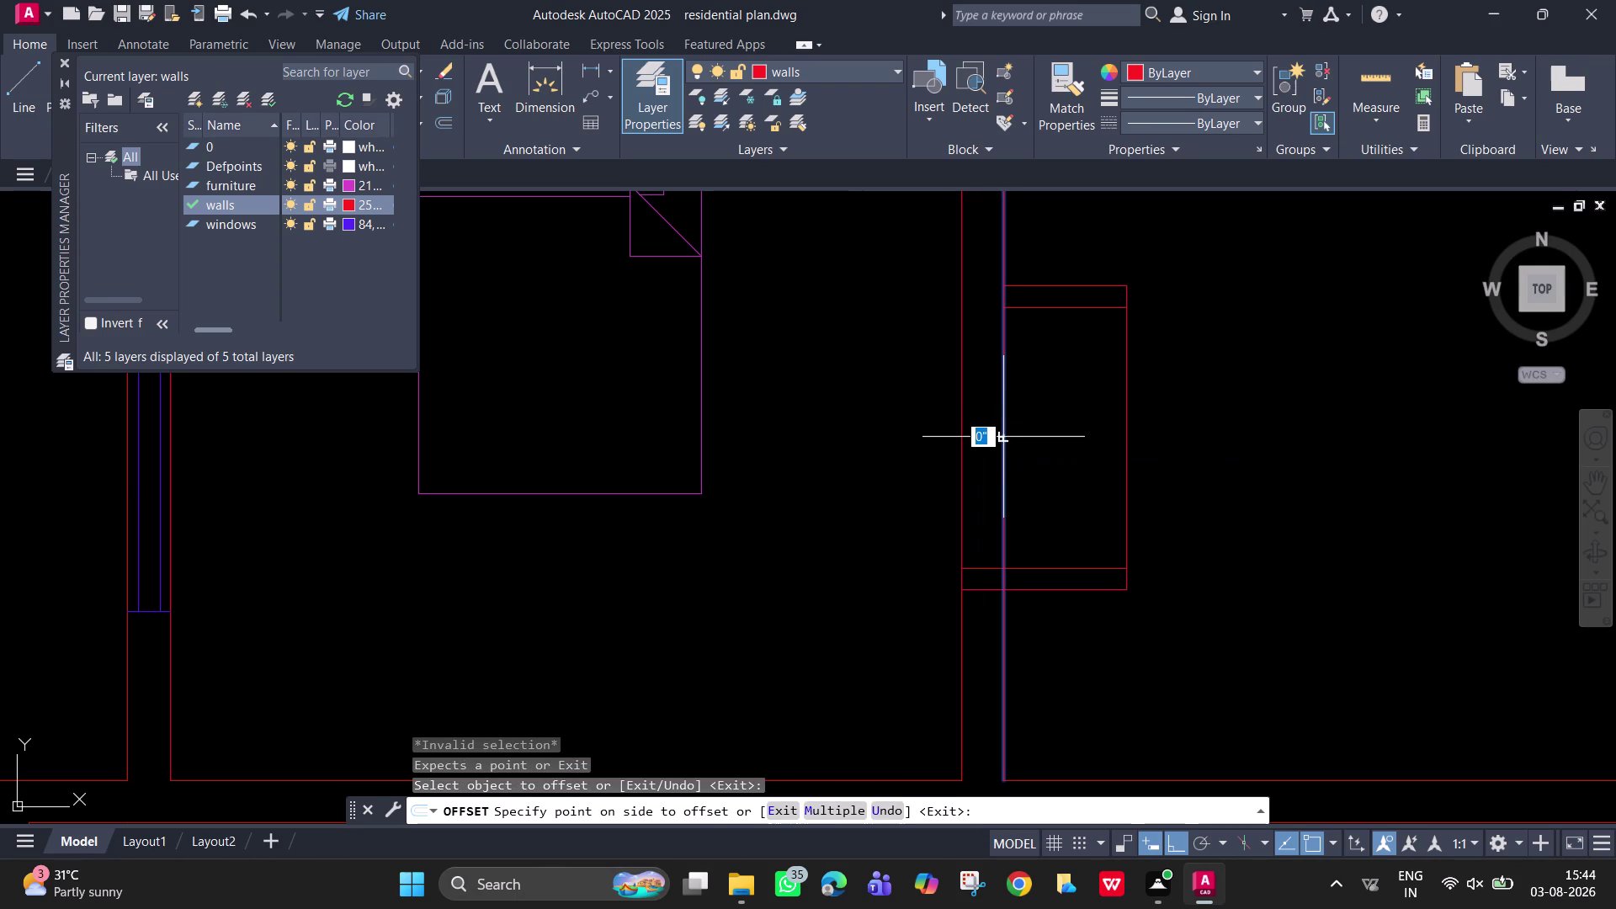
key(grave)
key(Escape)
key(Escape)
text(tr)
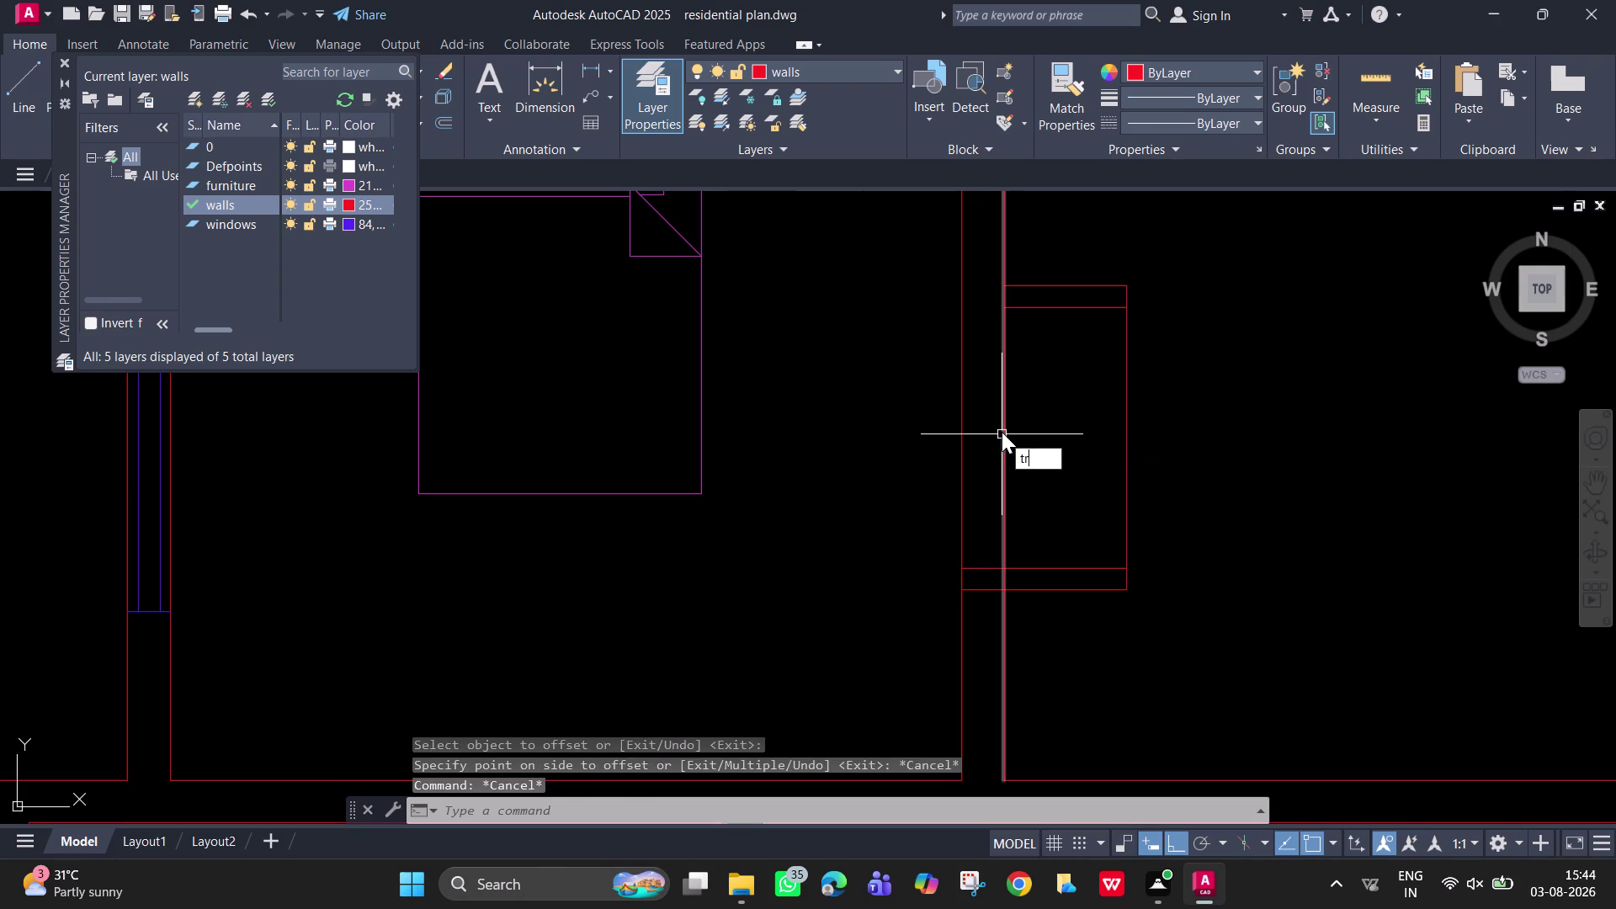
key(space)
click(1001, 431)
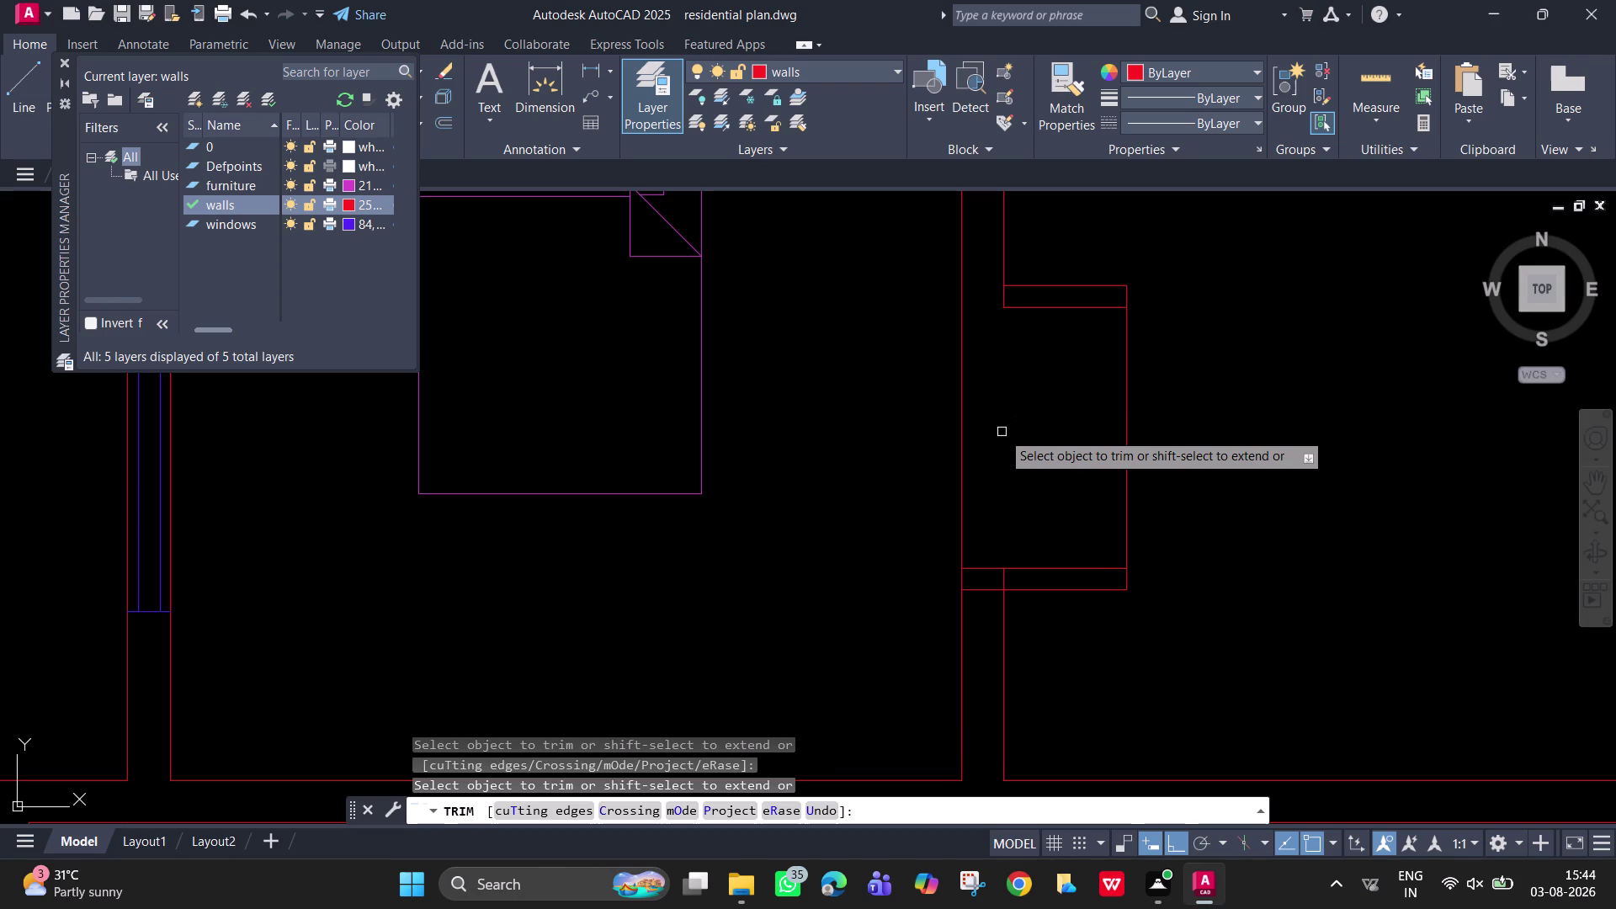
click(1000, 584)
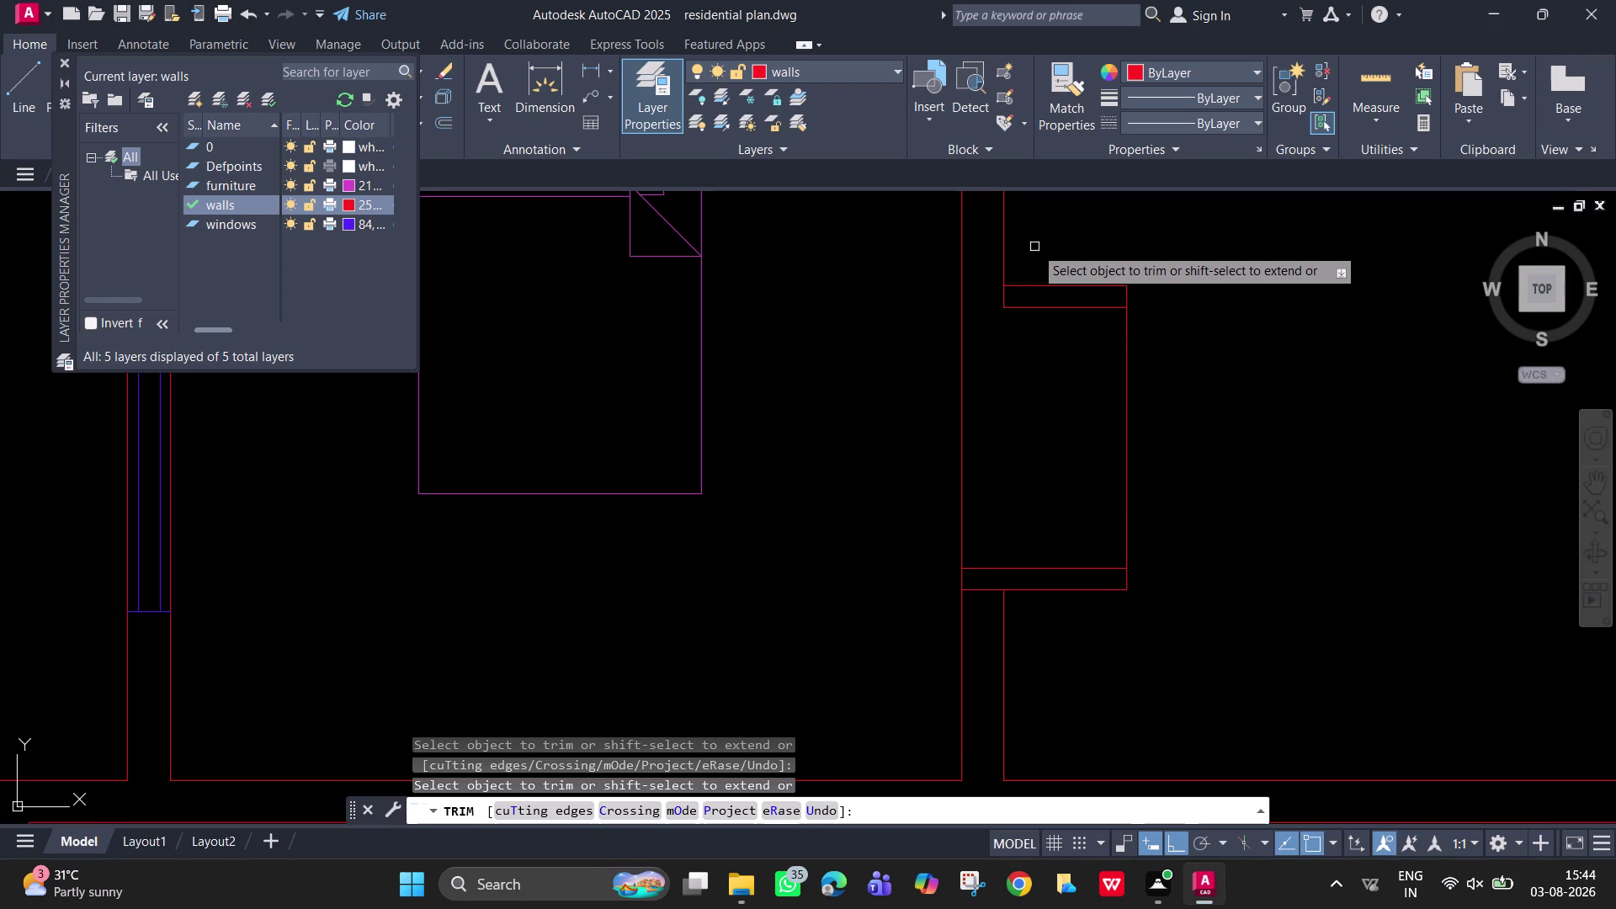
click(1003, 295)
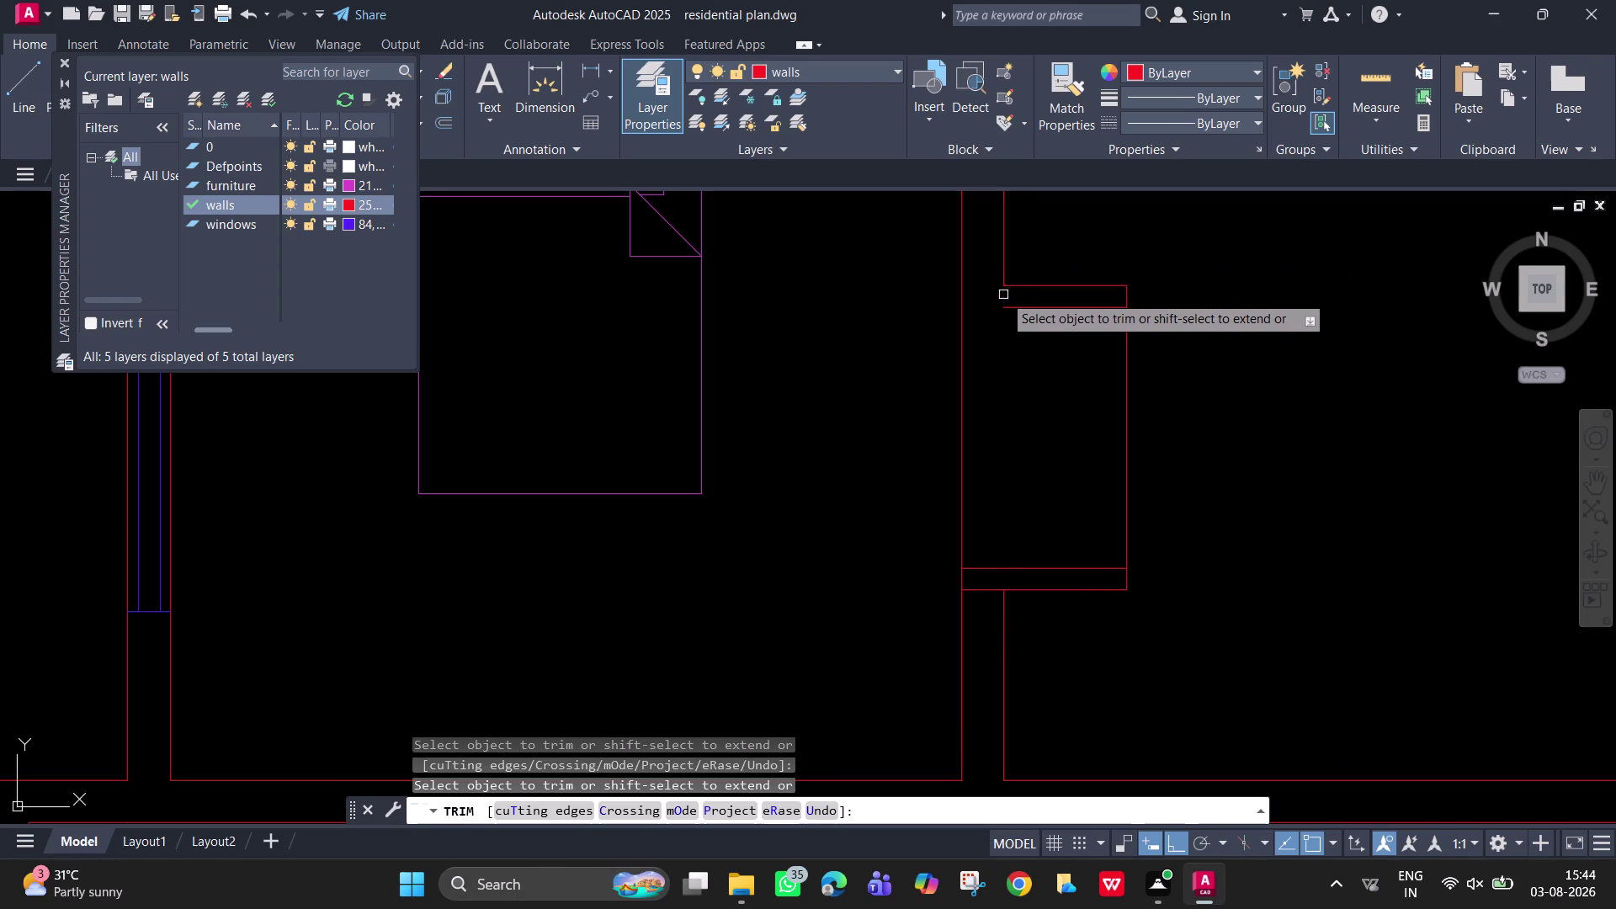
key(Escape)
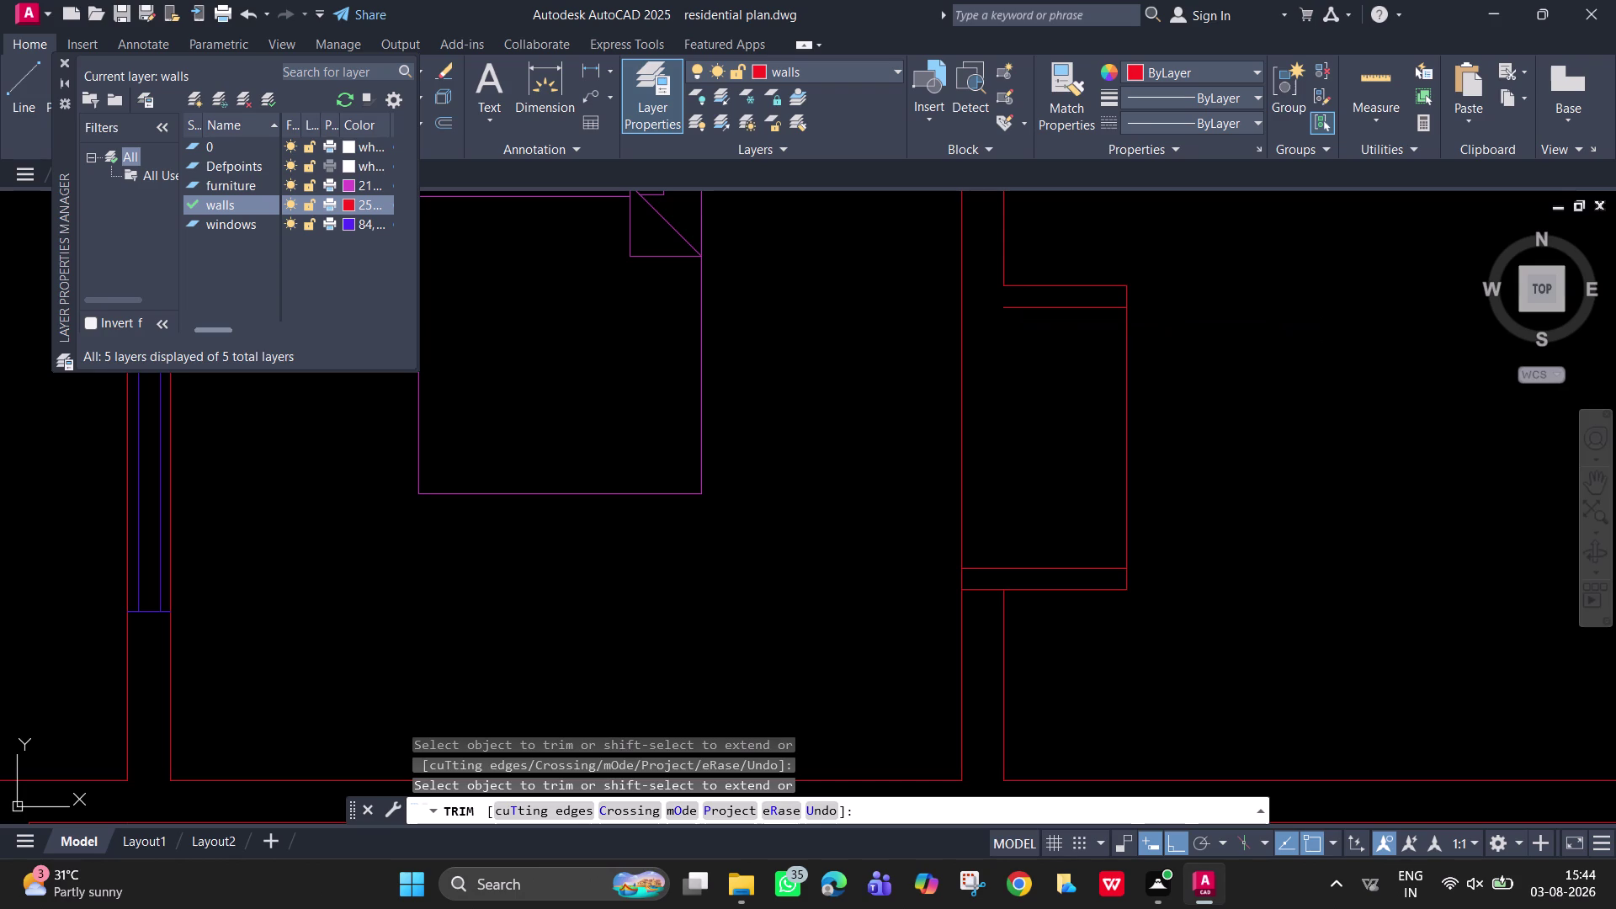
Extend the wardrobe's top inner edge to the wall.
text(ex)
key(space)
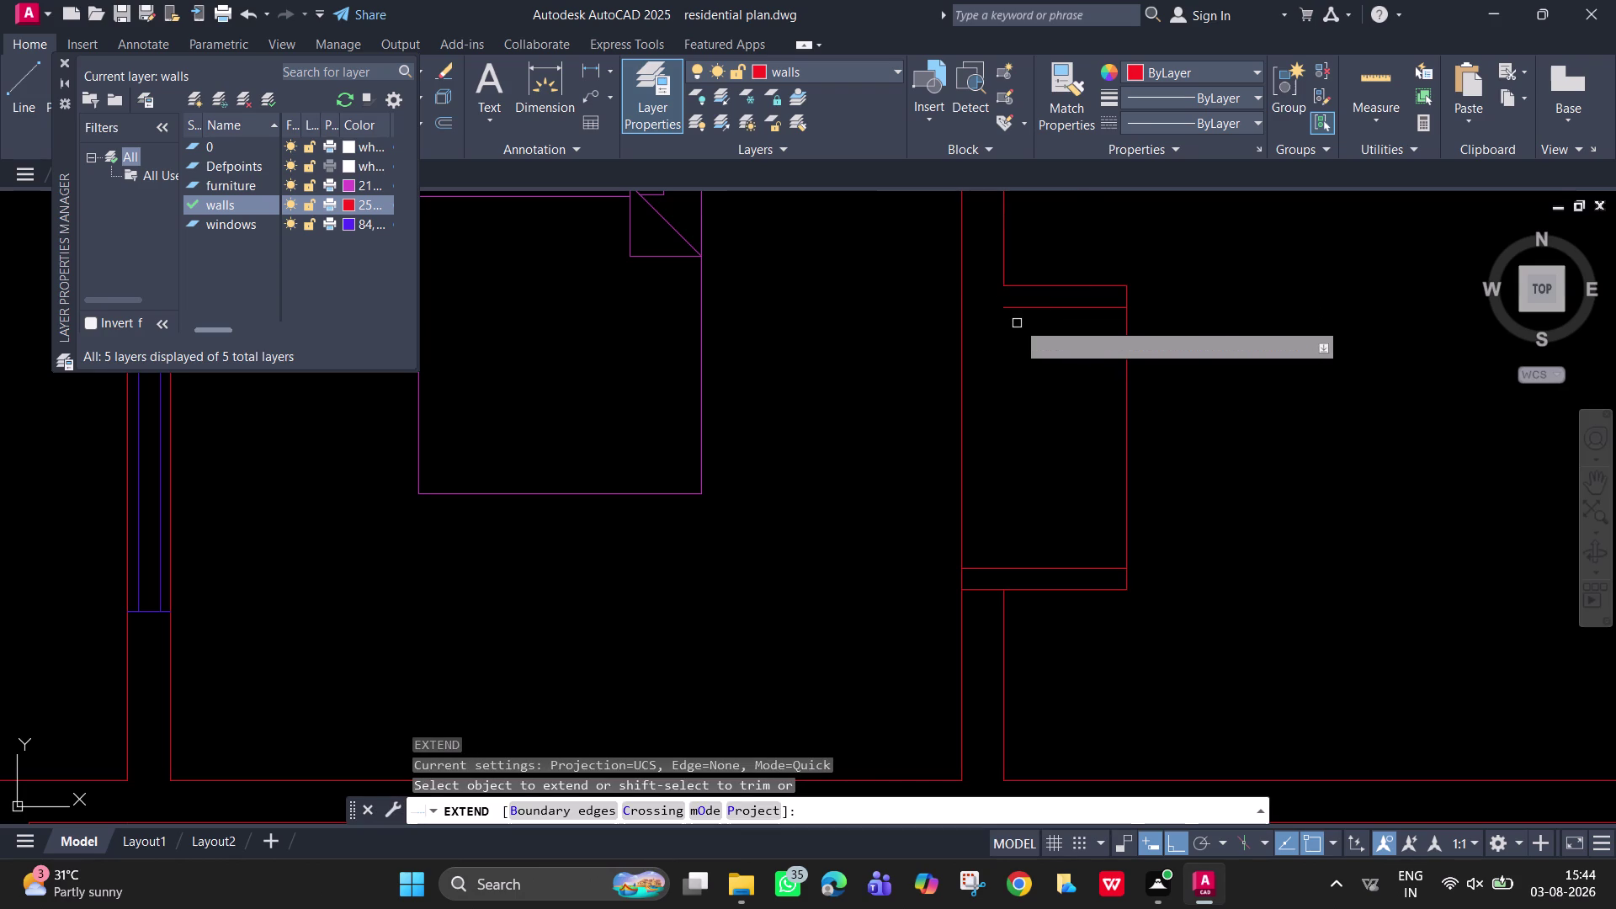
click(1020, 311)
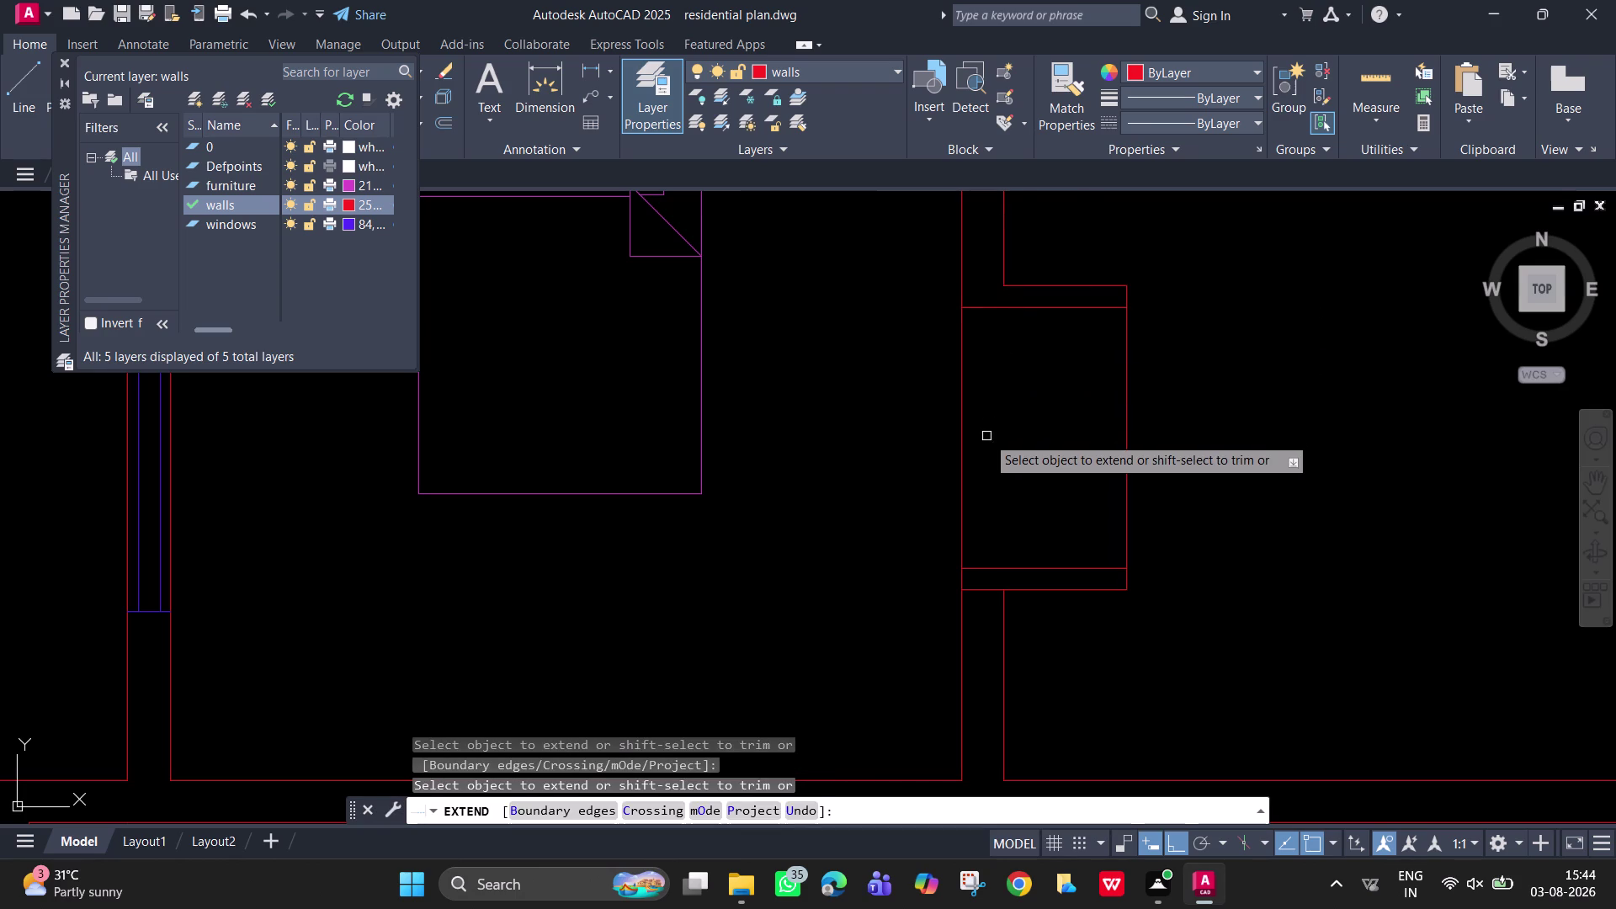
key(space)
Offset the wardrobe's right edge 9 inward.
text(o)
key(space)
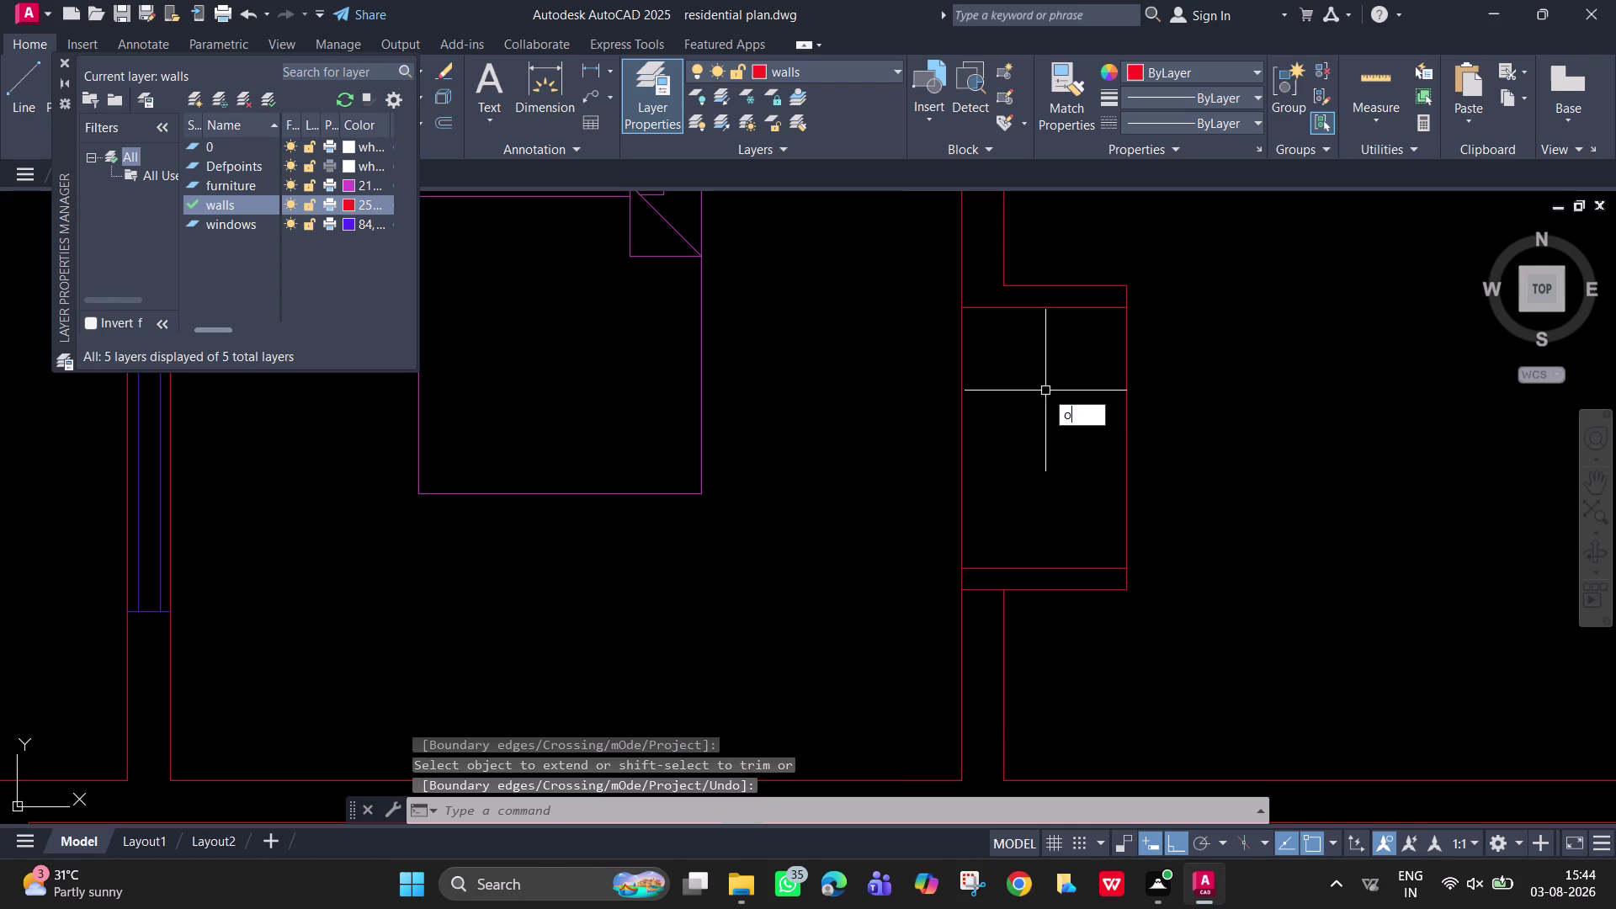
key(9)
key(Return)
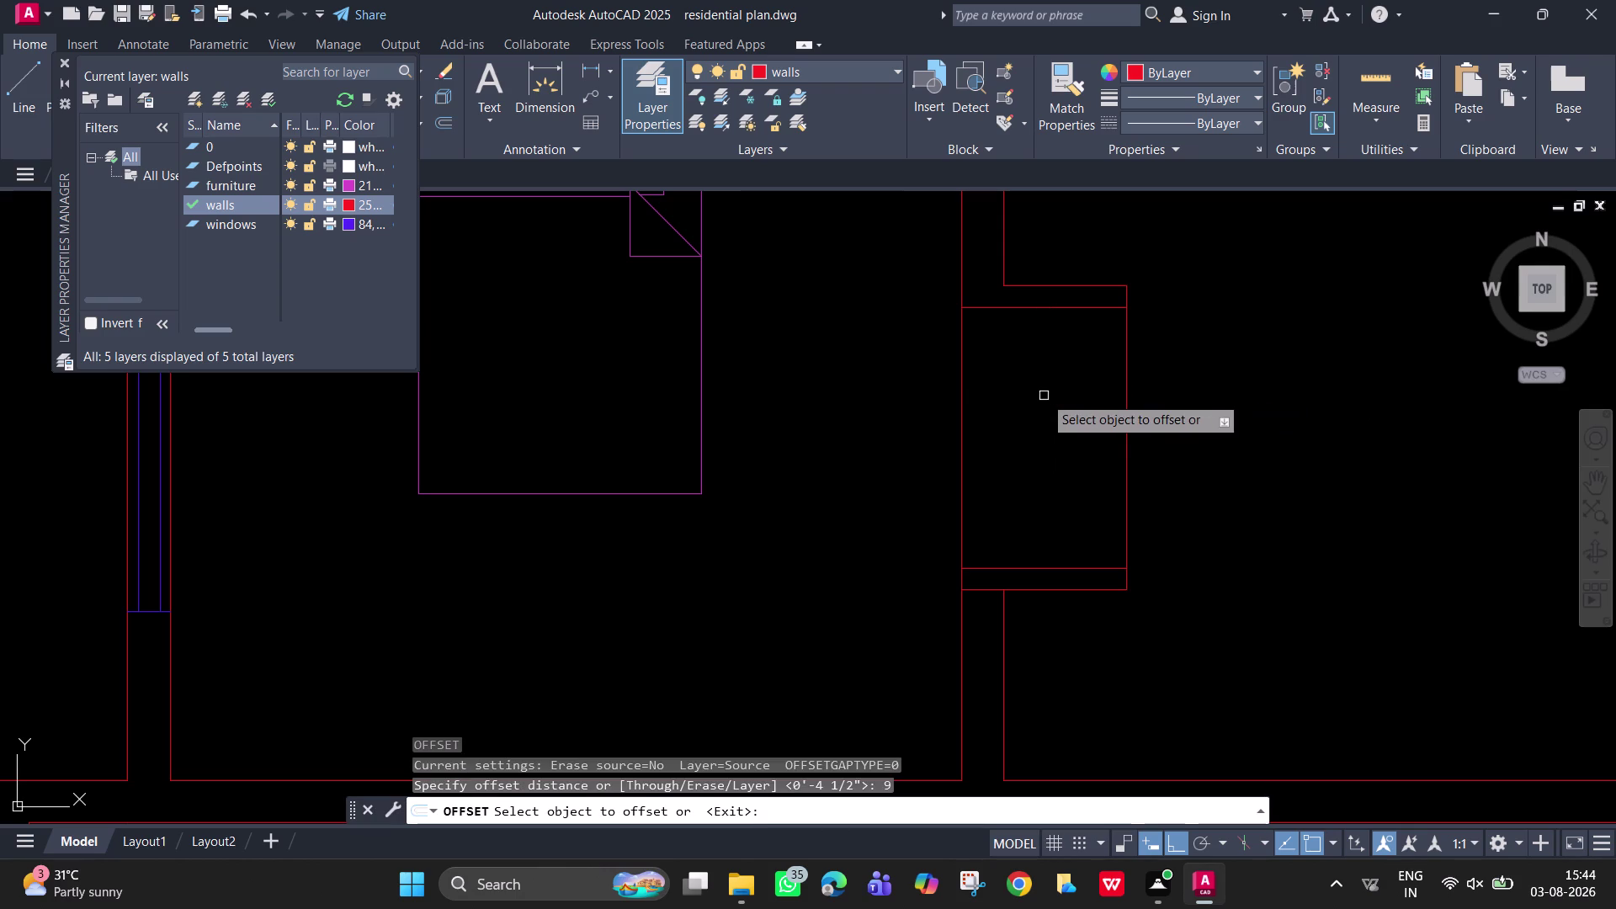
click(1129, 466)
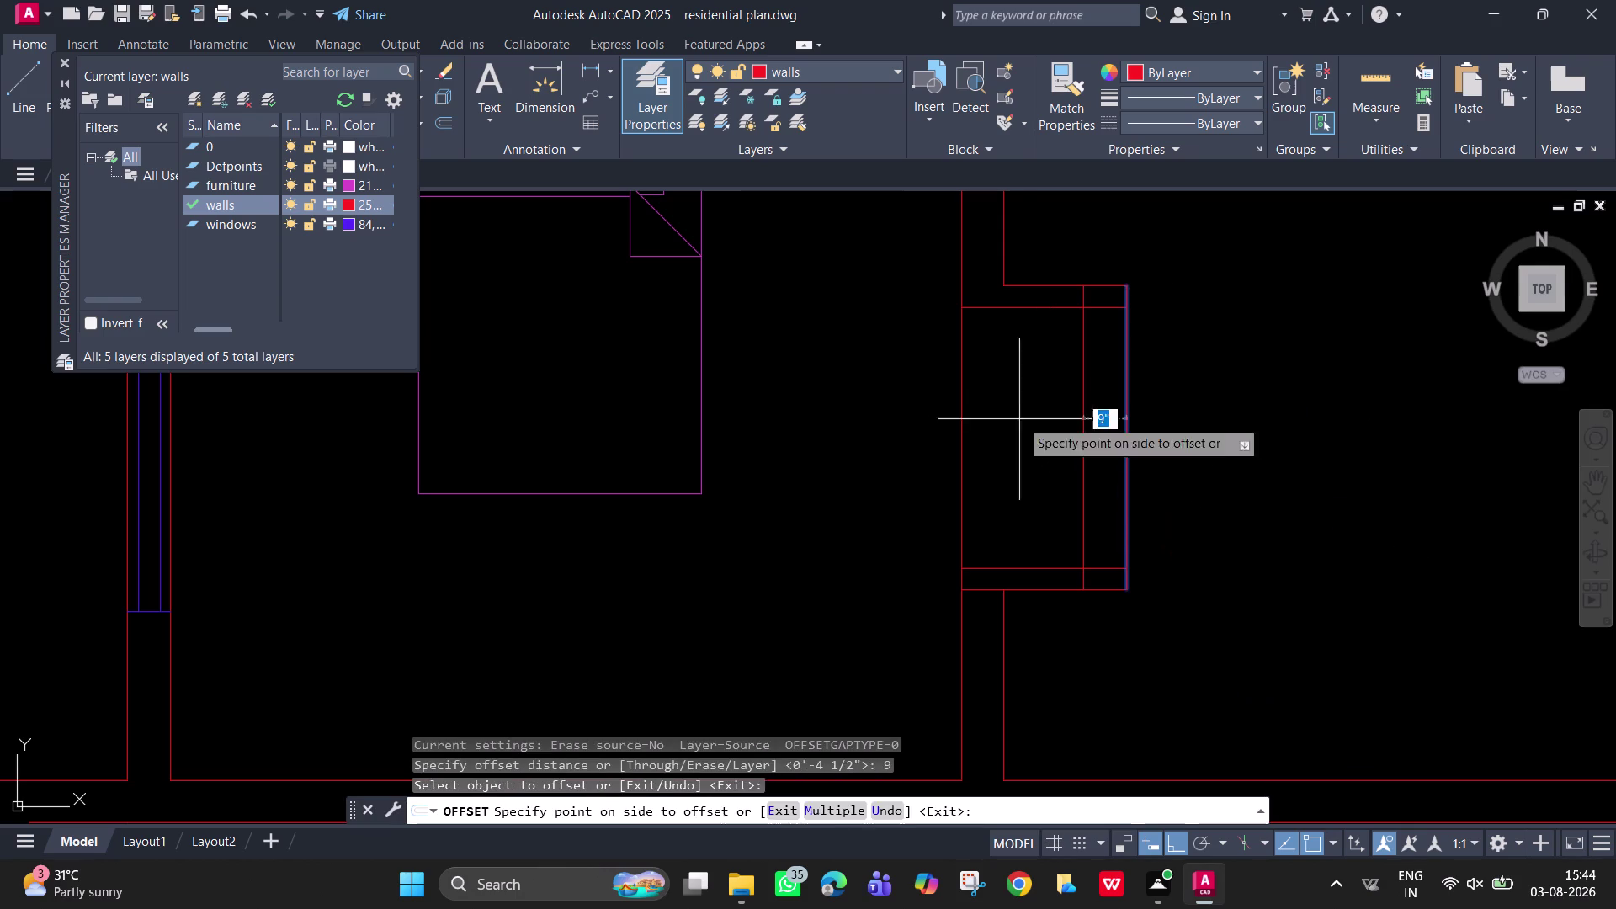
click(1012, 413)
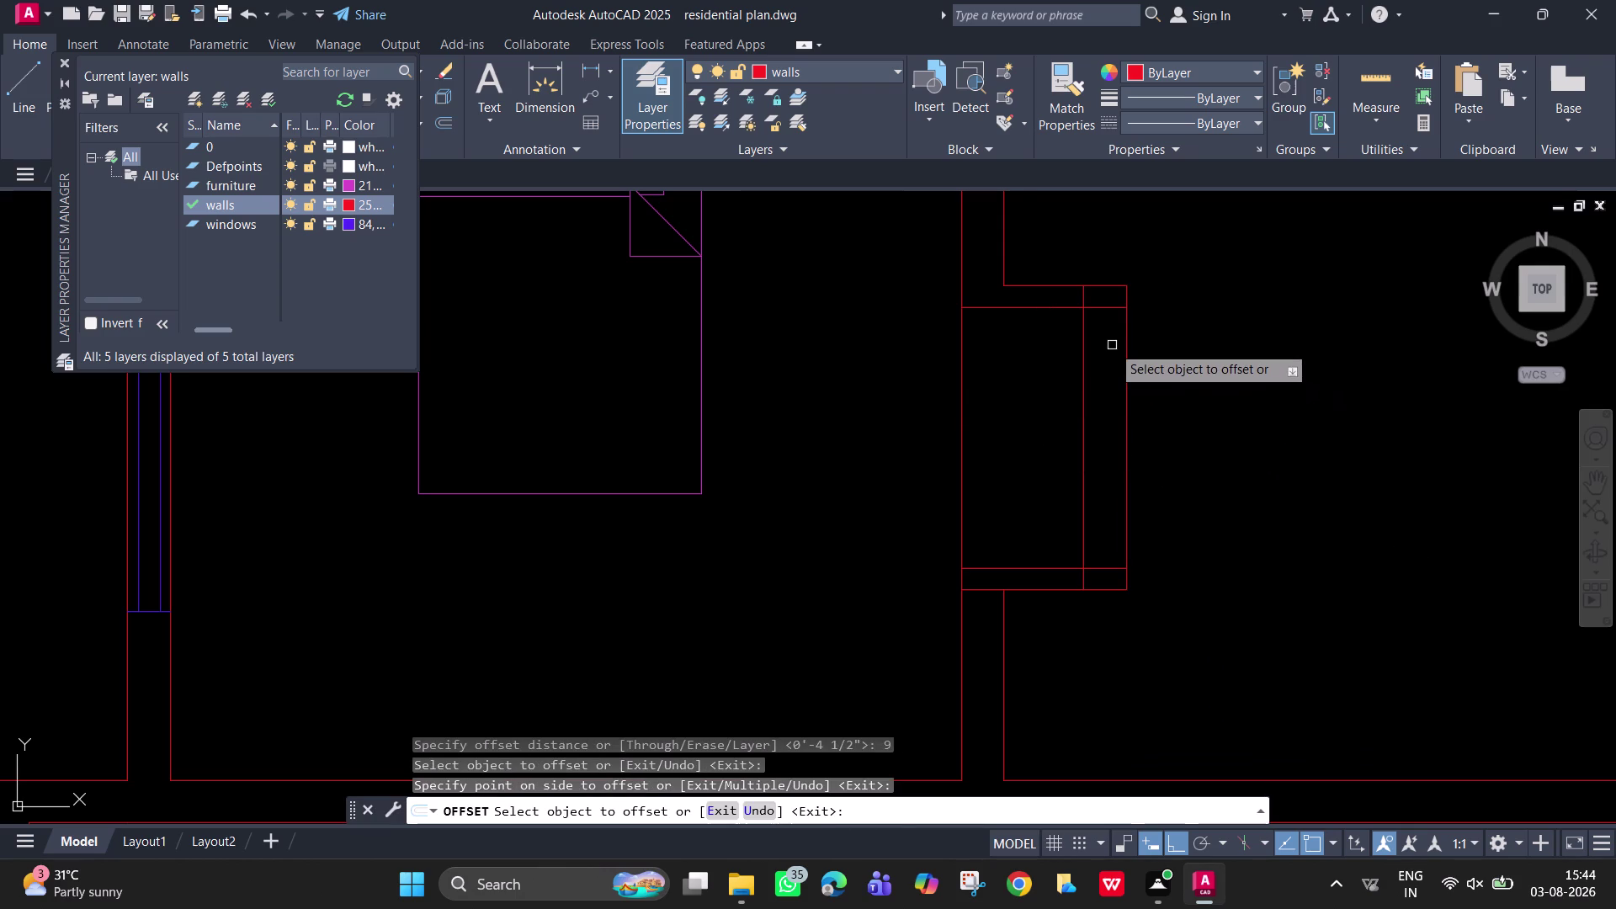
scroll(up, 3)
Trim the overhangs and stray segments so the 9-inch inner outline closes at its corners.
text(tr)
key(space)
click(1090, 280)
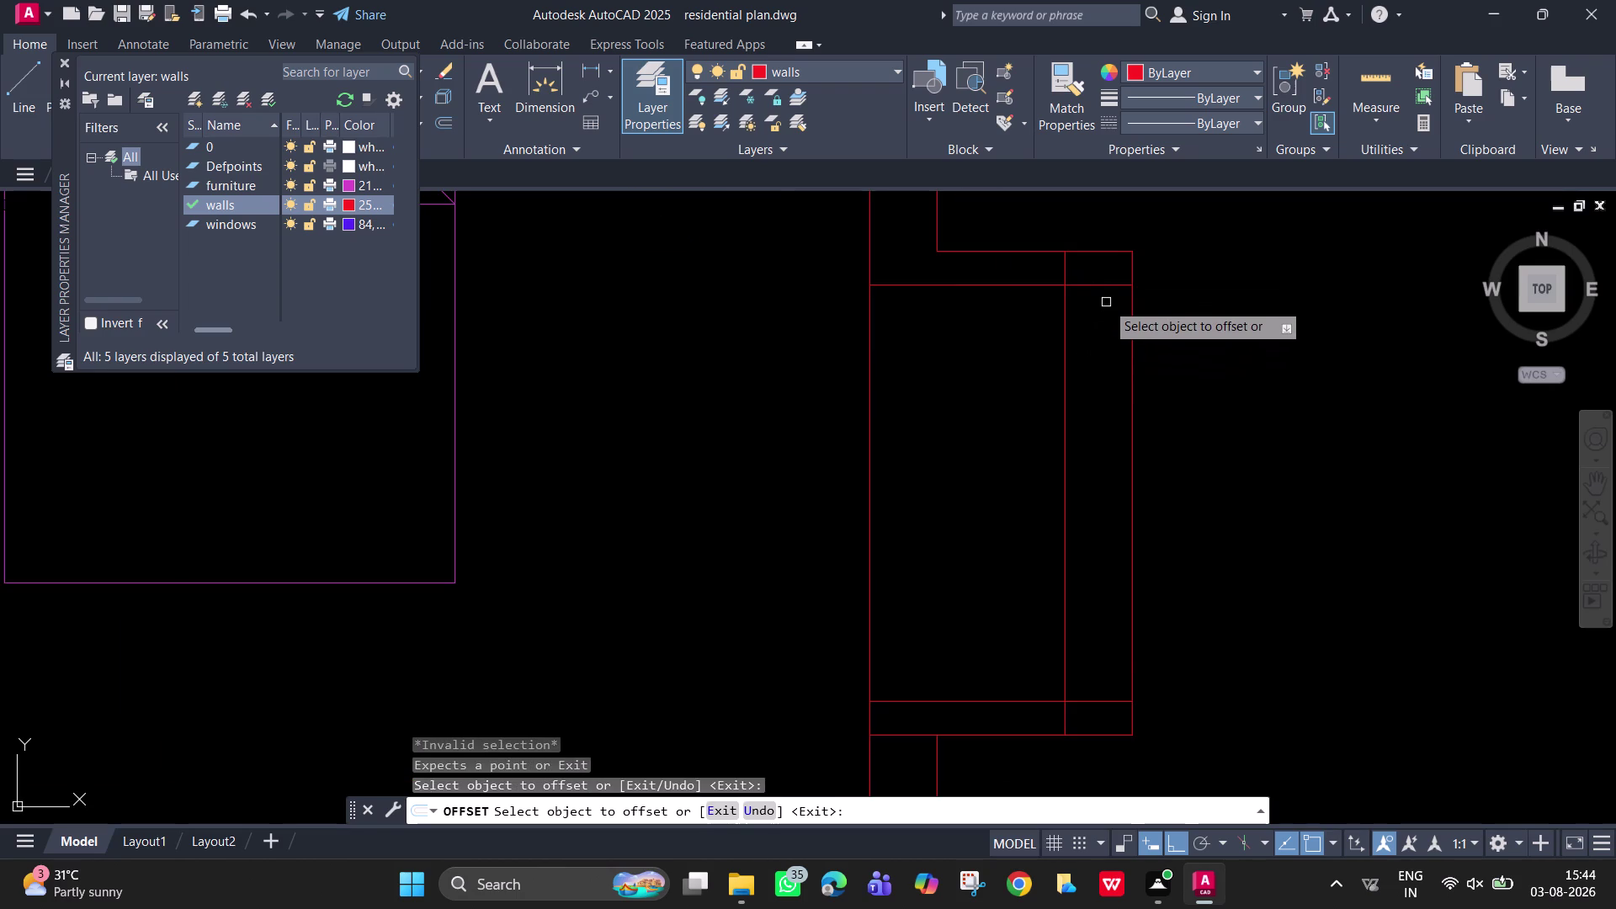
key(Escape)
text(tr)
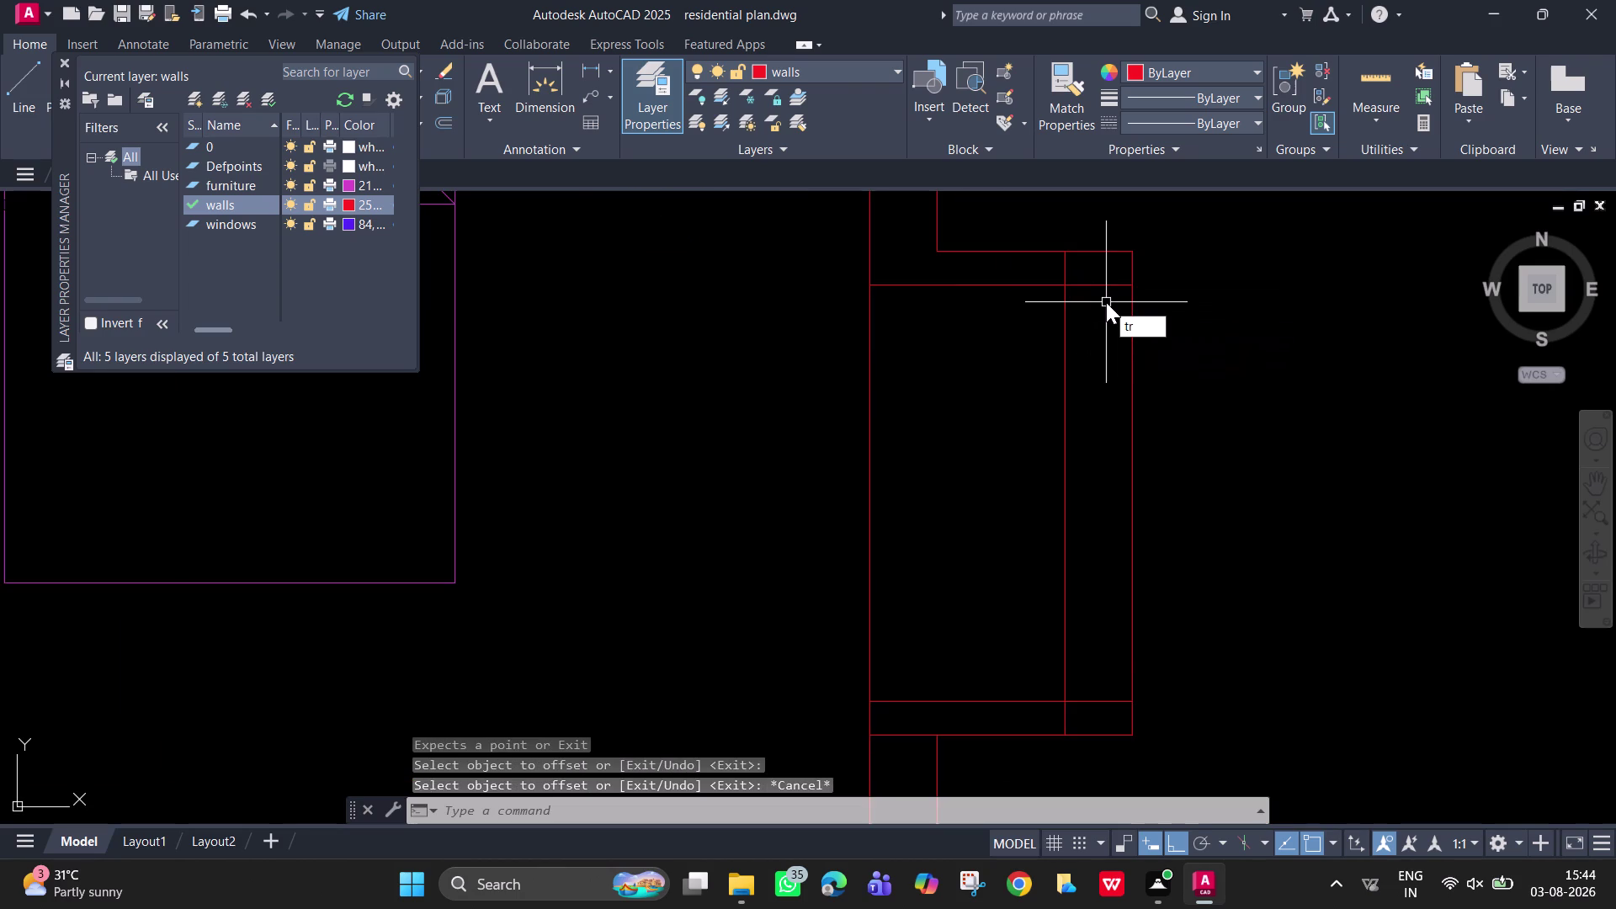
key(space)
click(1104, 281)
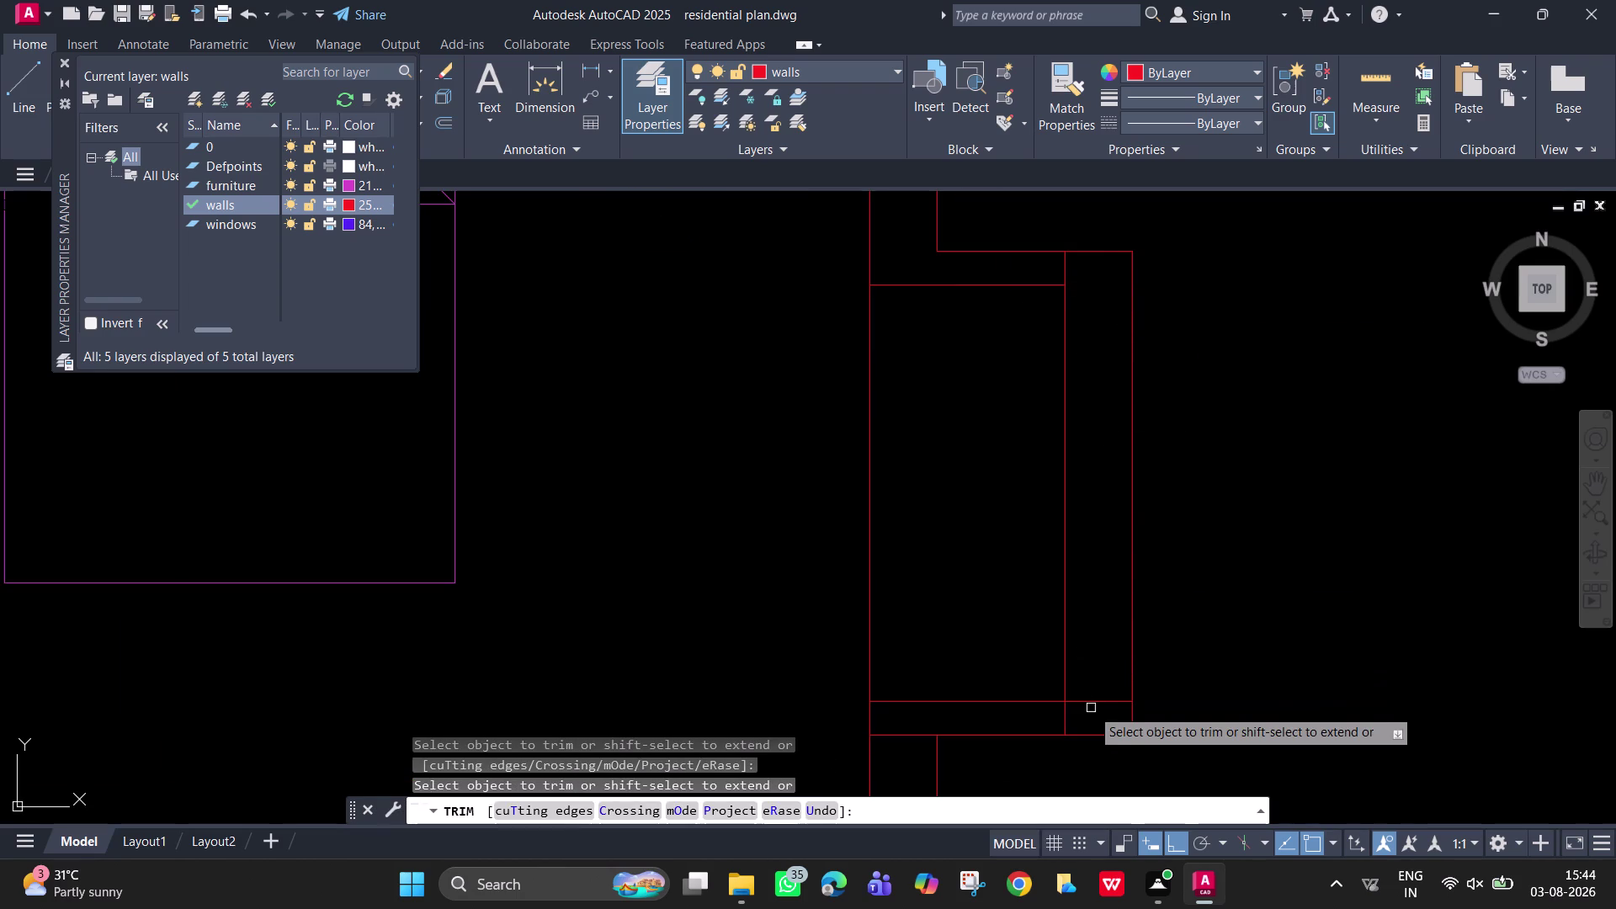
click(1091, 681)
click(1060, 714)
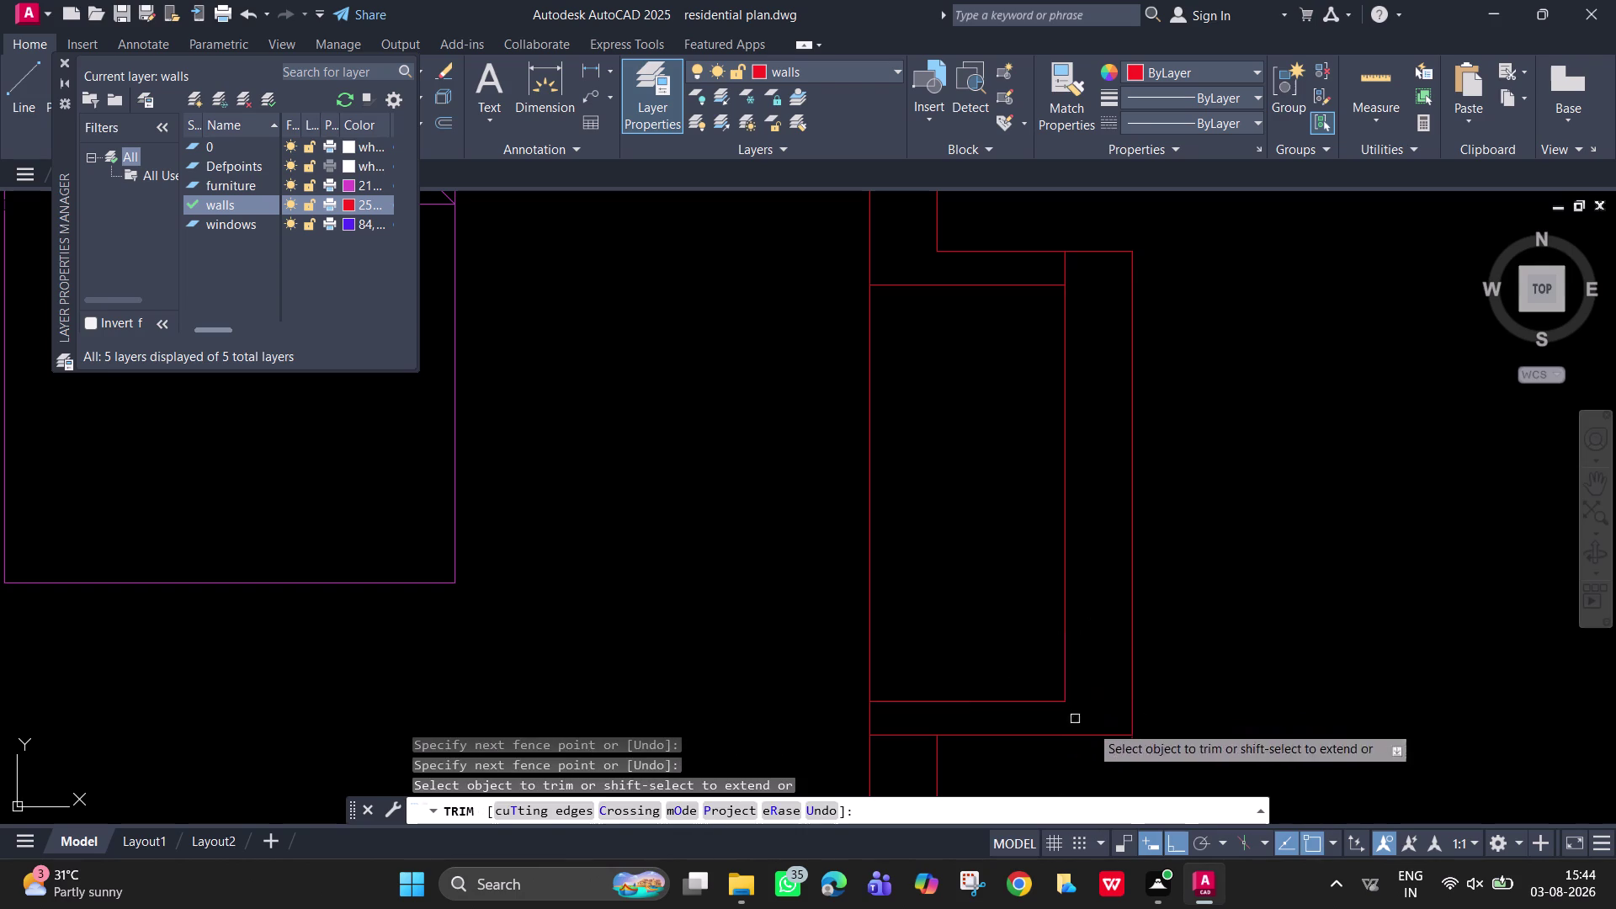
click(1065, 269)
scroll(down, 3)
key(Escape)
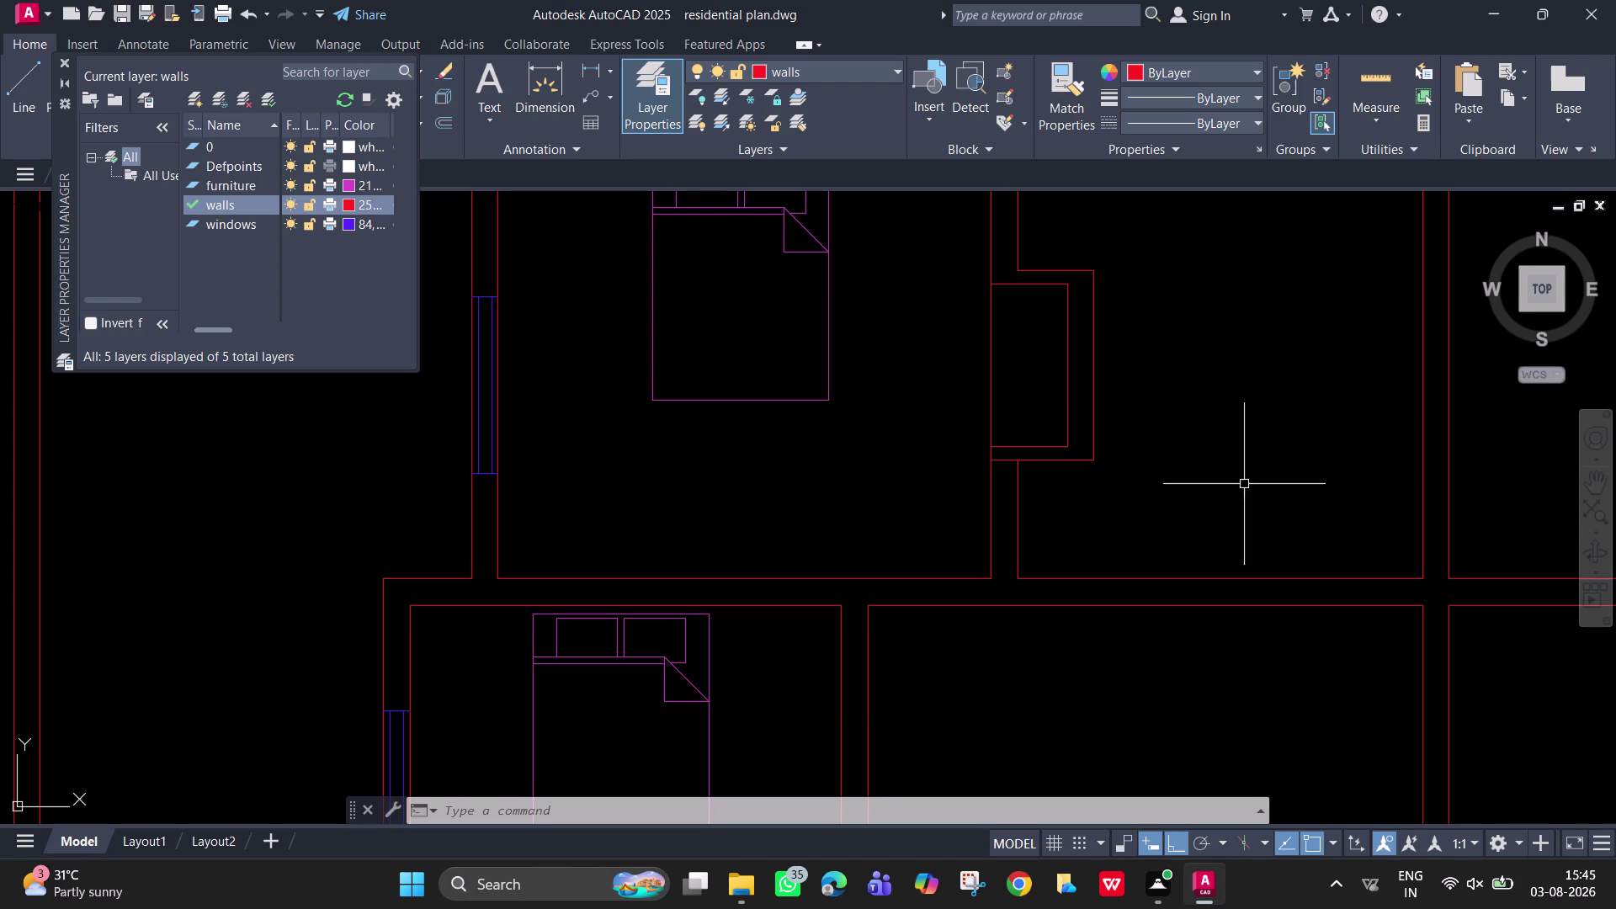
scroll(down, 3)
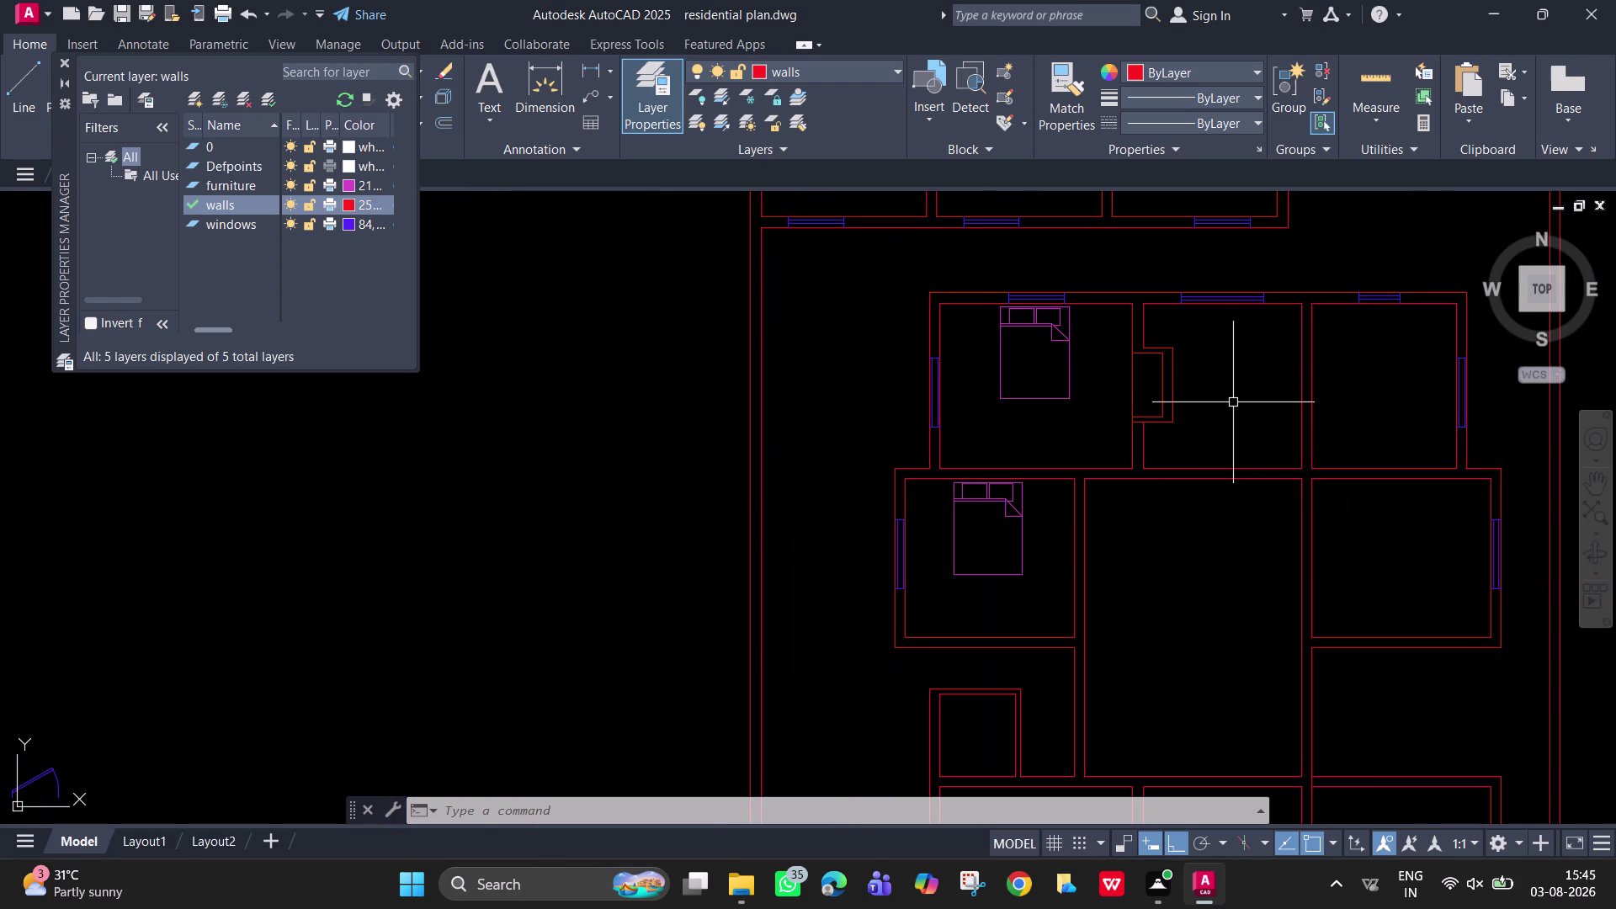
Copy the upper bedroom's magenta bed, based at its corner, into the right bedroom and a lower bedroom.
click(1062, 389)
click(1079, 408)
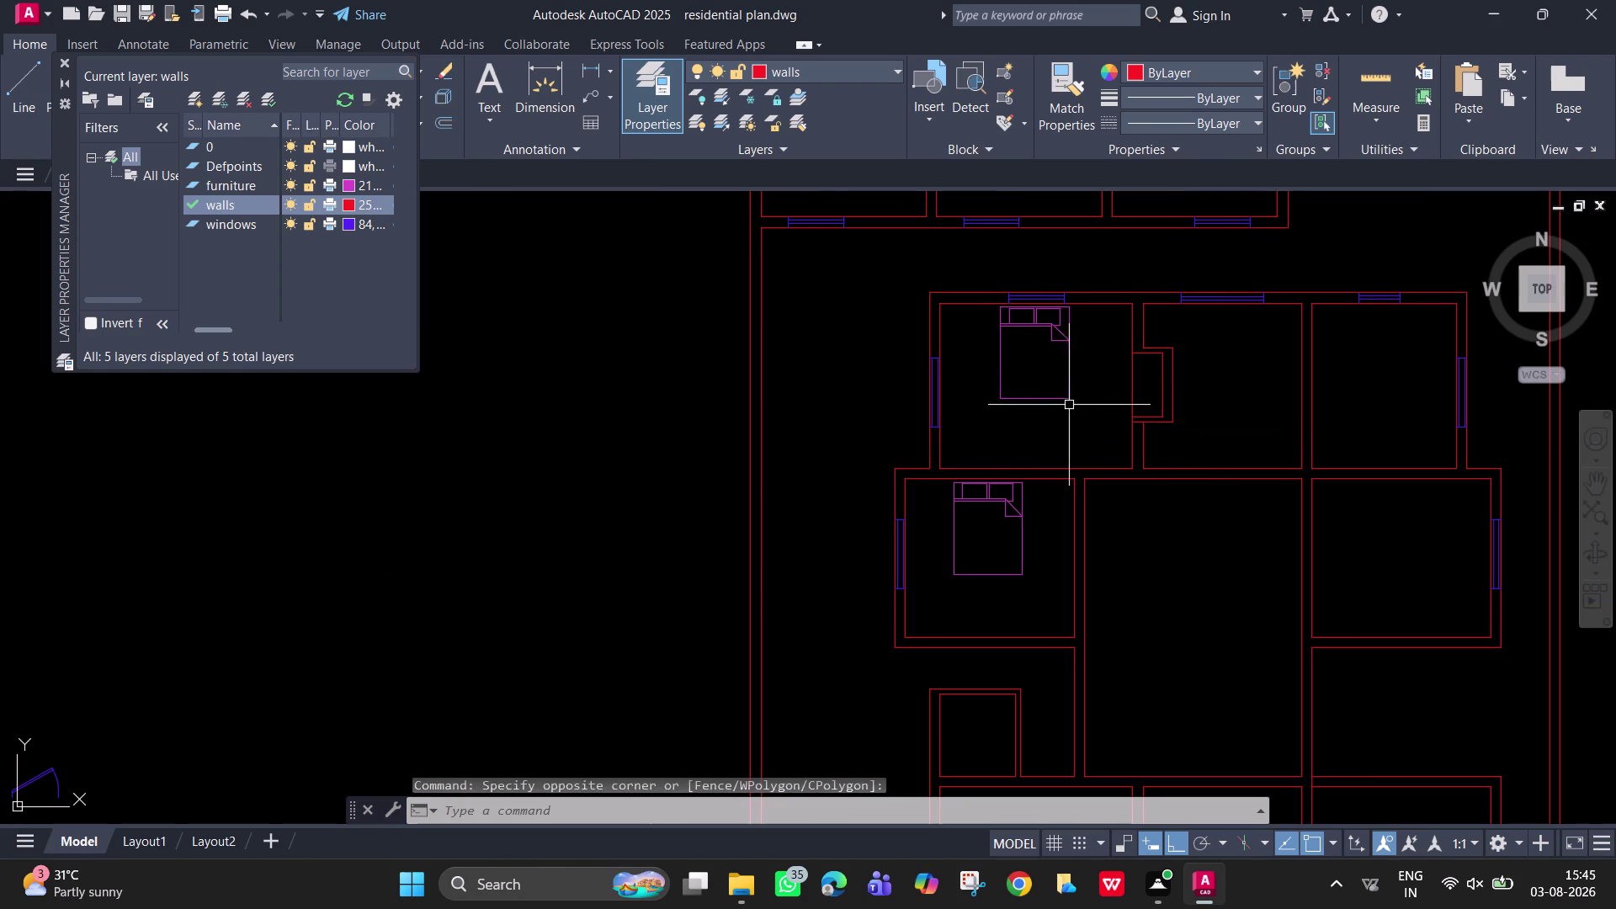
click(1062, 399)
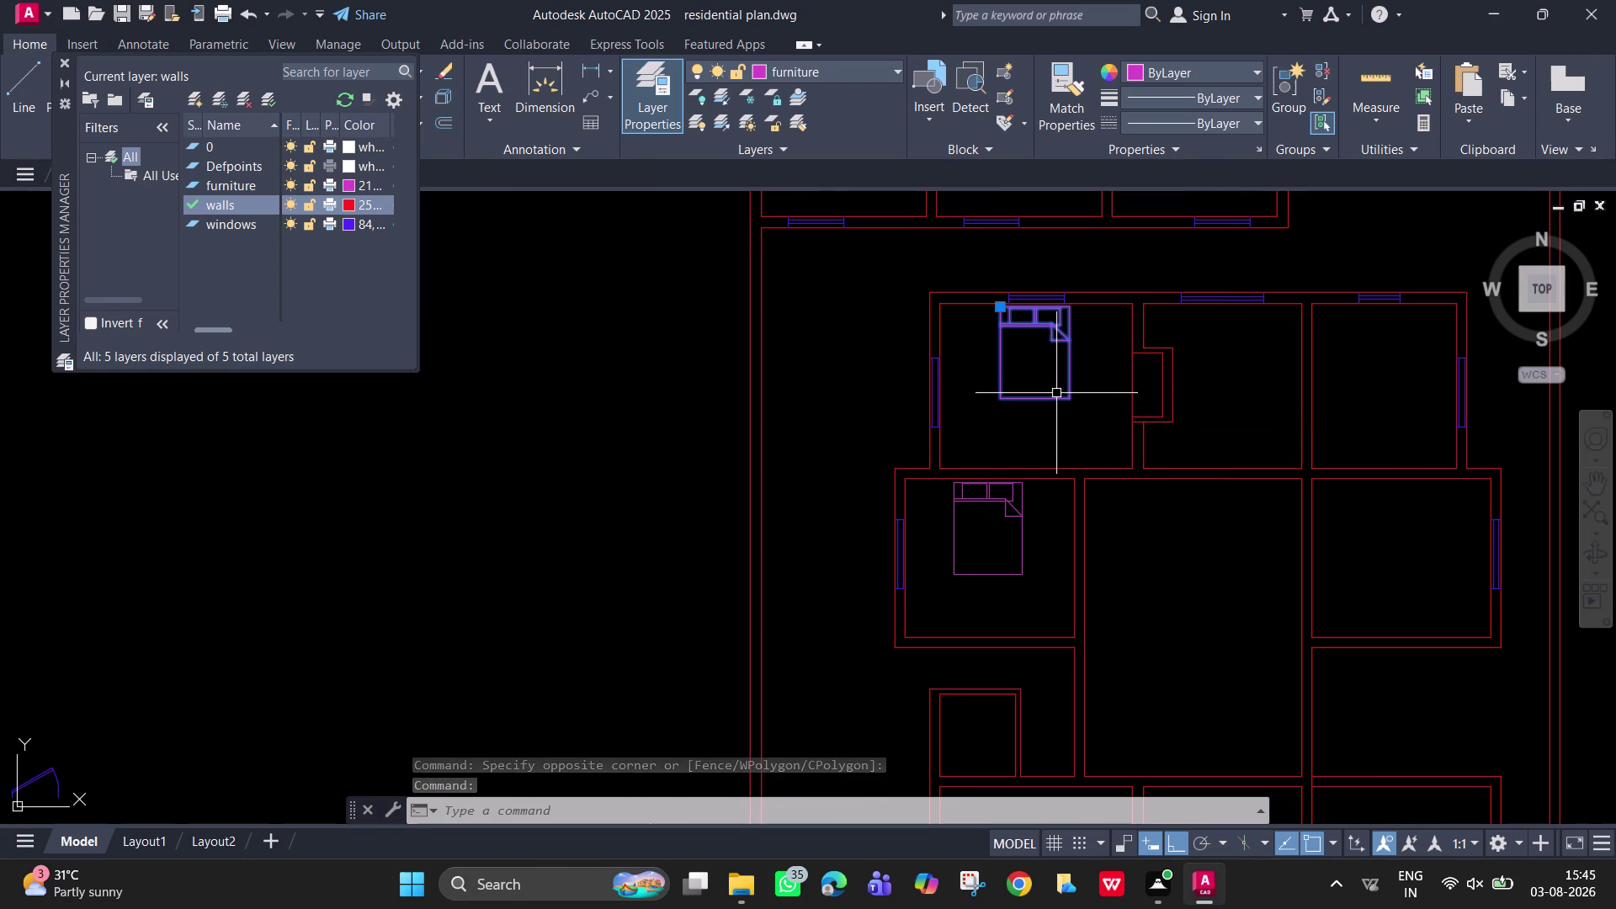
text(co)
key(space)
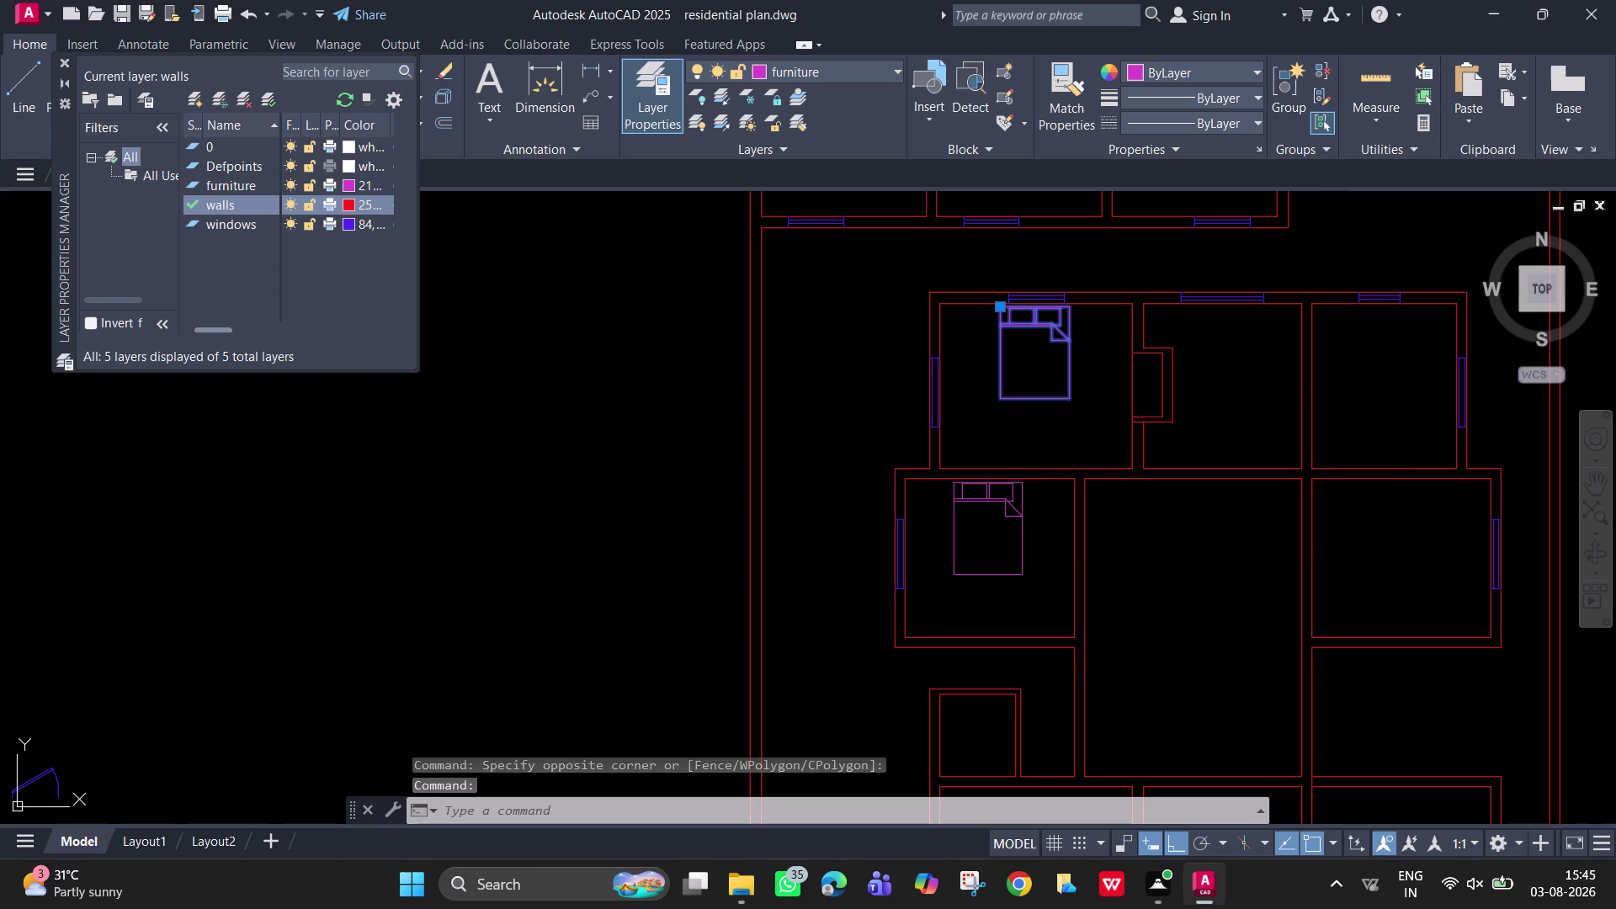
click(1070, 395)
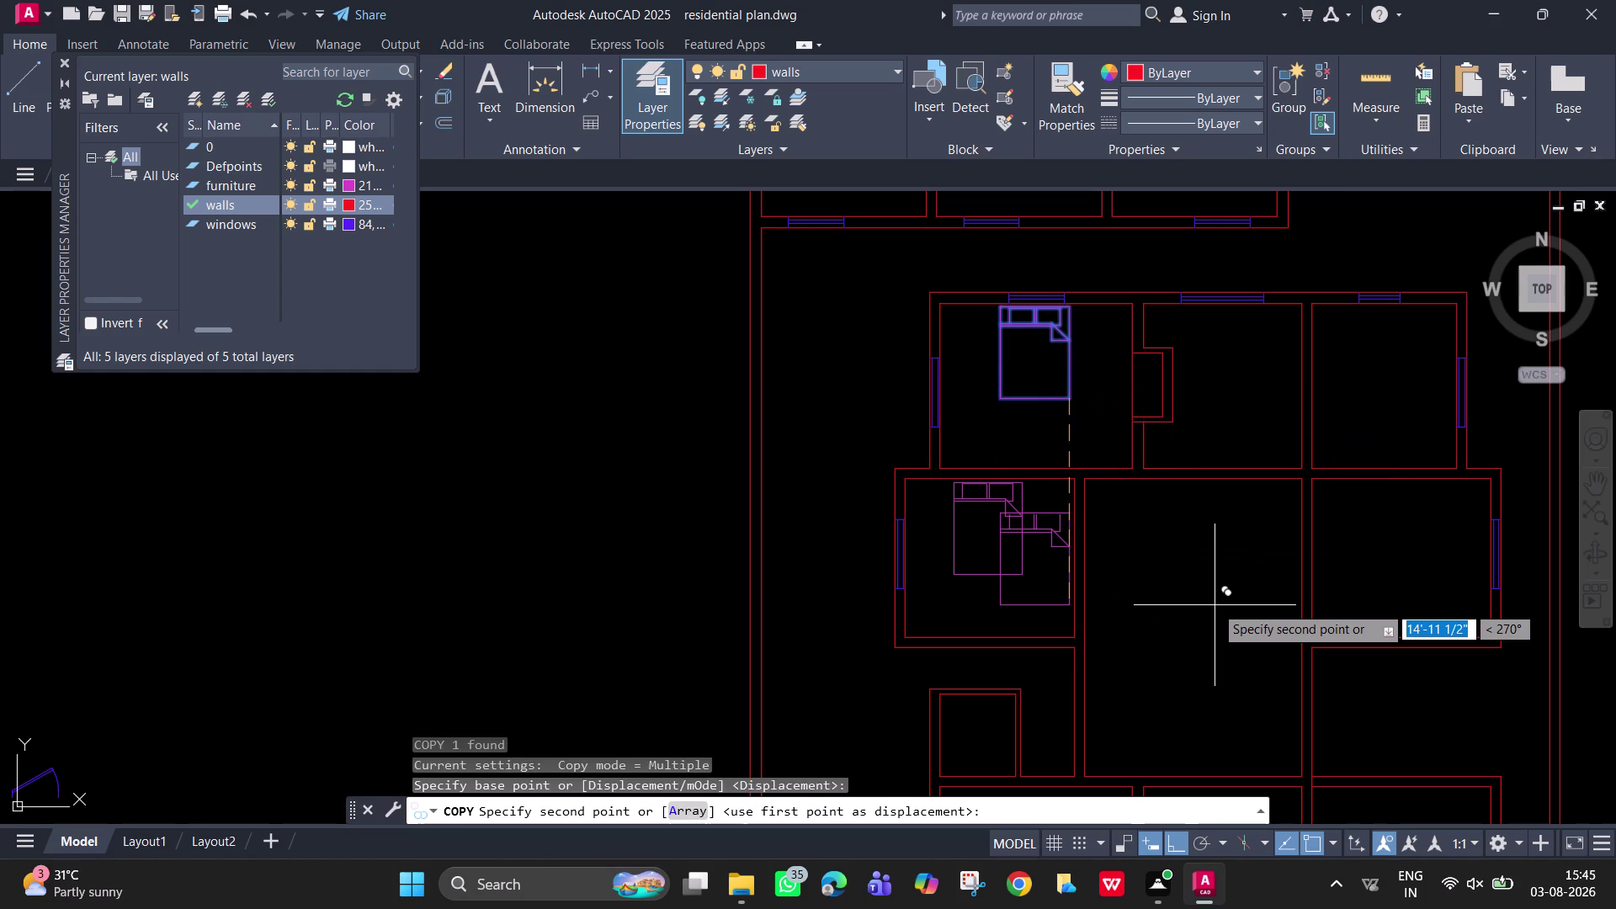
key(F8)
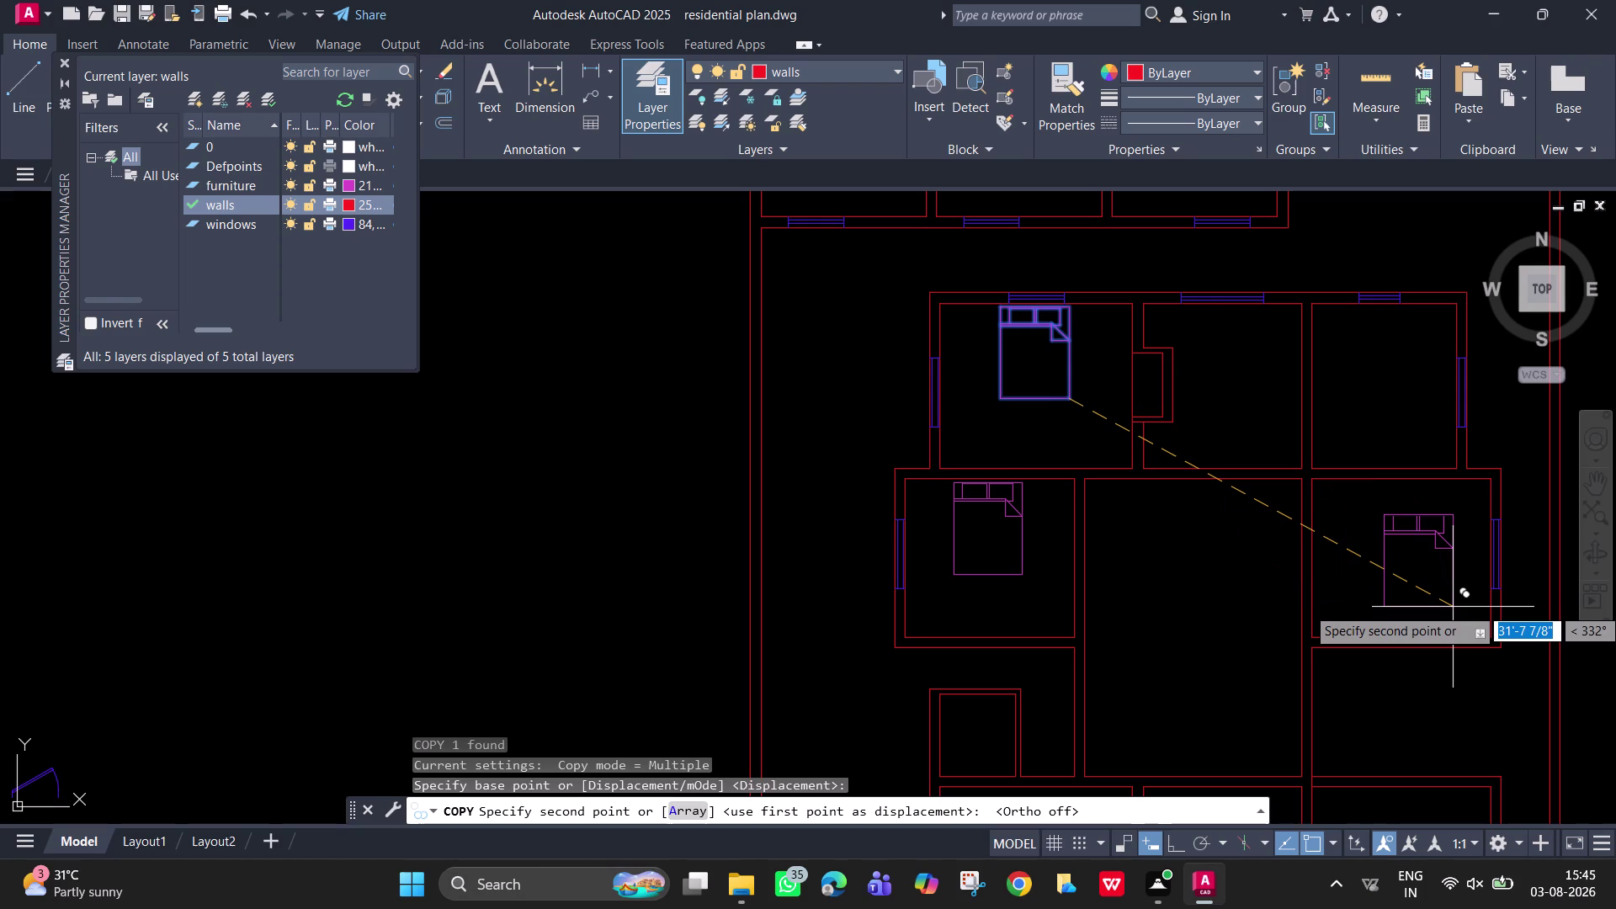
click(1452, 607)
middle_drag(1450, 766, 1540, 489)
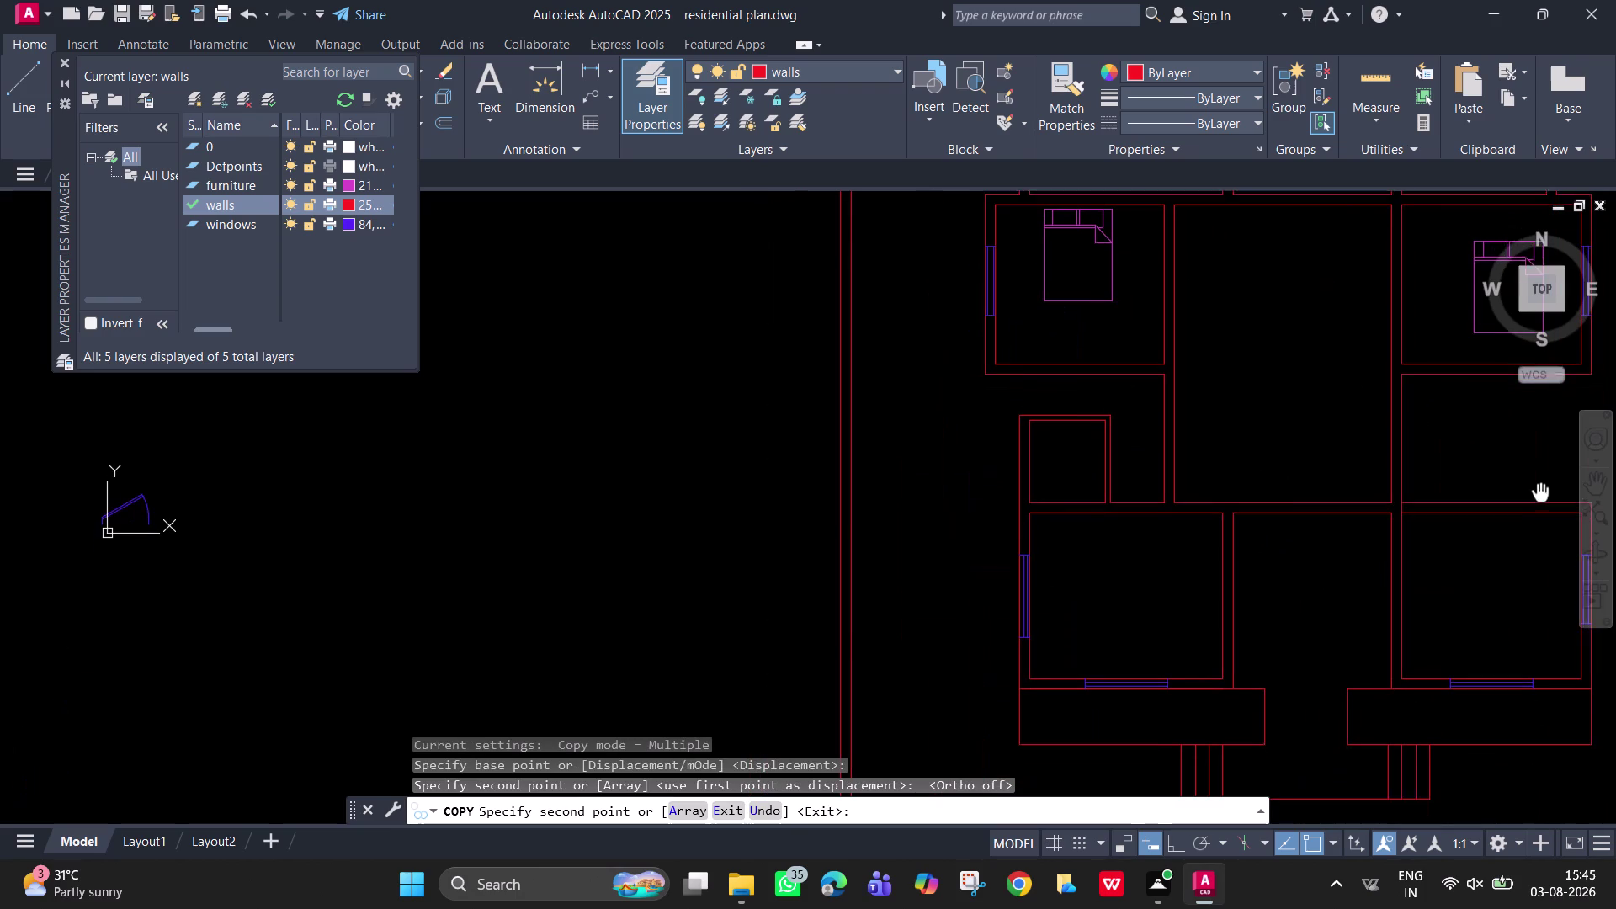
click(1536, 626)
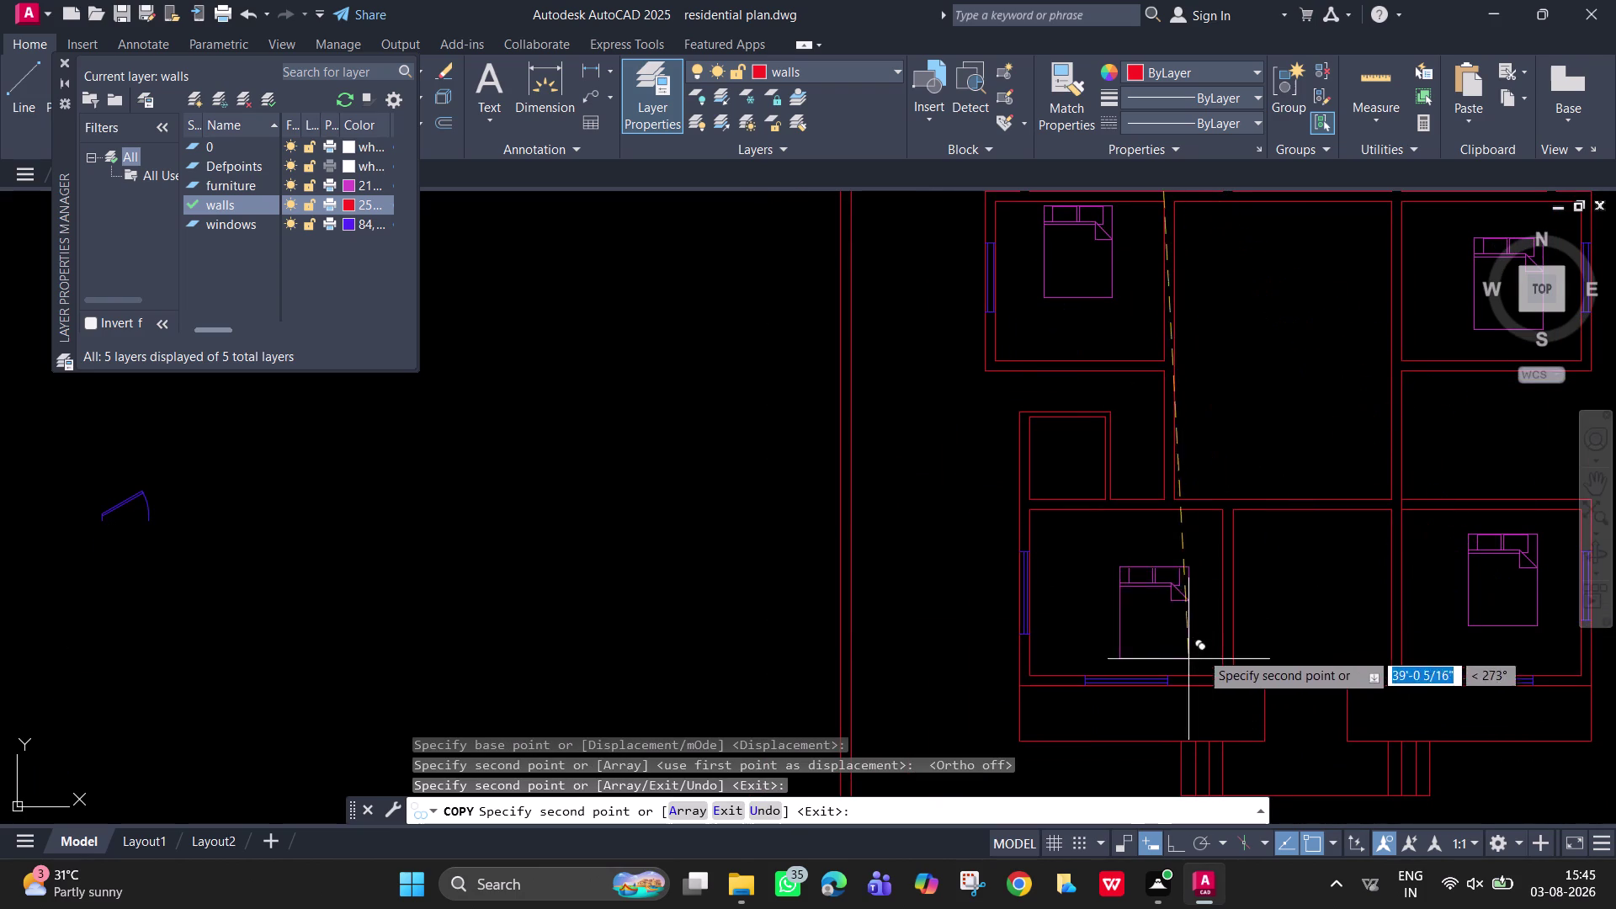
key(Escape)
Pan to the right bedroom and select the bed copy there.
middle_drag(1535, 458, 1032, 452)
scroll(up, 3)
middle_drag(1127, 344, 1146, 515)
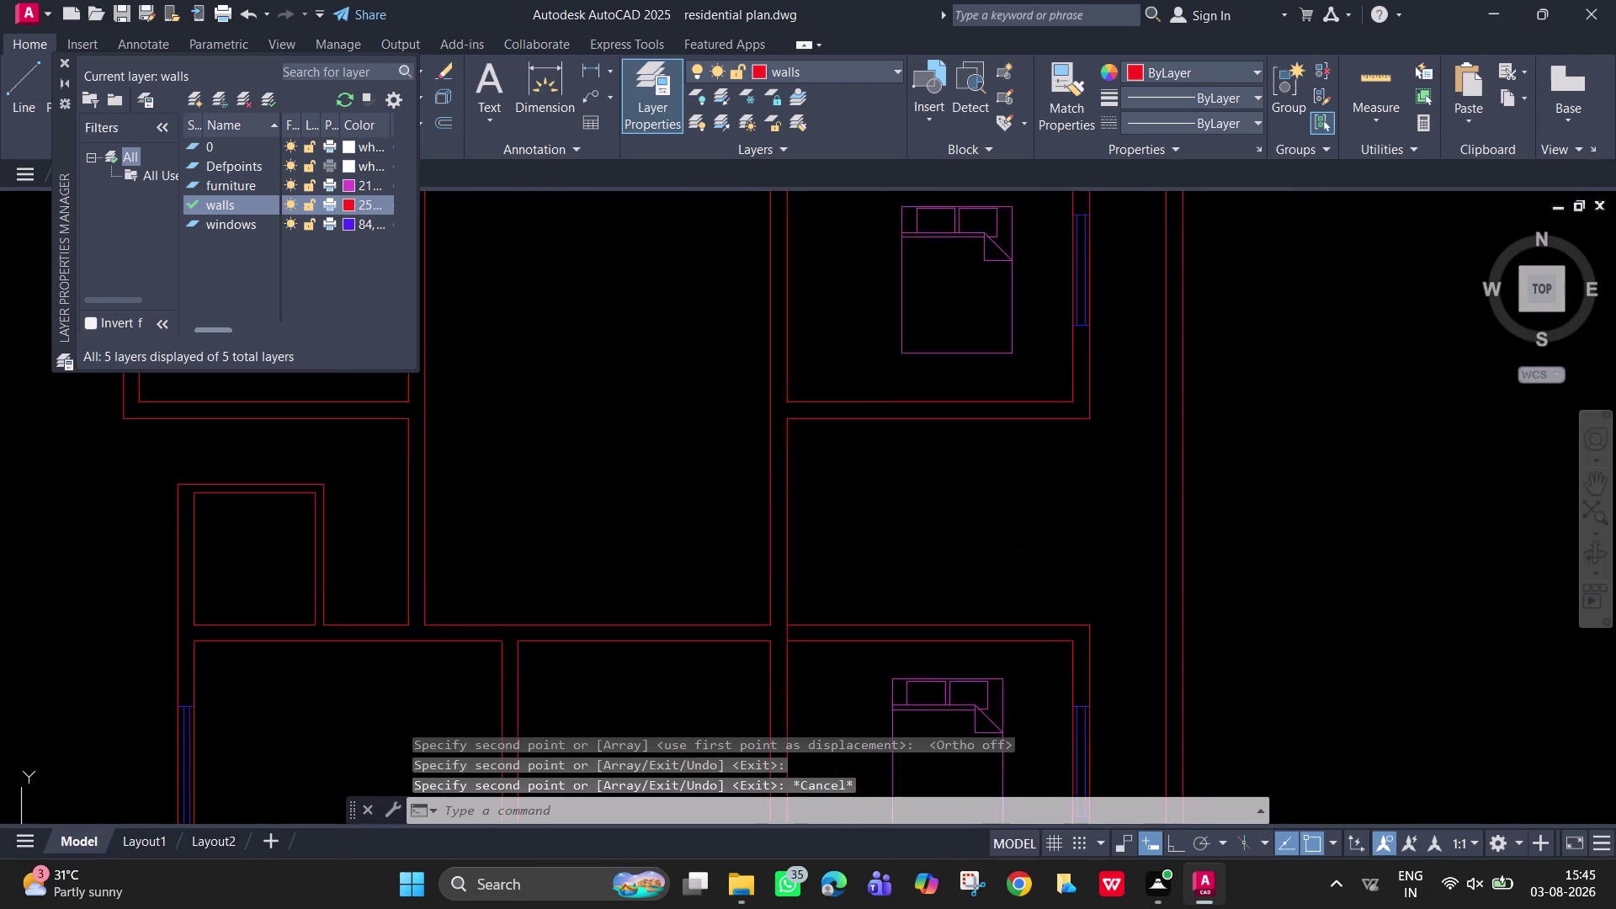
middle_drag(1145, 515, 1147, 518)
drag(1035, 471, 1019, 453)
Rotate the right bedroom's bed 90° about its corner.
click(1003, 423)
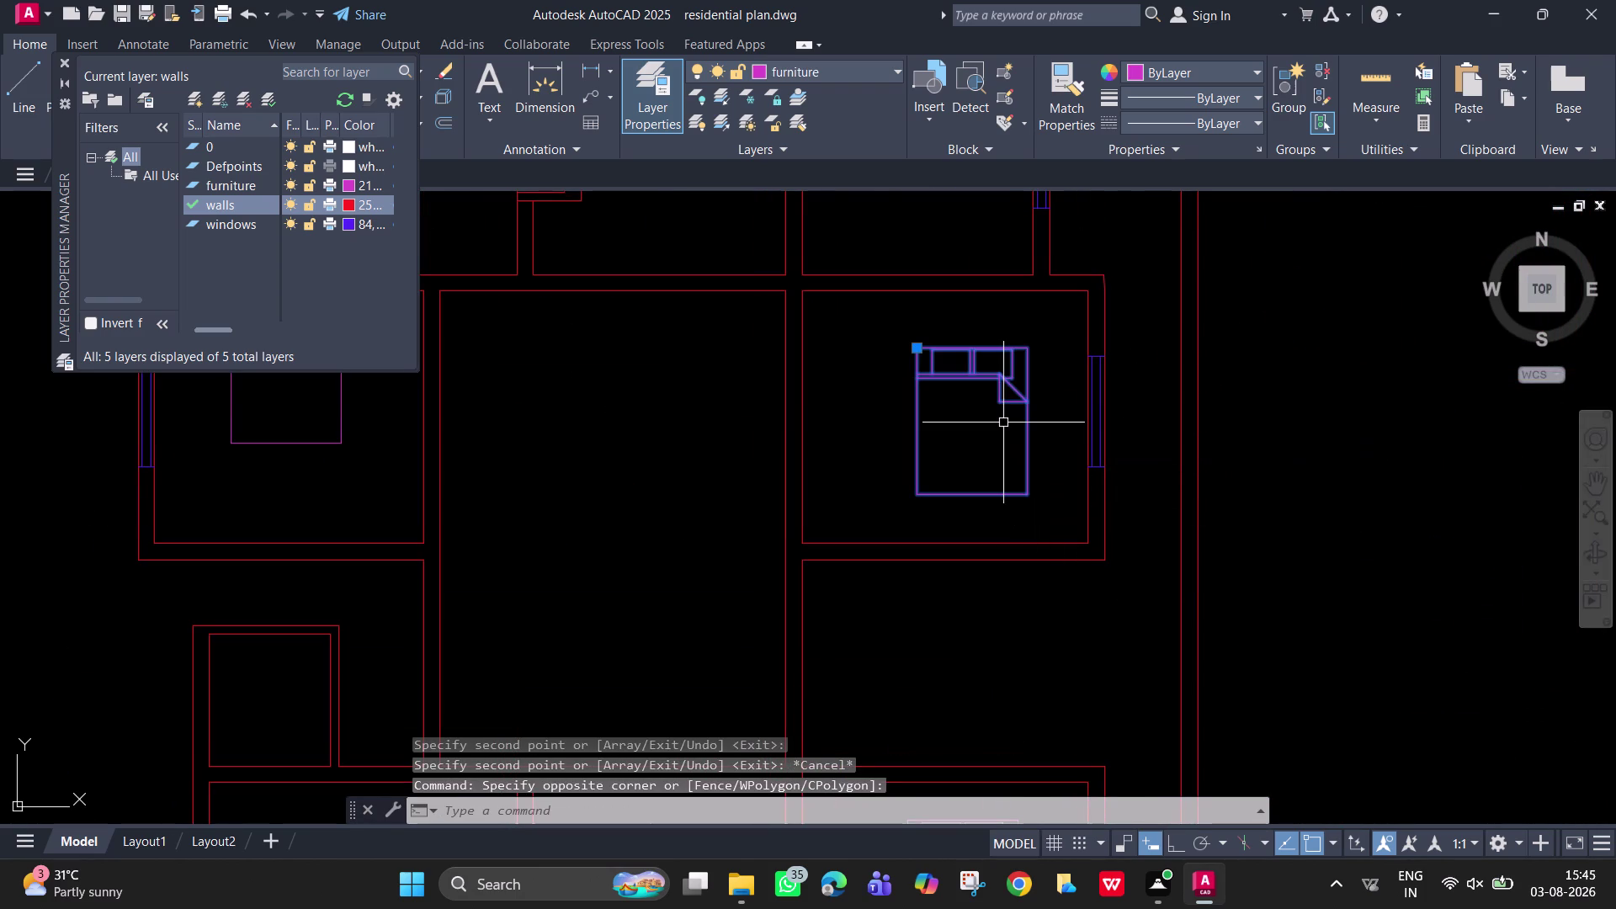
text(ro)
key(space)
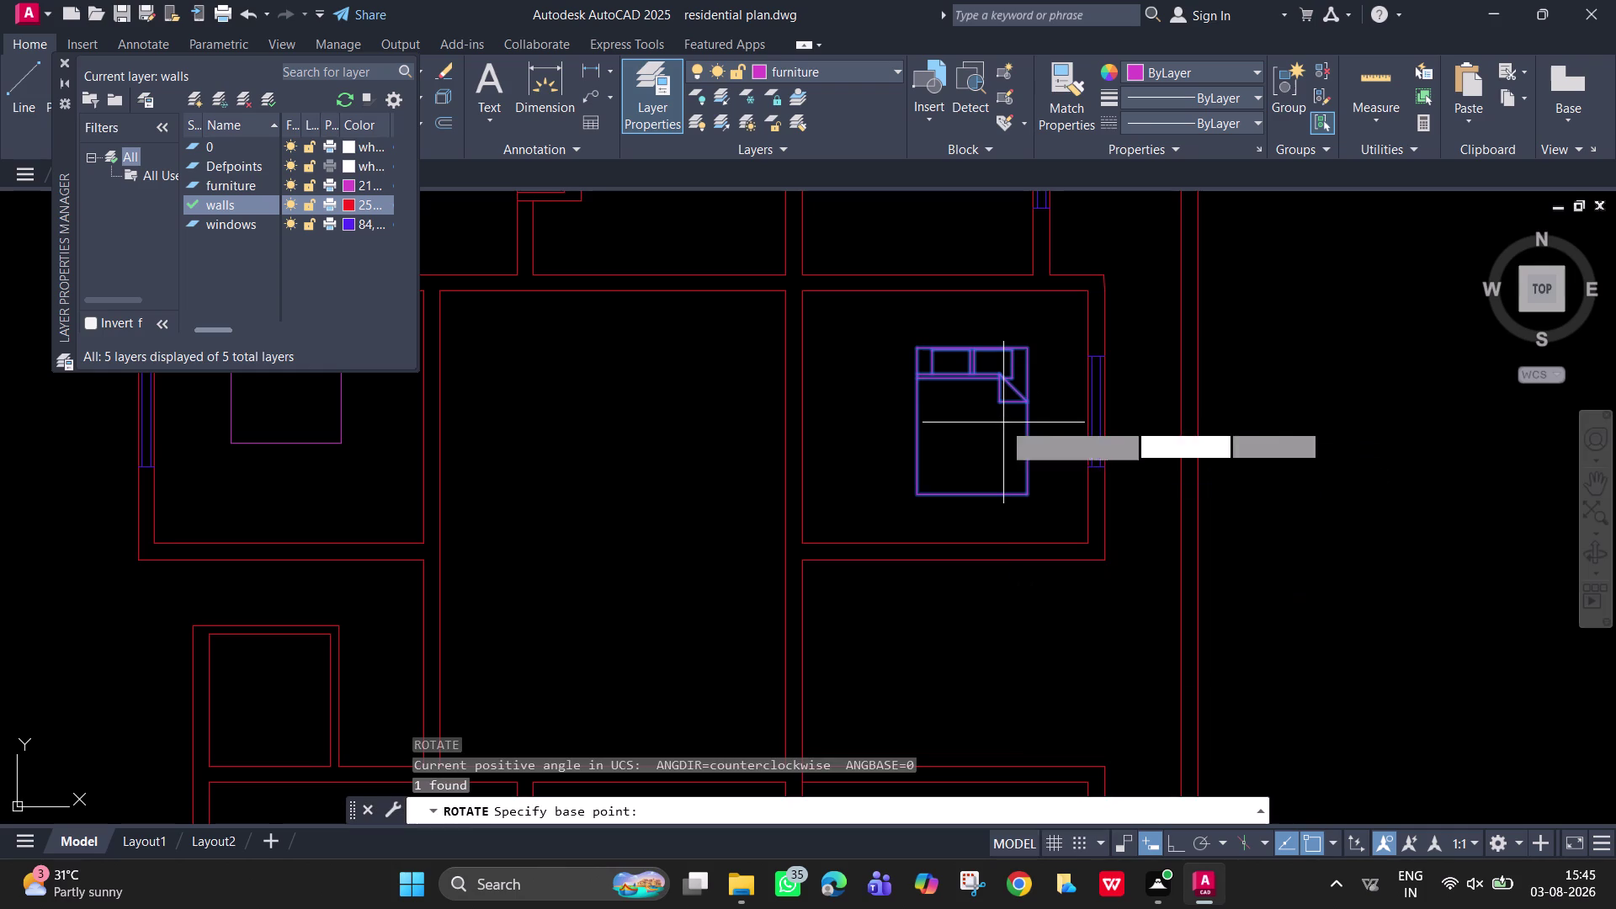
click(1025, 349)
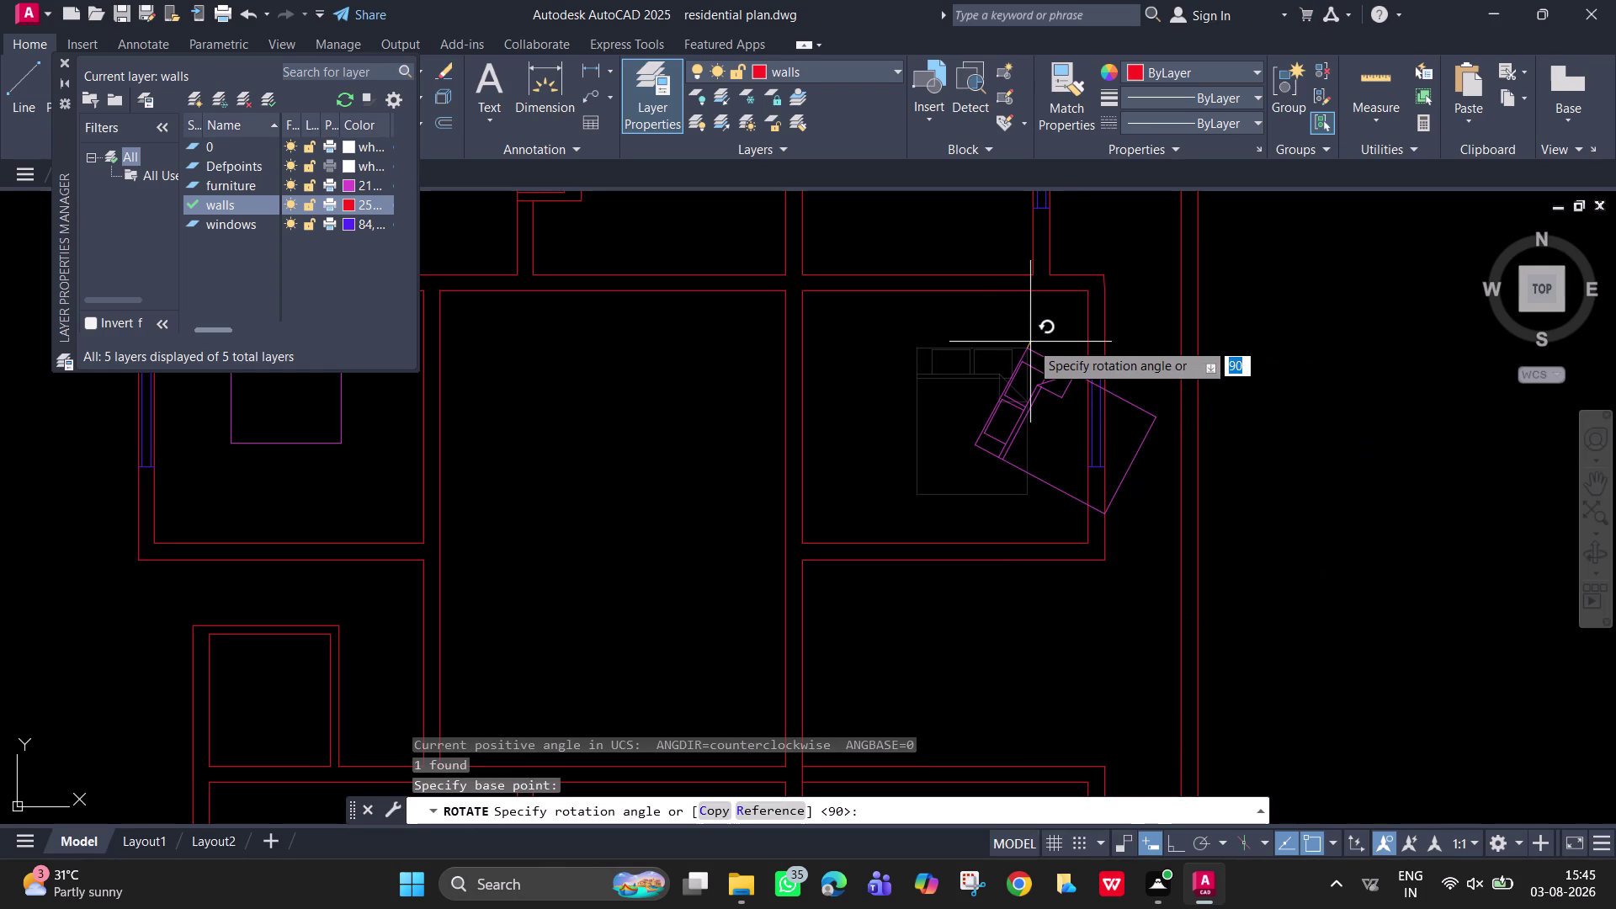
key(Escape)
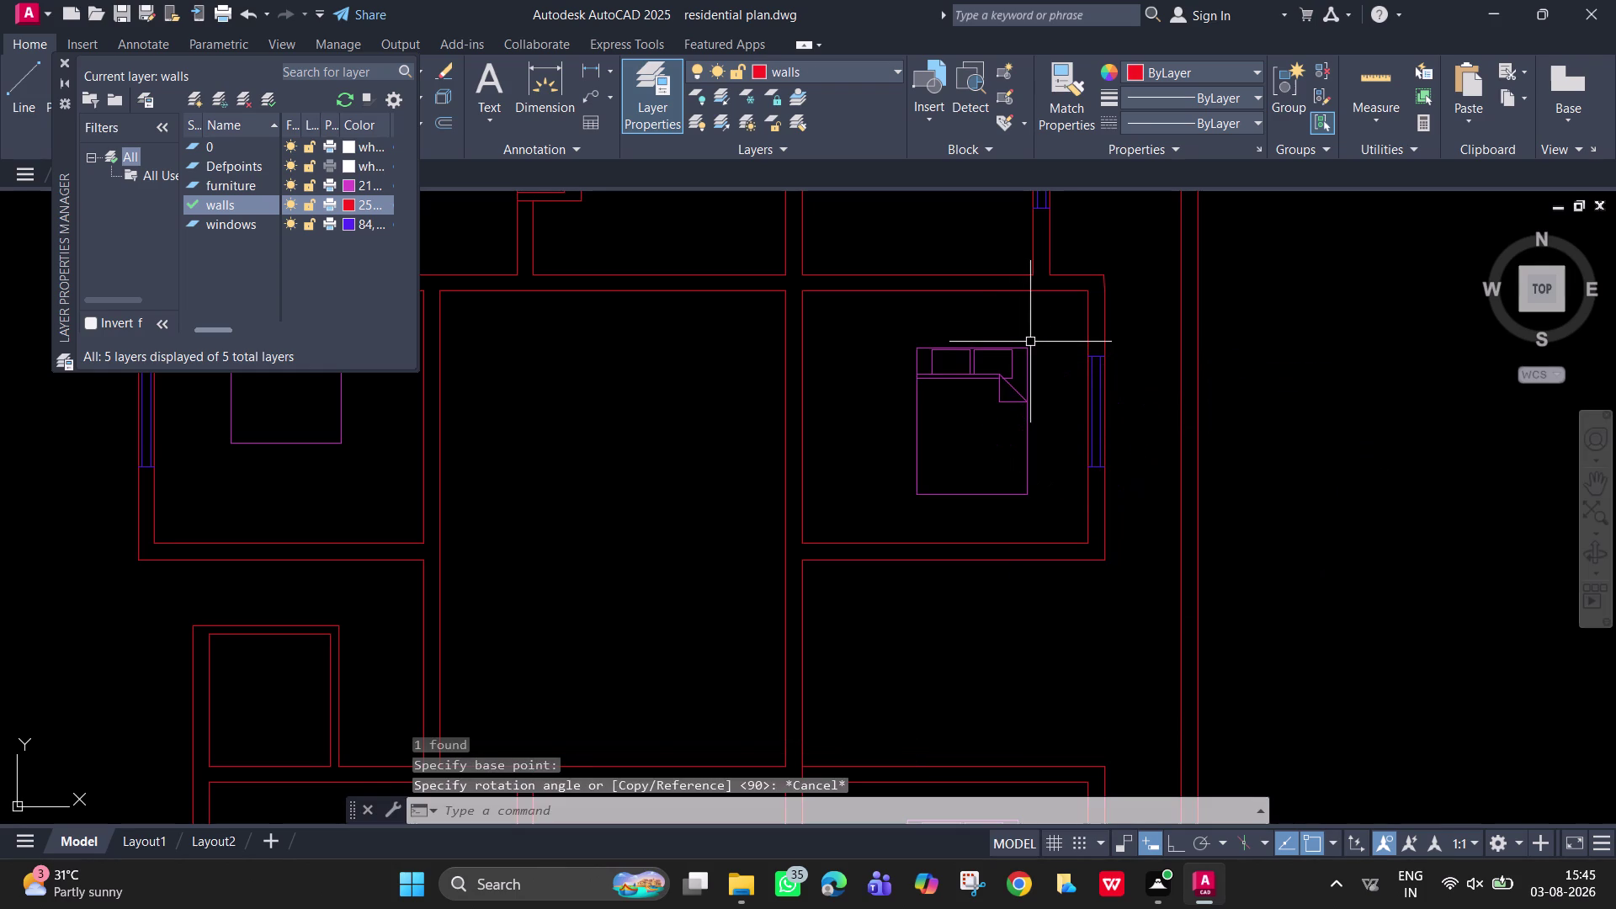
key(F8)
text(r)
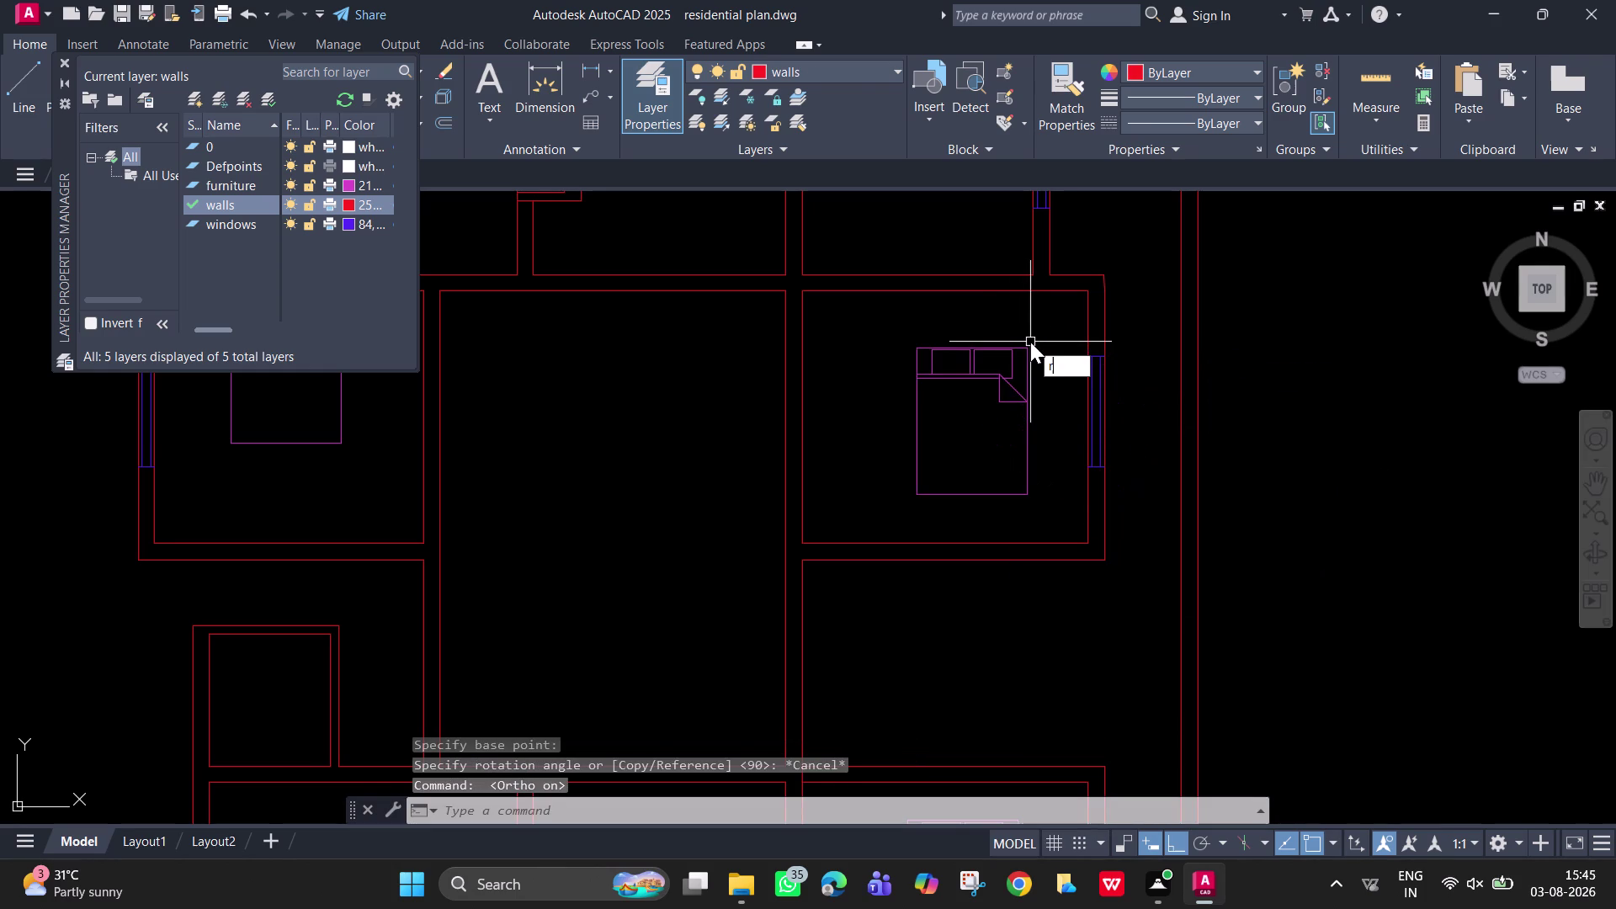
text(o)
key(space)
click(1026, 348)
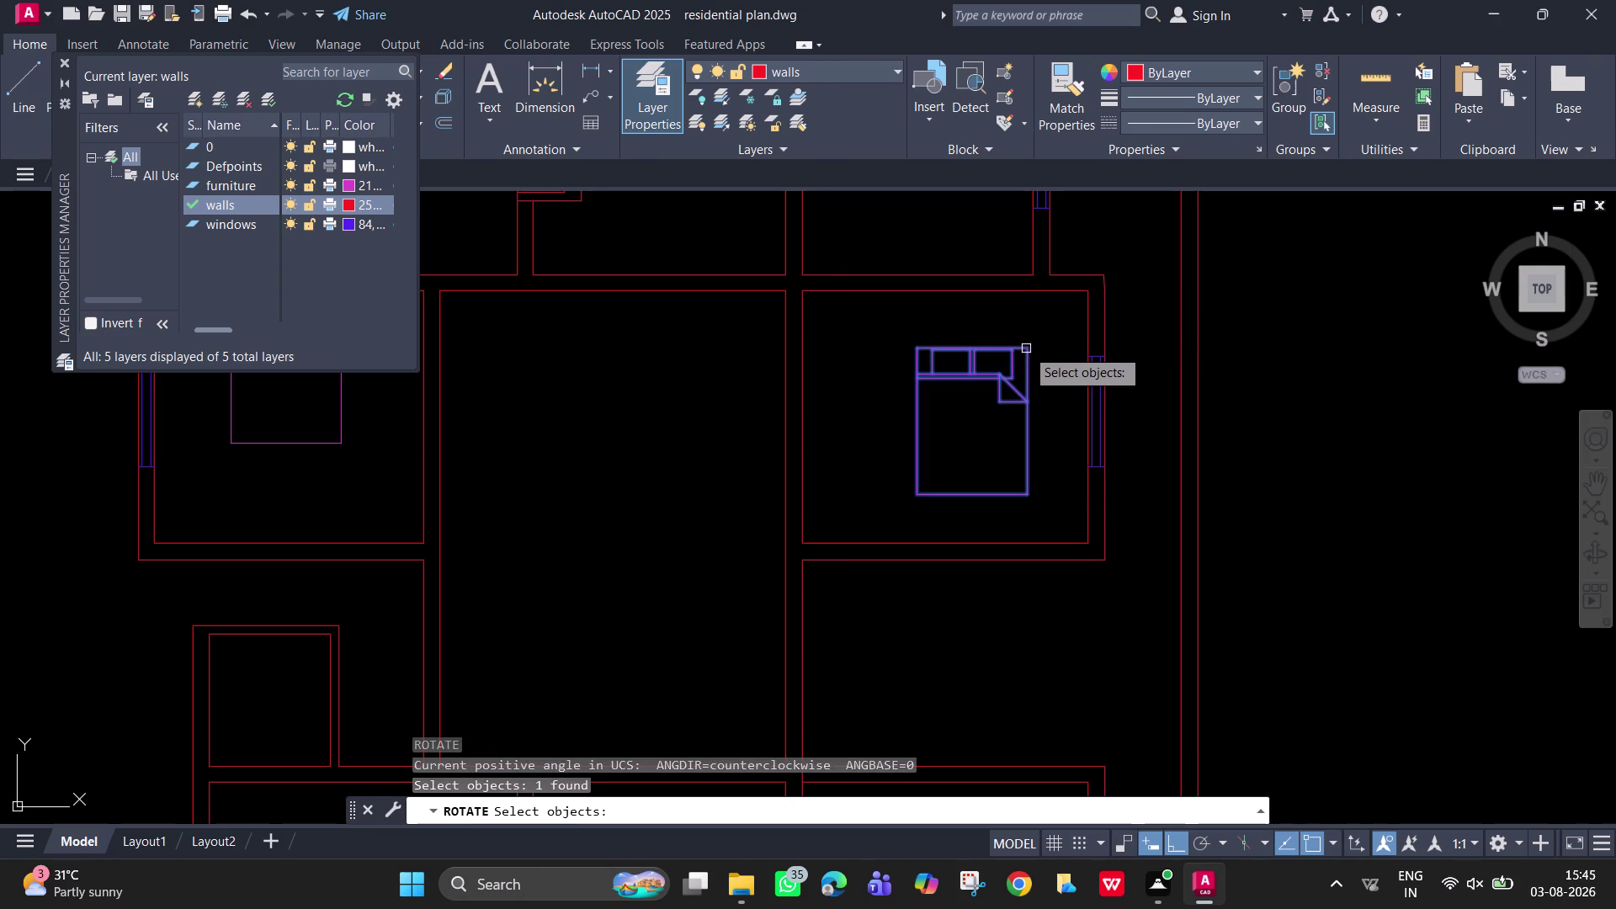
key(space)
click(1025, 348)
click(1039, 378)
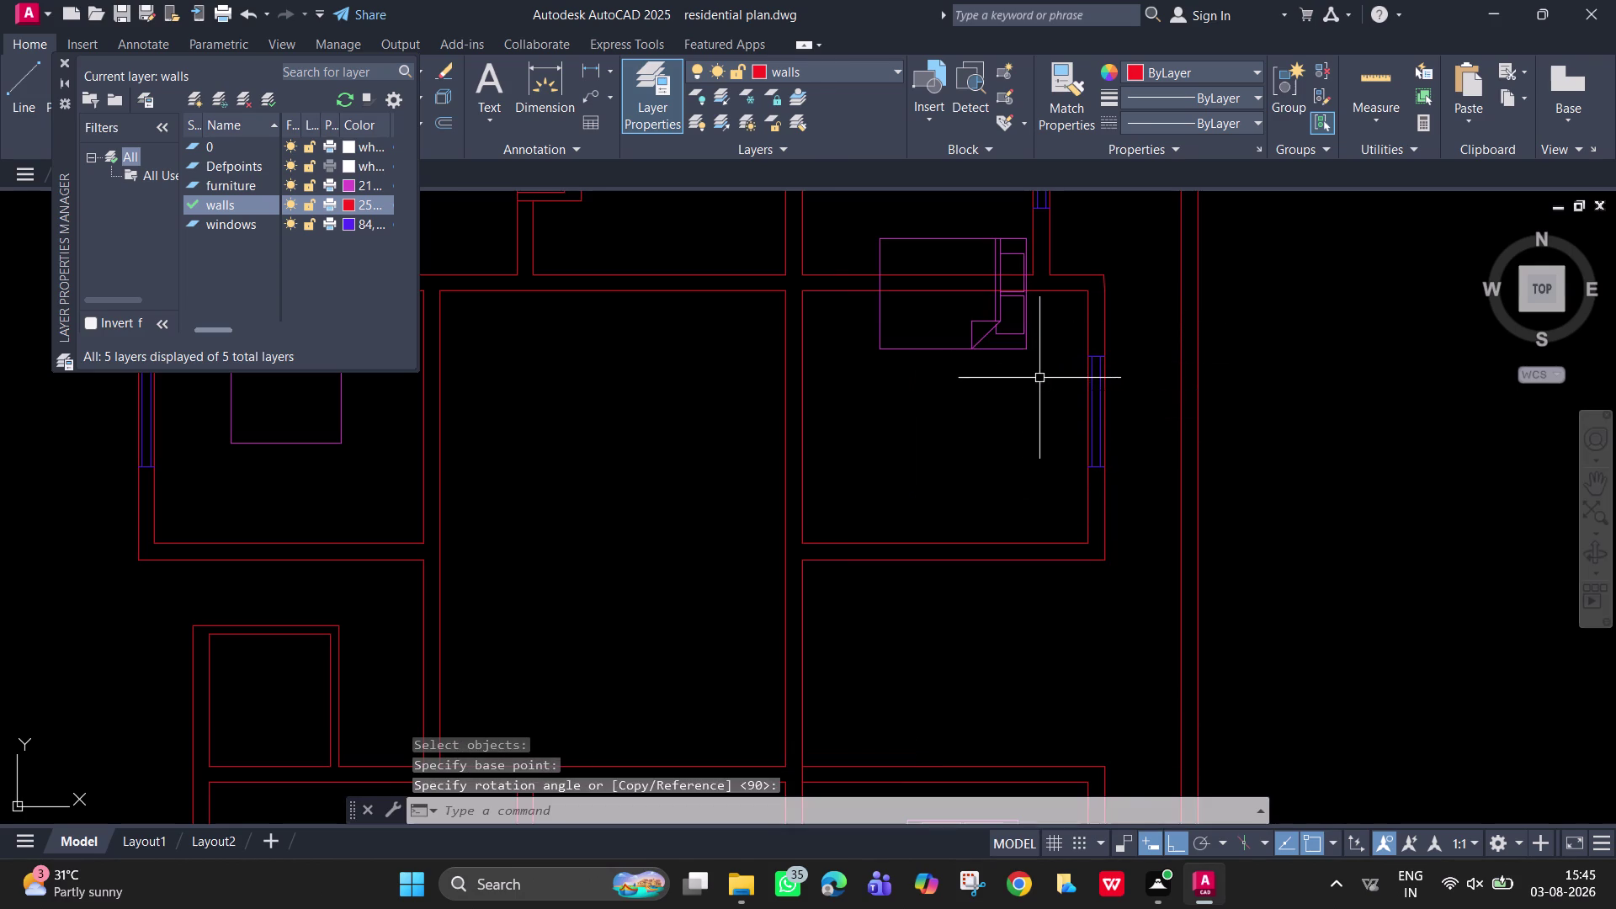
Move the rotated bed against the right wall.
click(1029, 348)
text(m)
key(space)
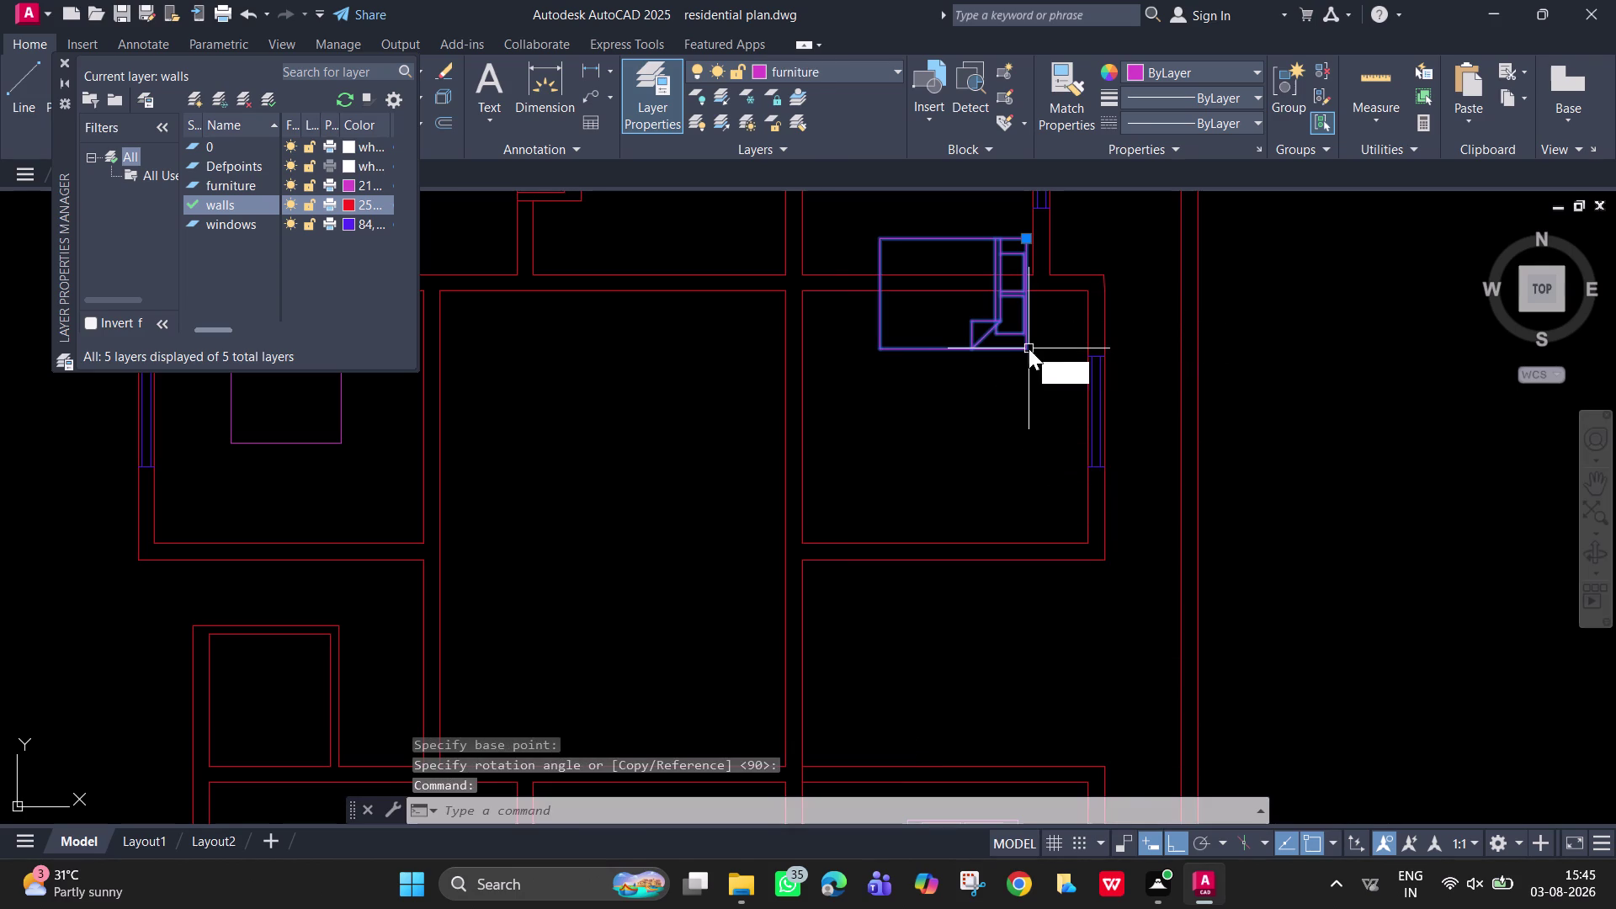
click(1029, 349)
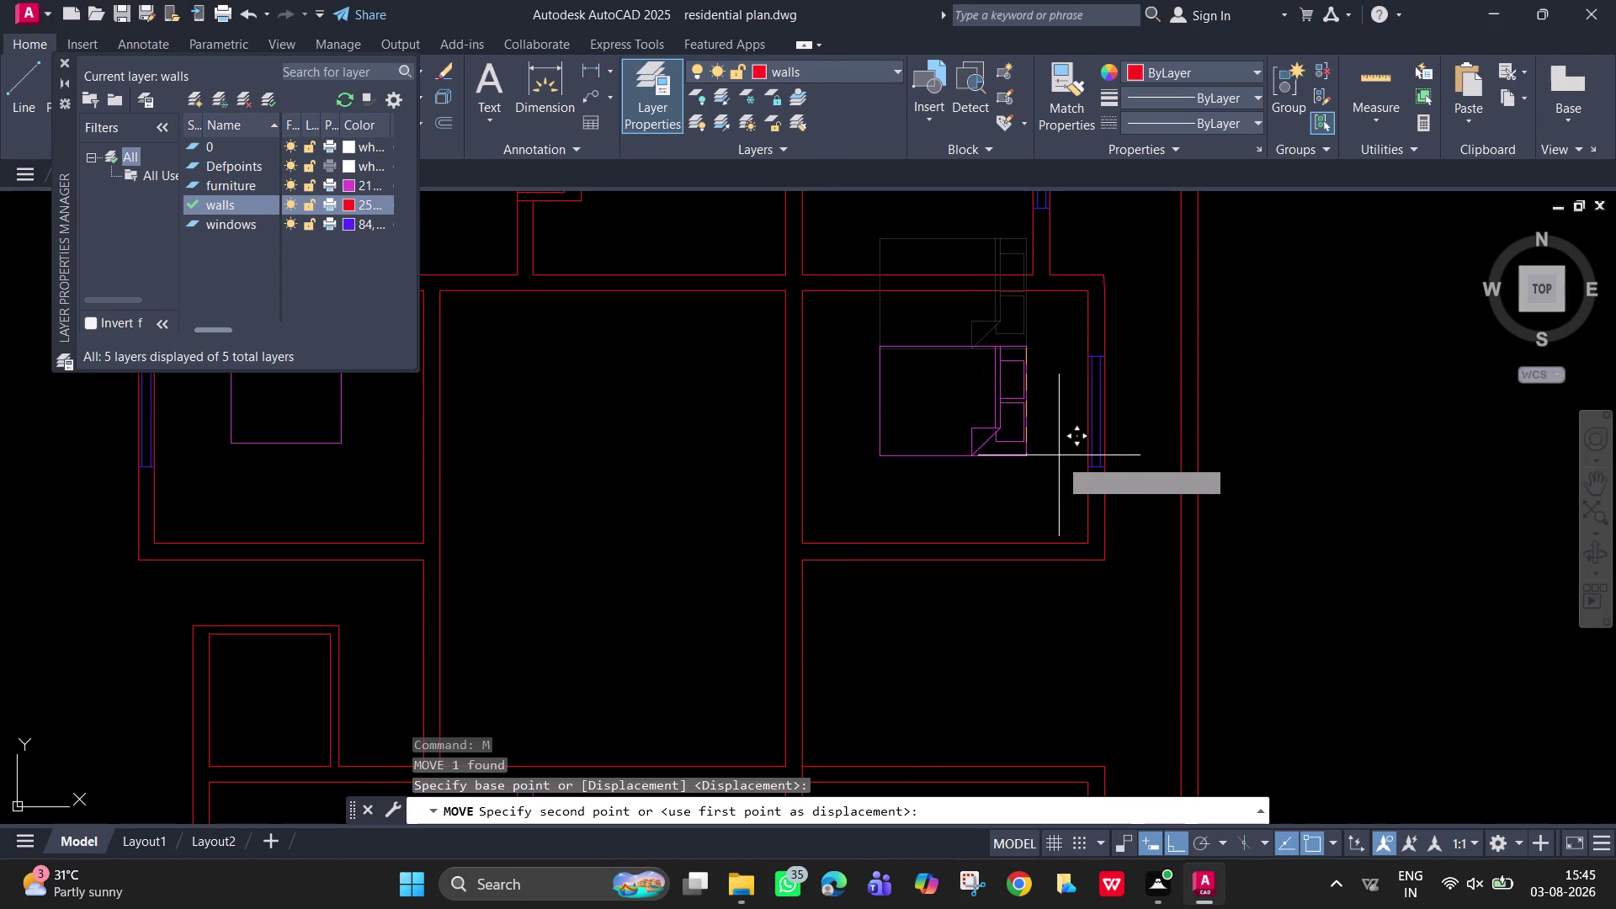
key(F8)
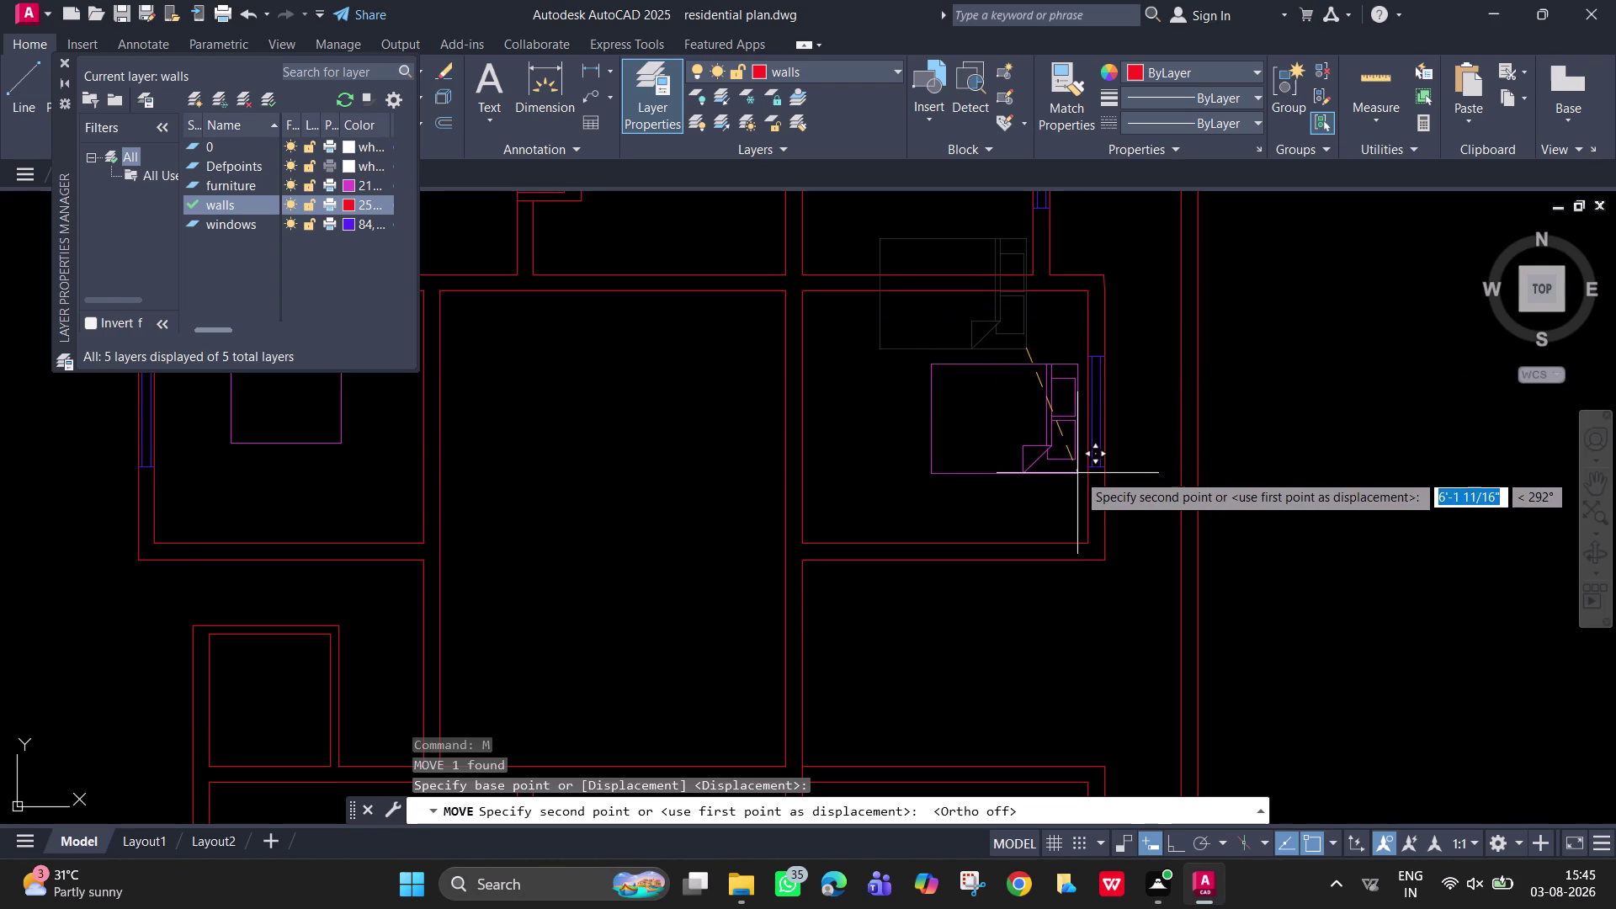
scroll(up, 3)
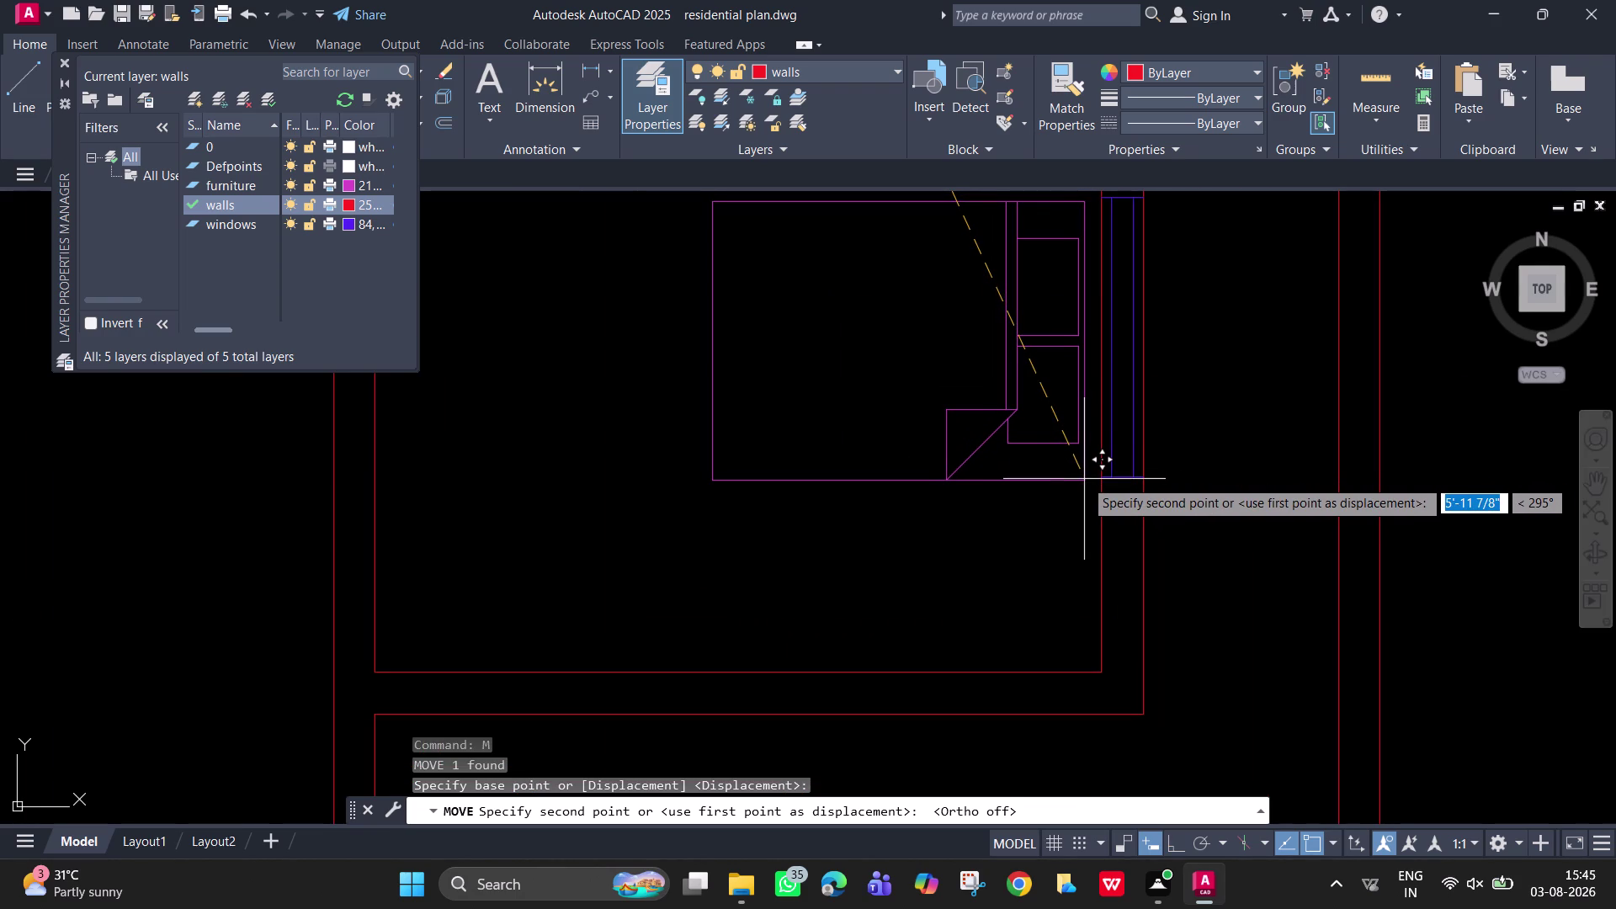
click(1089, 475)
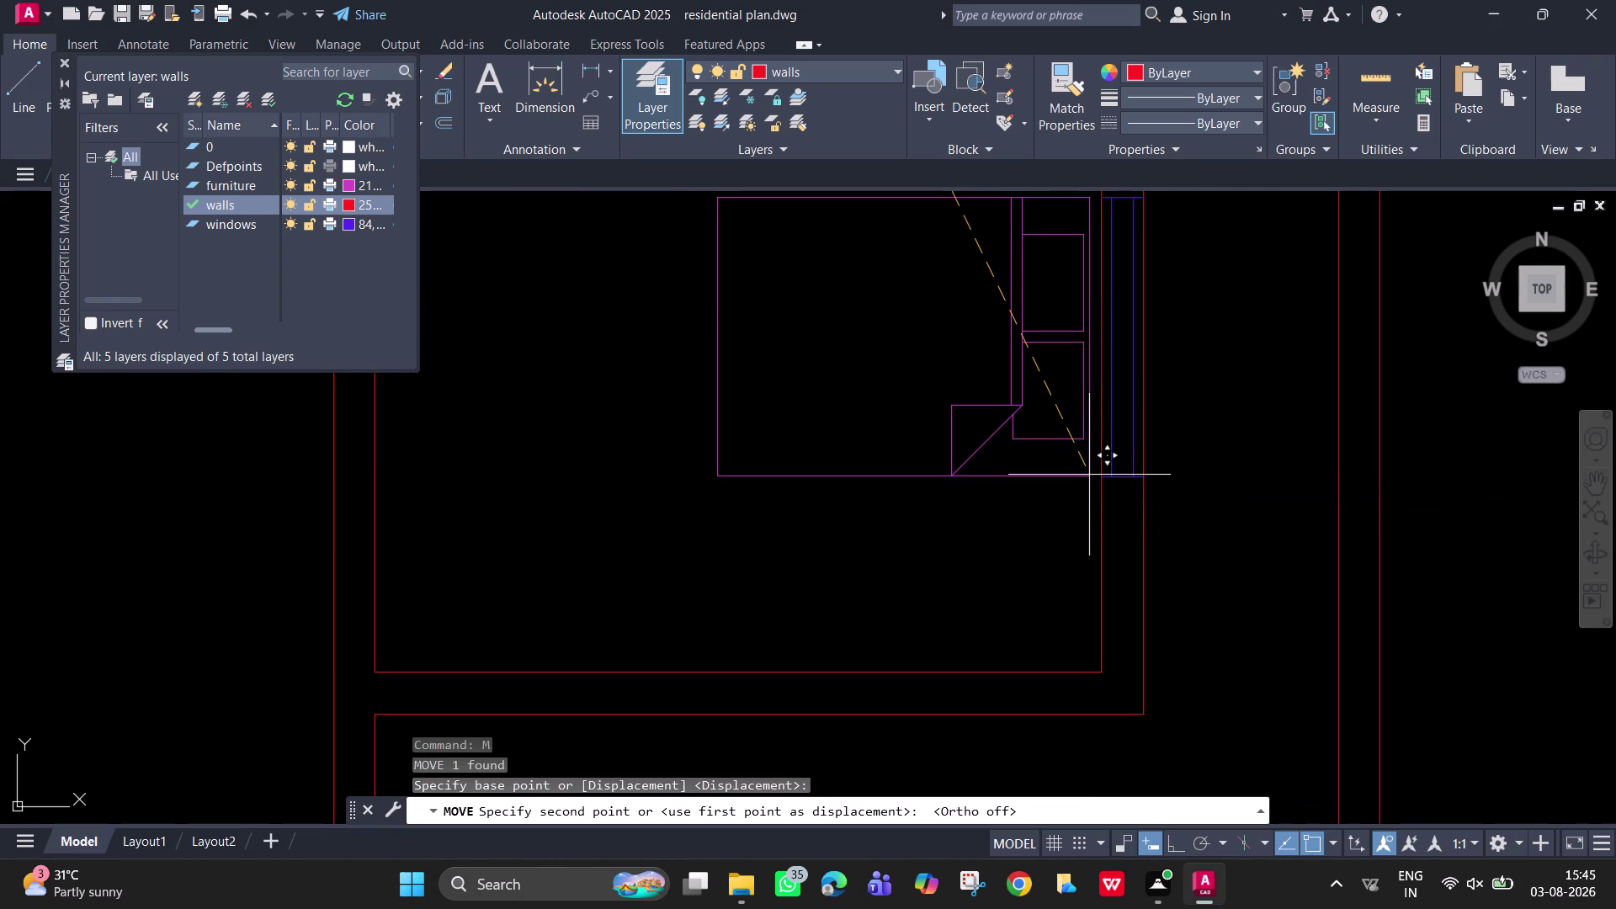
key(Escape)
scroll(down, 3)
middle_drag(1022, 548, 1022, 445)
scroll(down, 3)
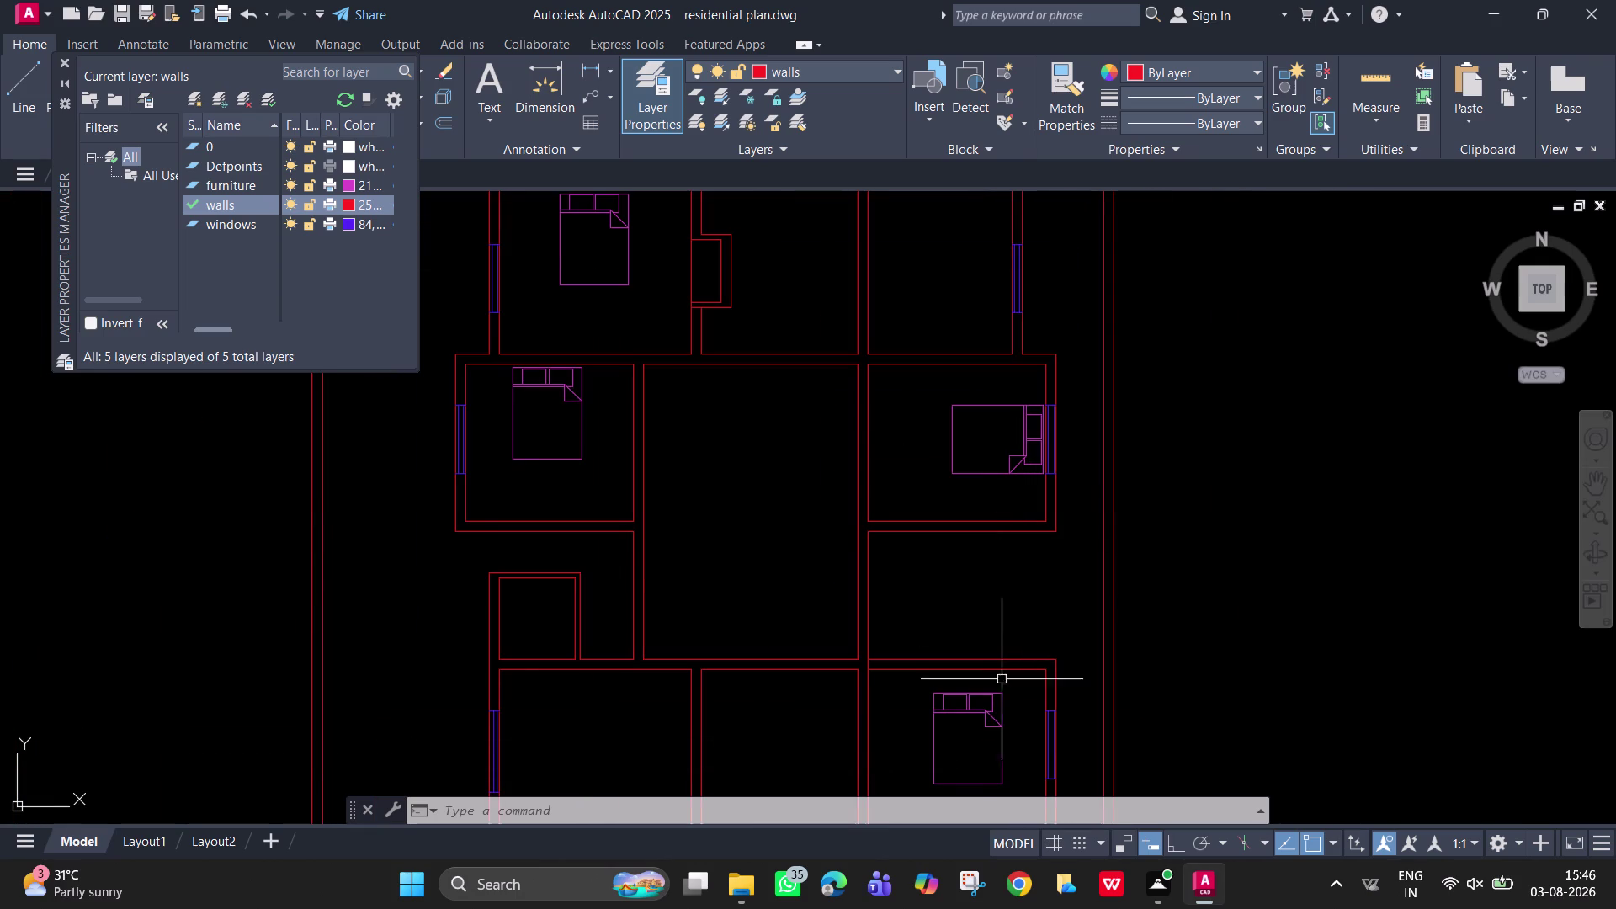
Delete the upright bed in the lower room and select the rotated bed.
drag(971, 726, 963, 715)
drag(949, 689, 940, 680)
key(Delete)
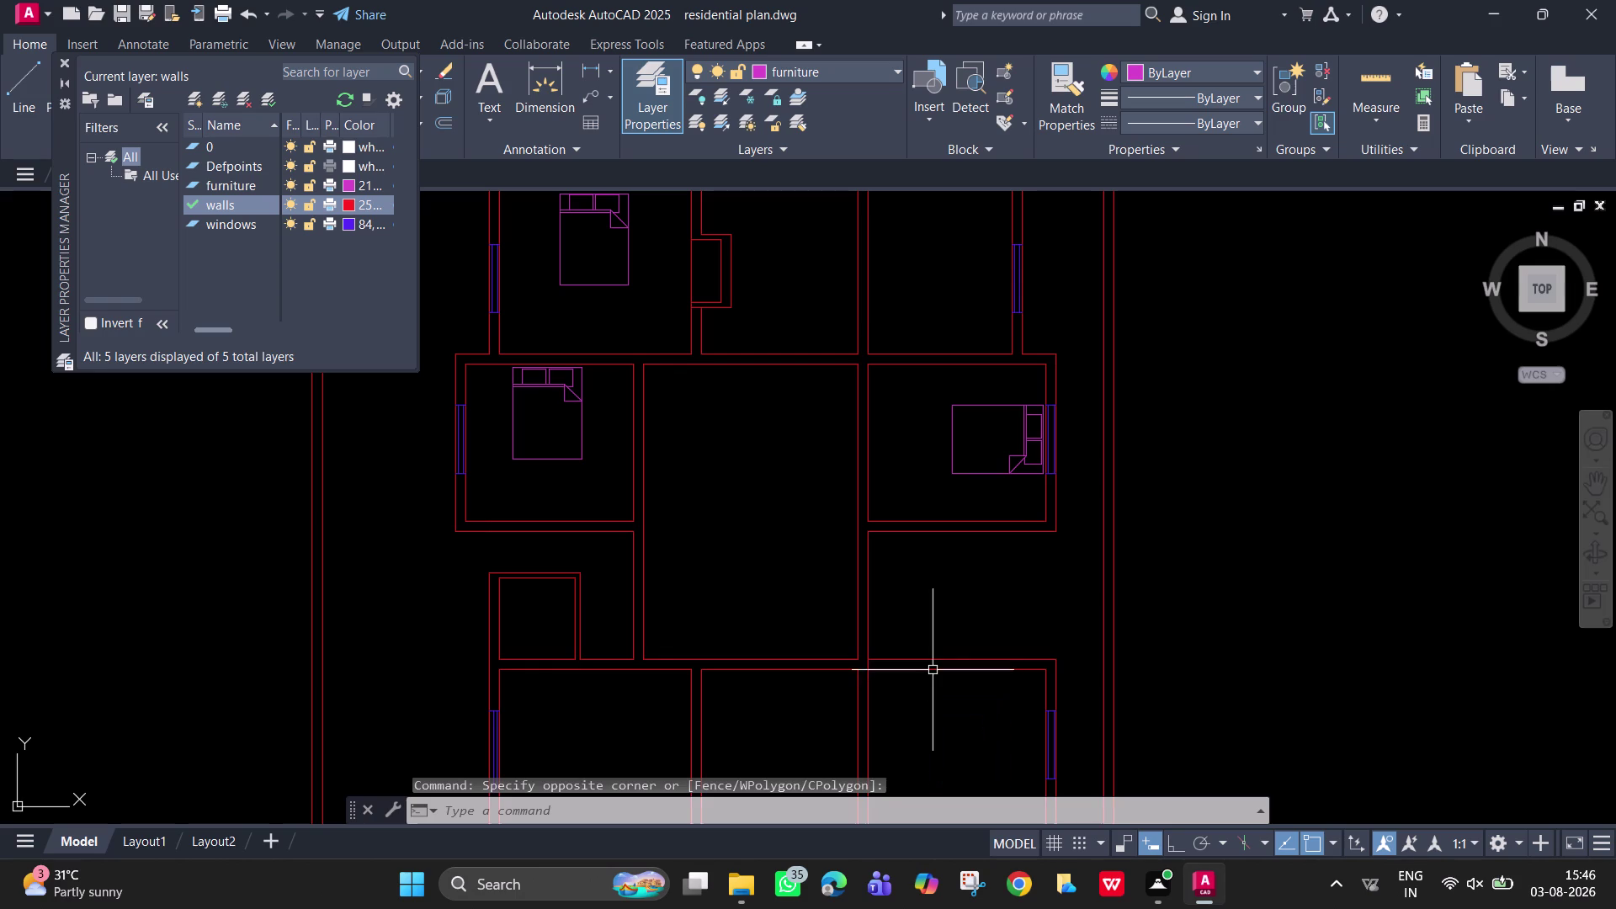
click(1030, 465)
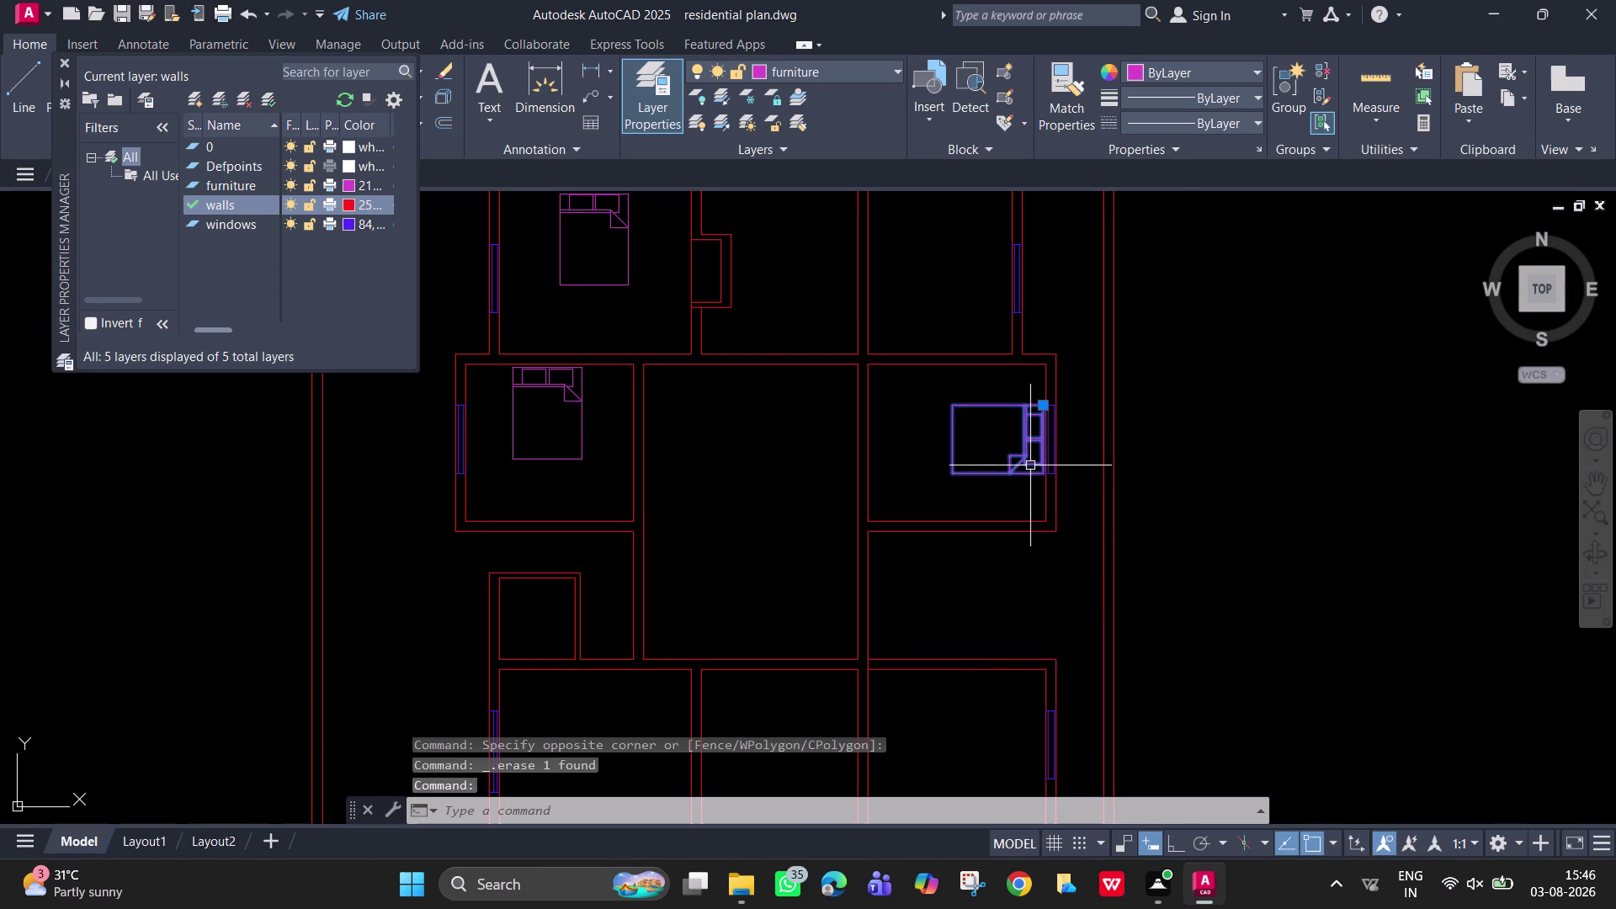
Copy the rotated bed from its corner to the right wall of the lower right bedroom.
key(F8)
key(m)
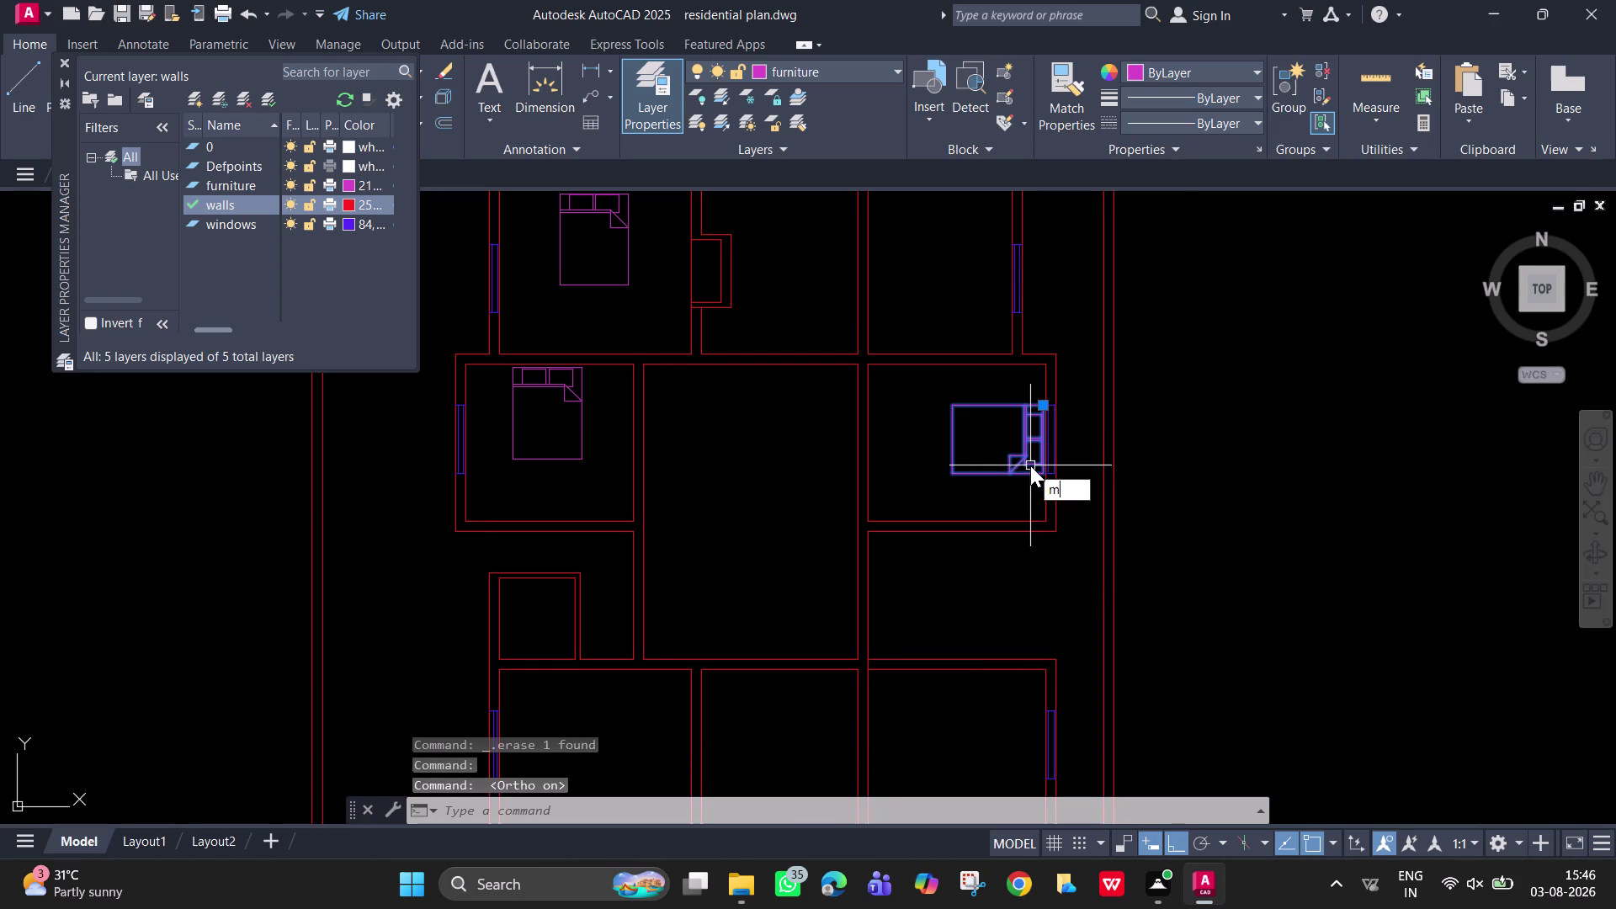
key(BackSpace)
text(c)
text(o)
key(b)
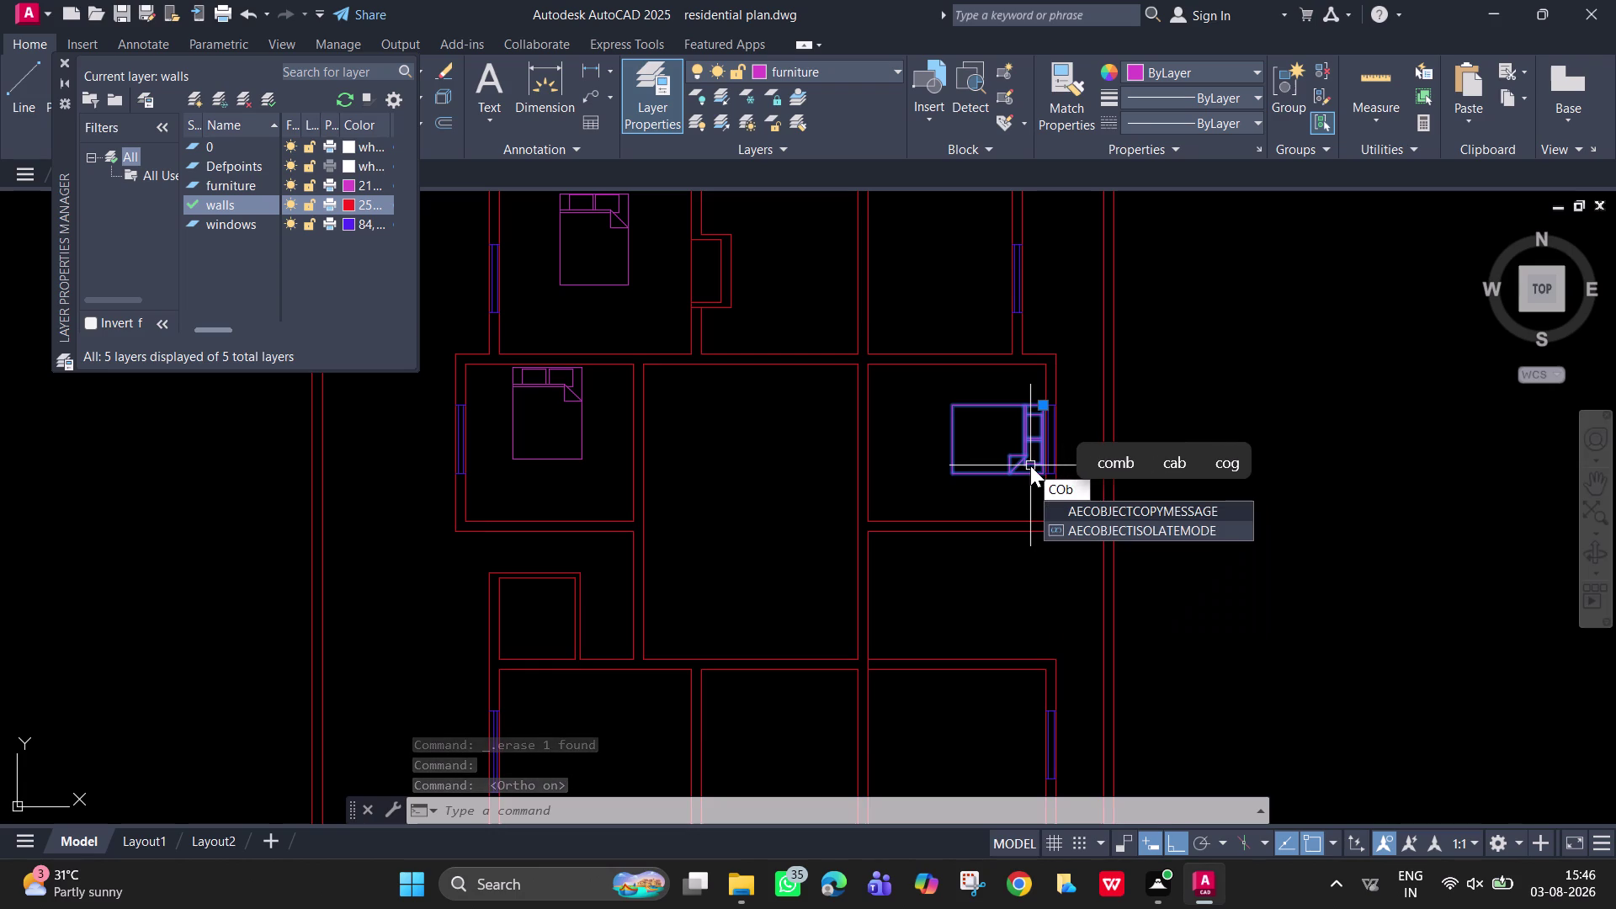
key(BackSpace)
key(space)
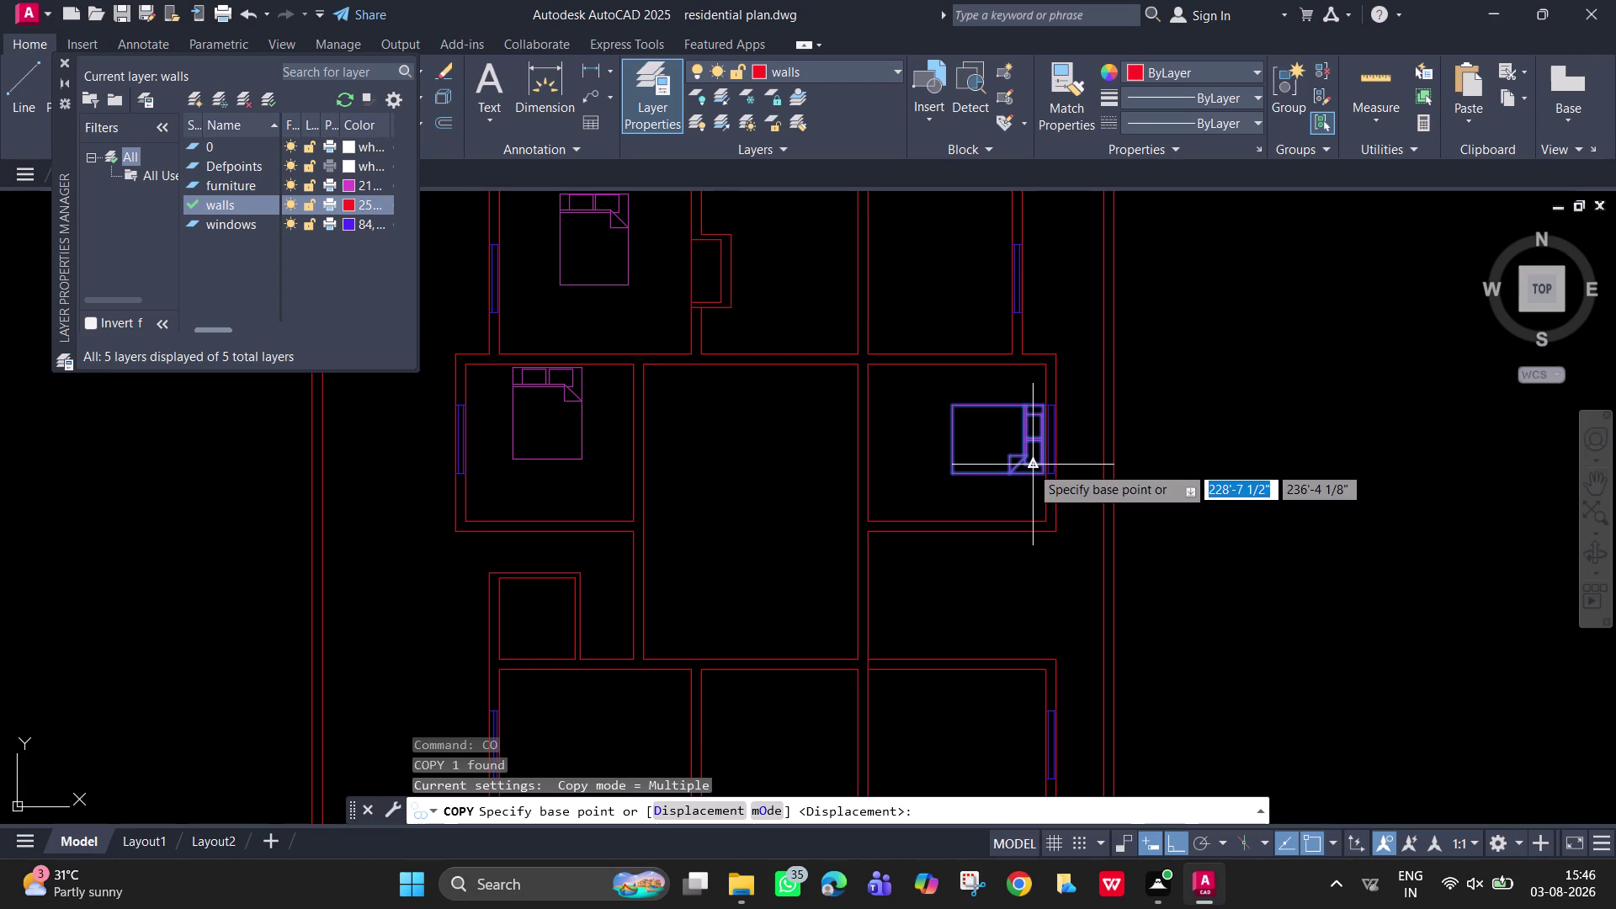
click(1030, 465)
scroll(down, 3)
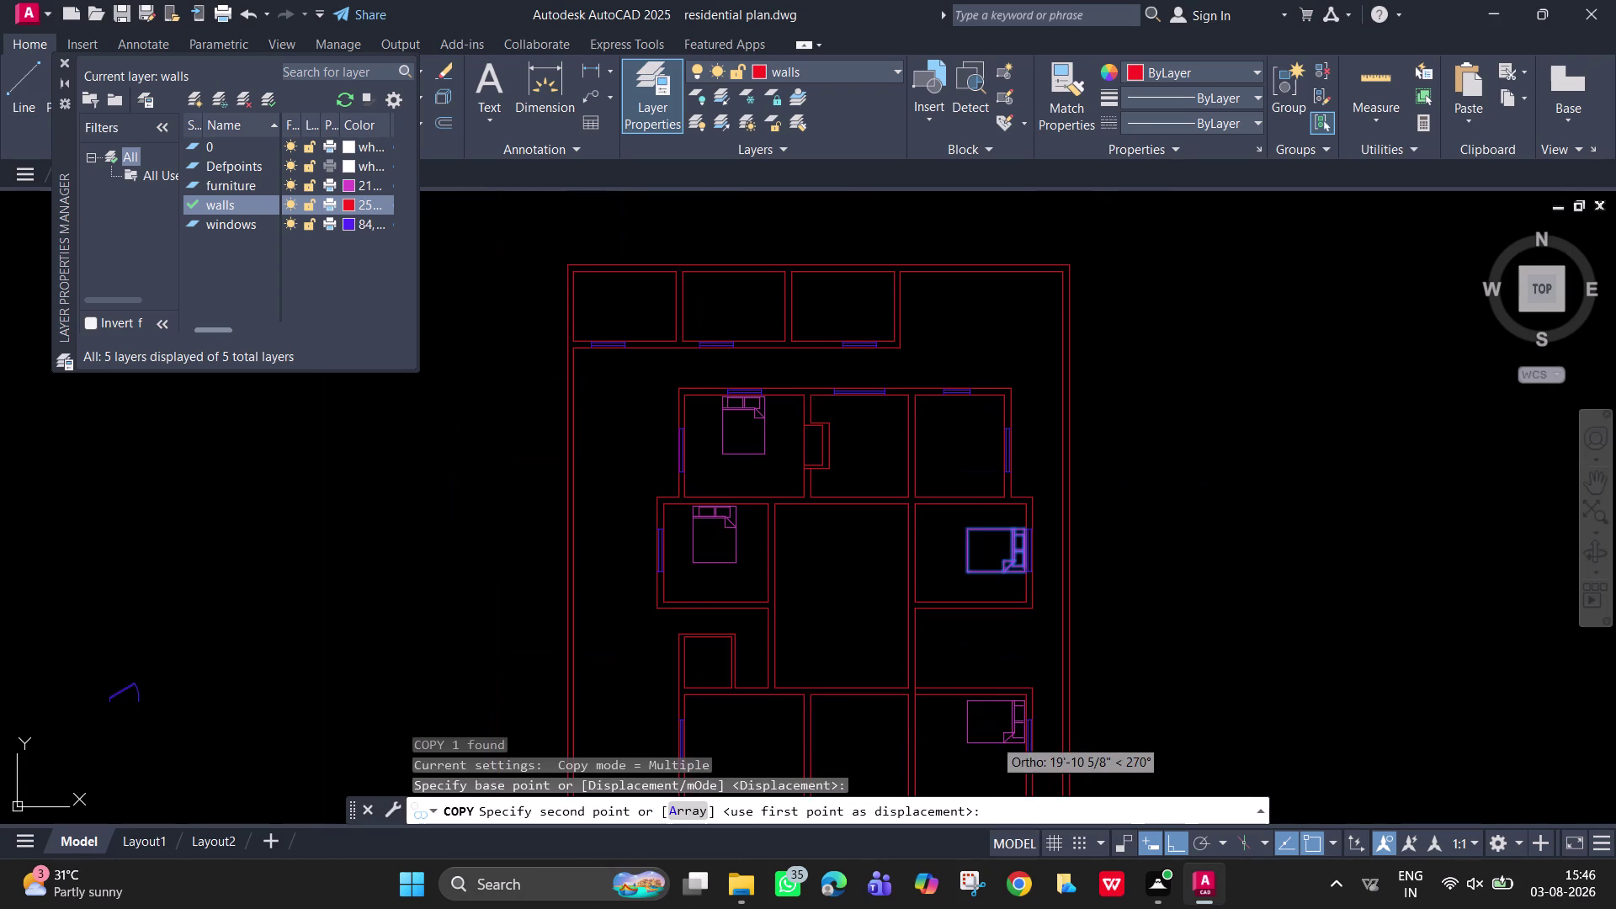
middle_drag(993, 737, 1020, 558)
scroll(up, 3)
scroll(up, 3)
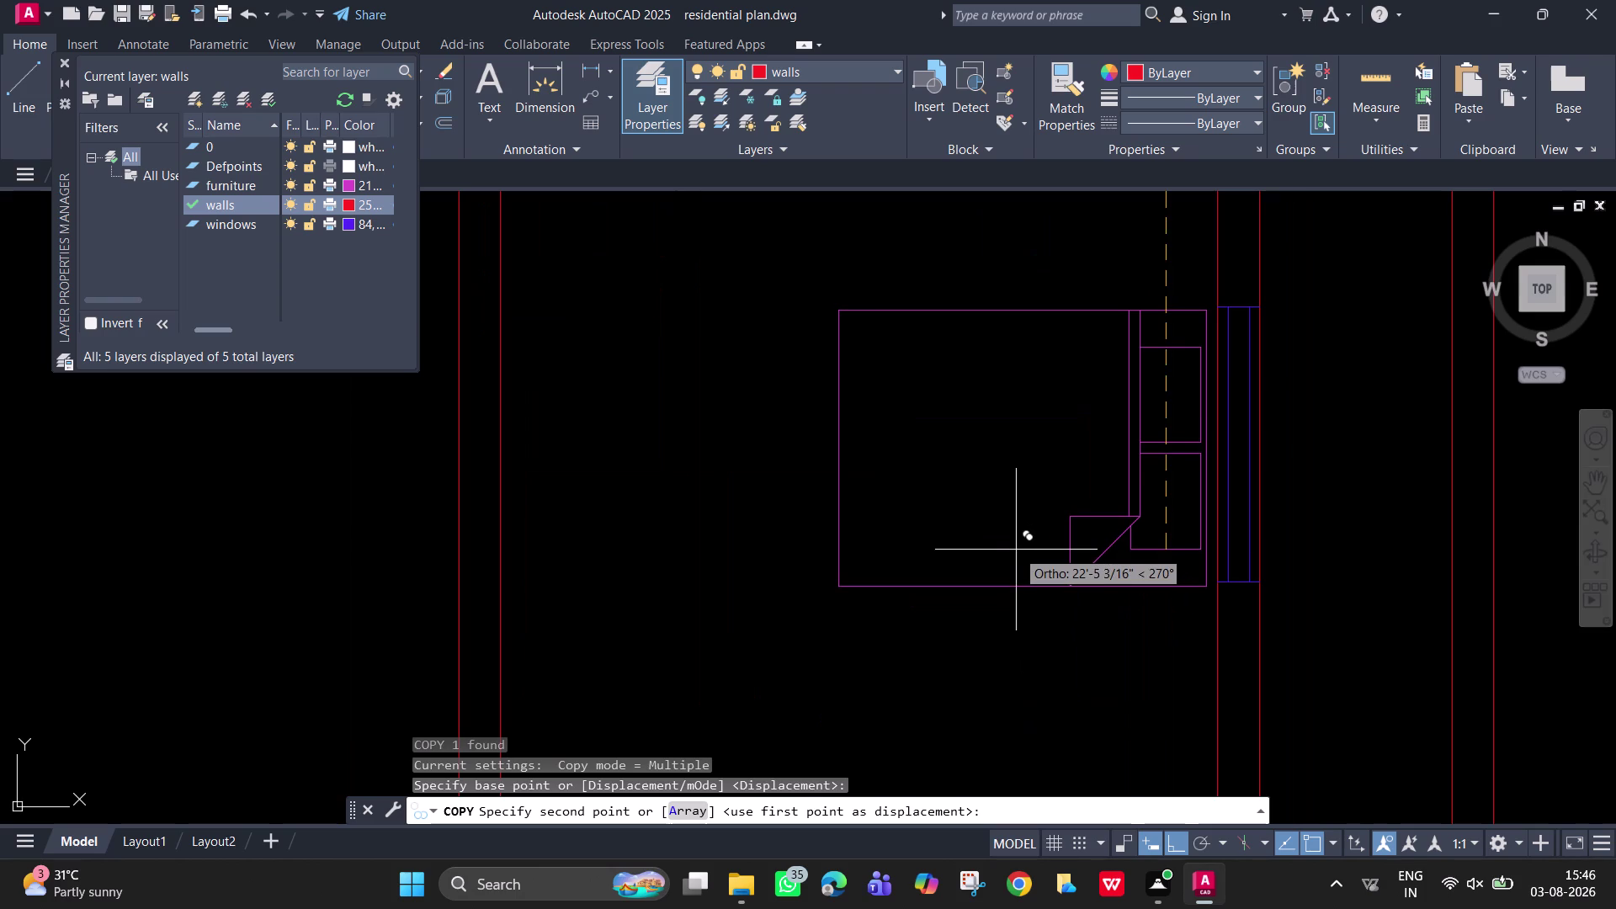
click(1016, 548)
key(Escape)
scroll(down, 3)
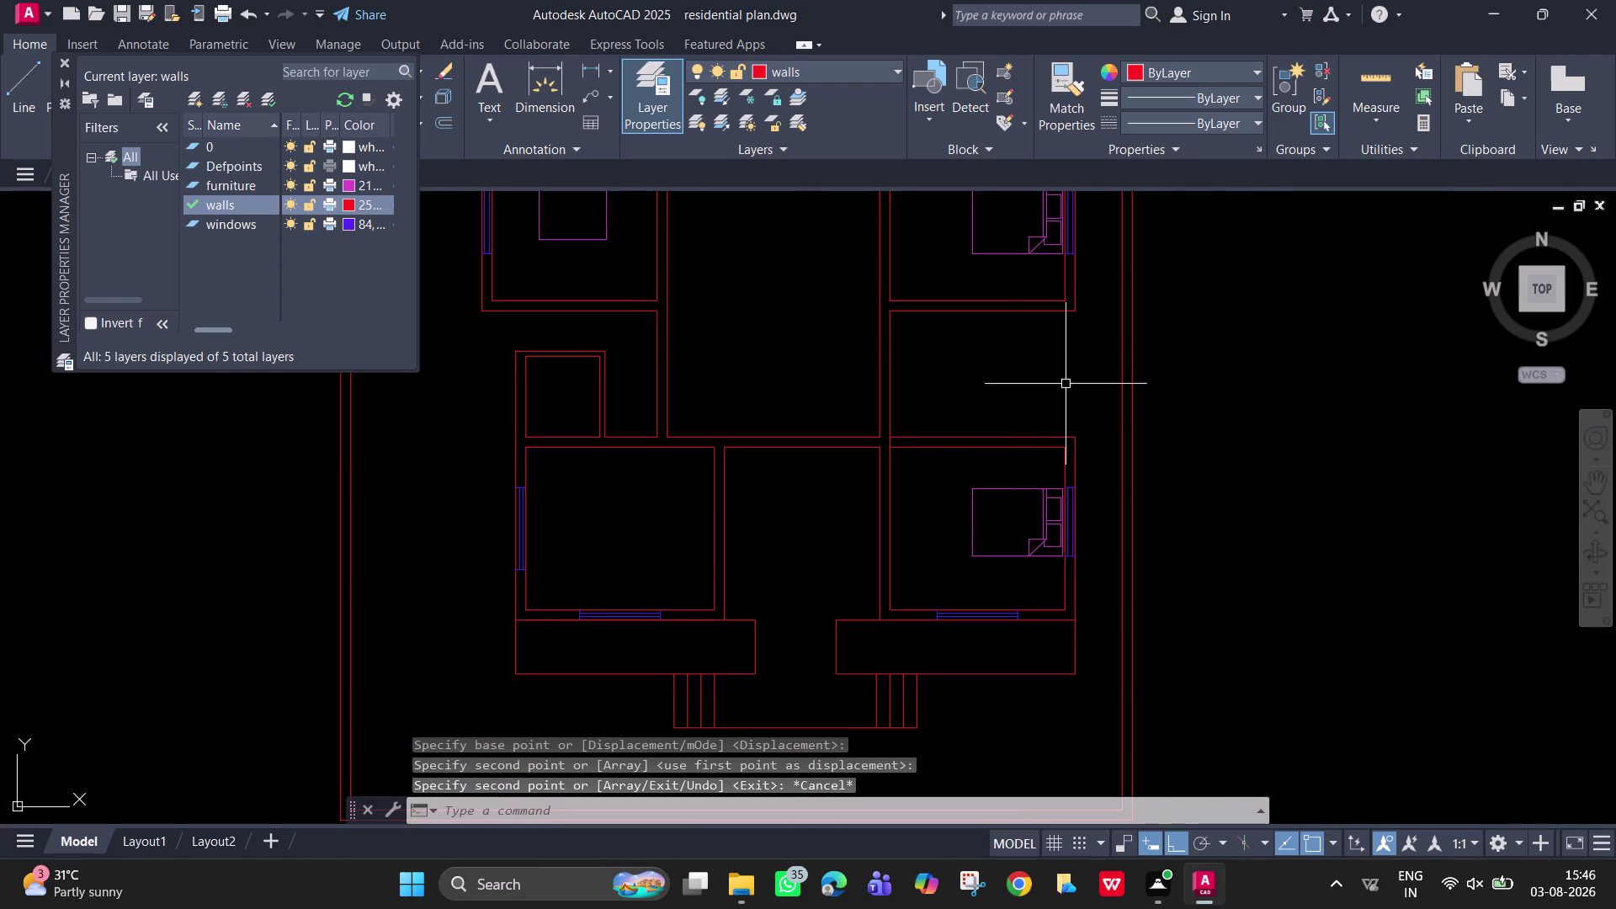
scroll(down, 3)
middle_drag(1075, 385, 1127, 479)
scroll(up, 3)
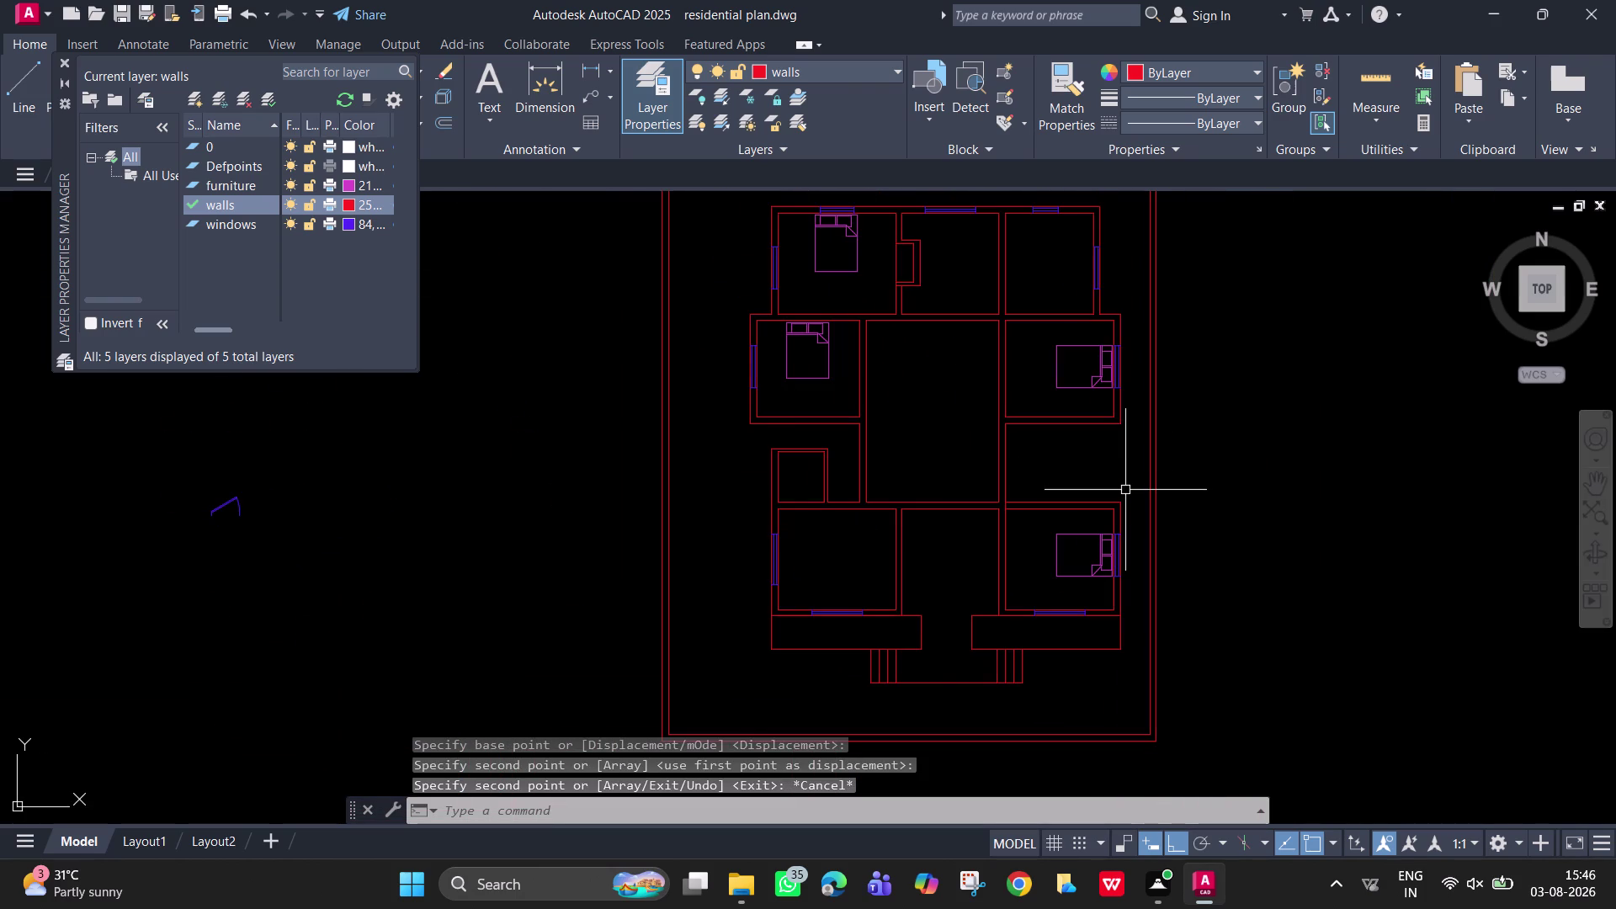